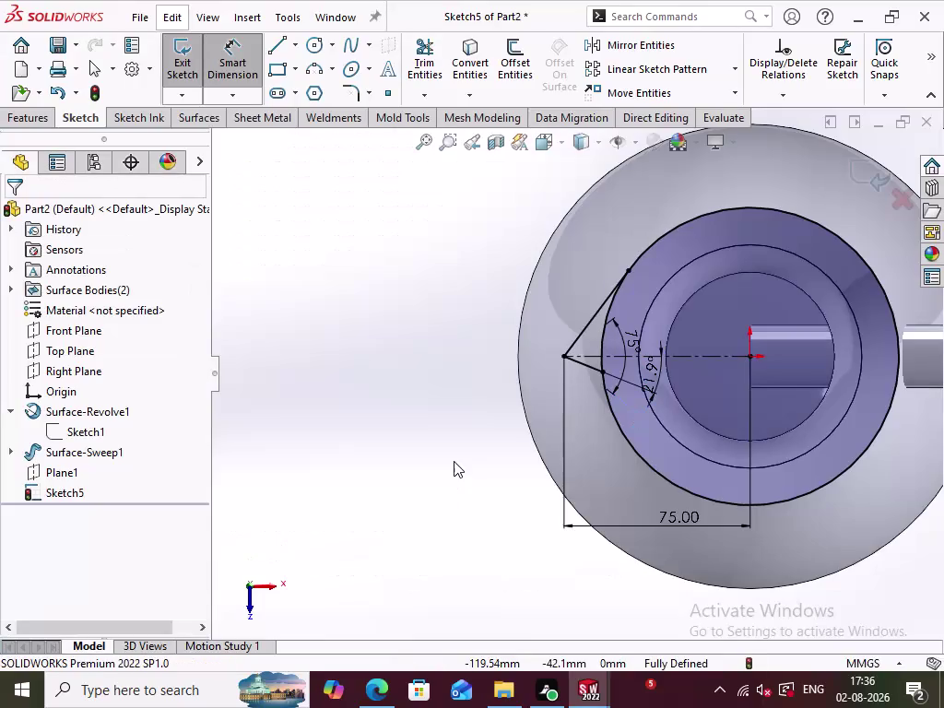
Undo back past the 21.6° and 75° angle dimensions and both angled lines.
key(ctrl+z)
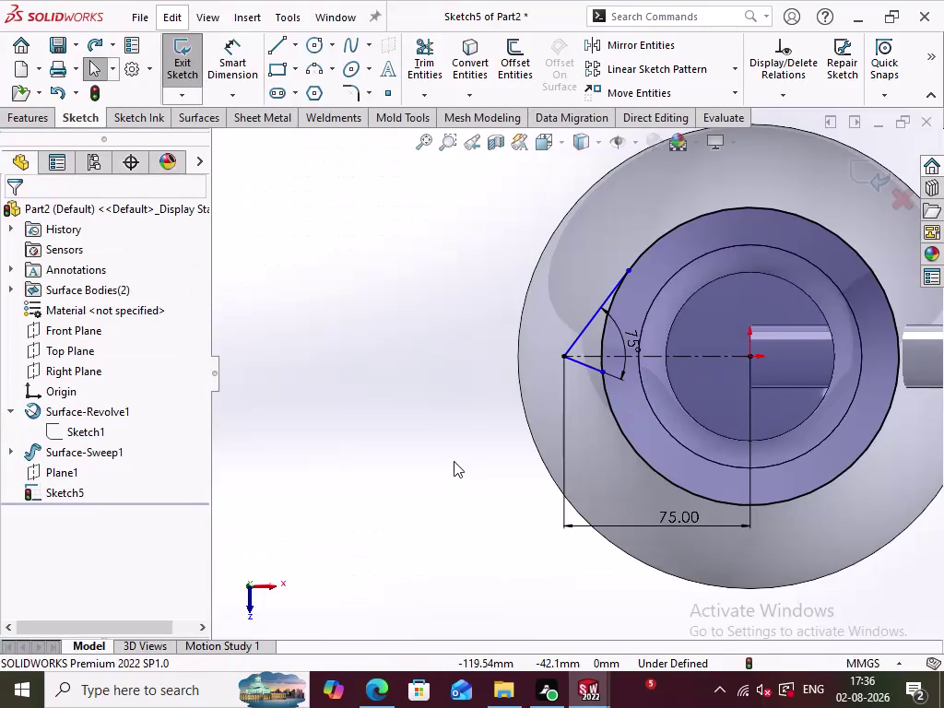
key(ctrl+z)
key(ctrl+z)
key(ctrl+z)
key(ctrl+z)
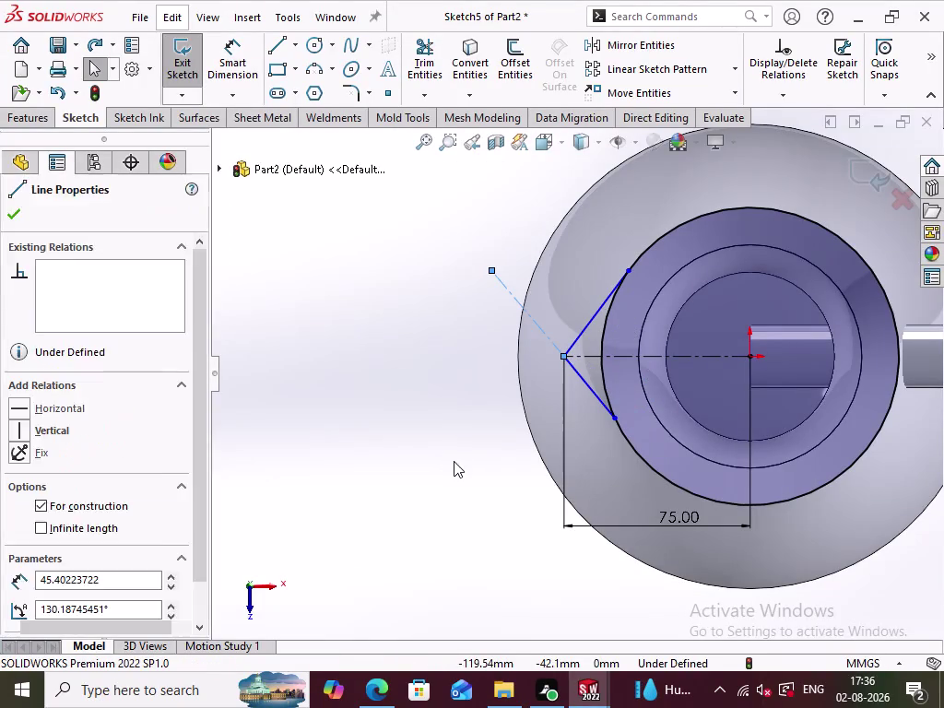
key(ctrl+z)
key(ctrl+z)
key(ctrl+z)
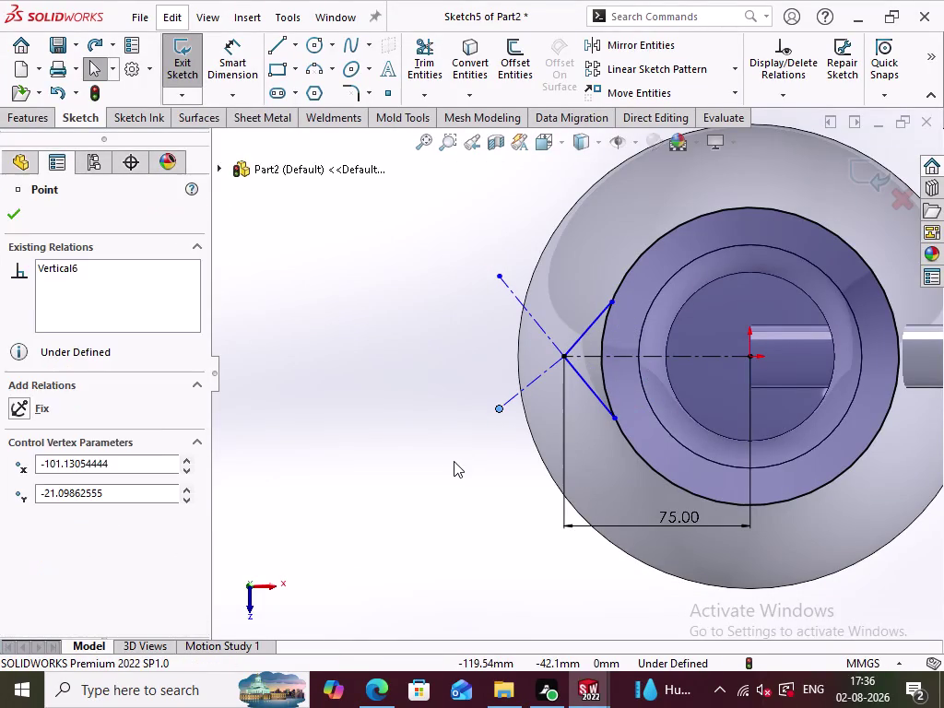
key(ctrl+z)
key(ctrl+z)
key(ctrl+z)
key(ctrl+z)
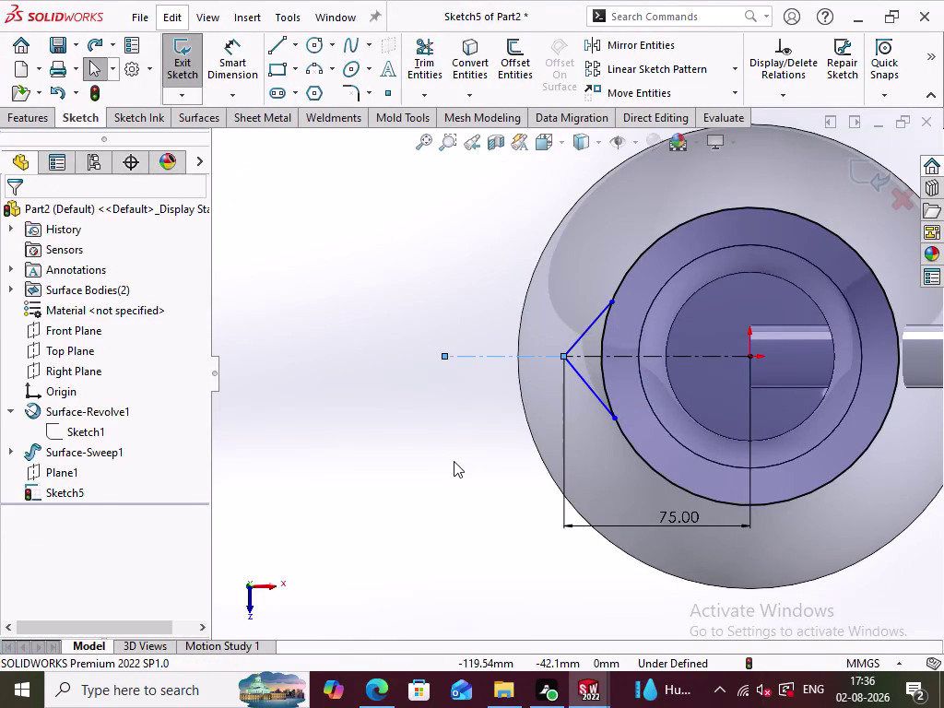
key(ctrl+z)
key(ctrl+z)
key(ctrl+z)
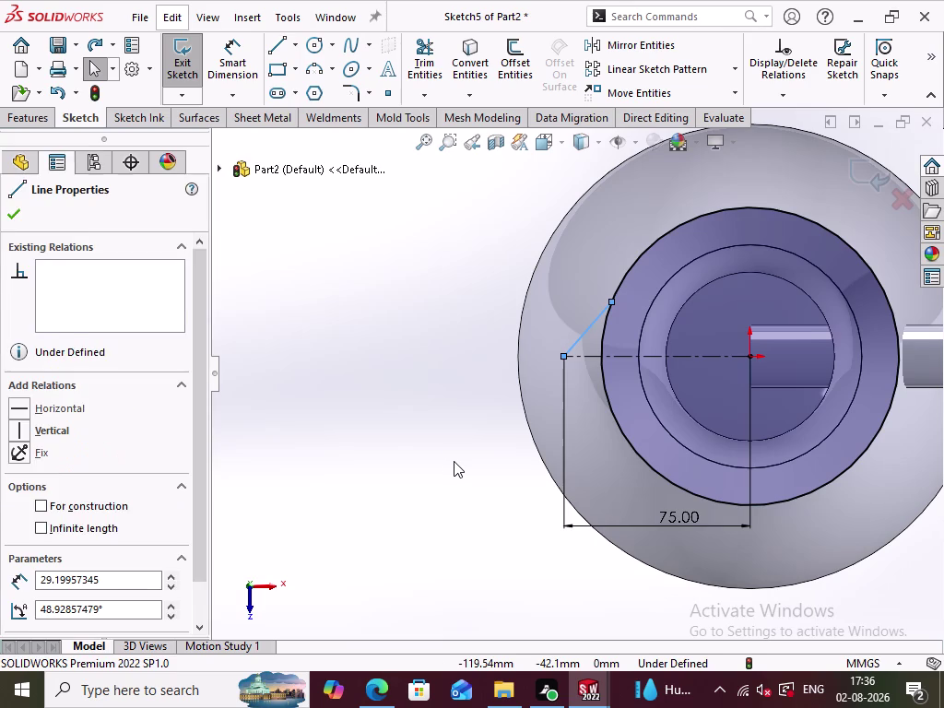
click(454, 461)
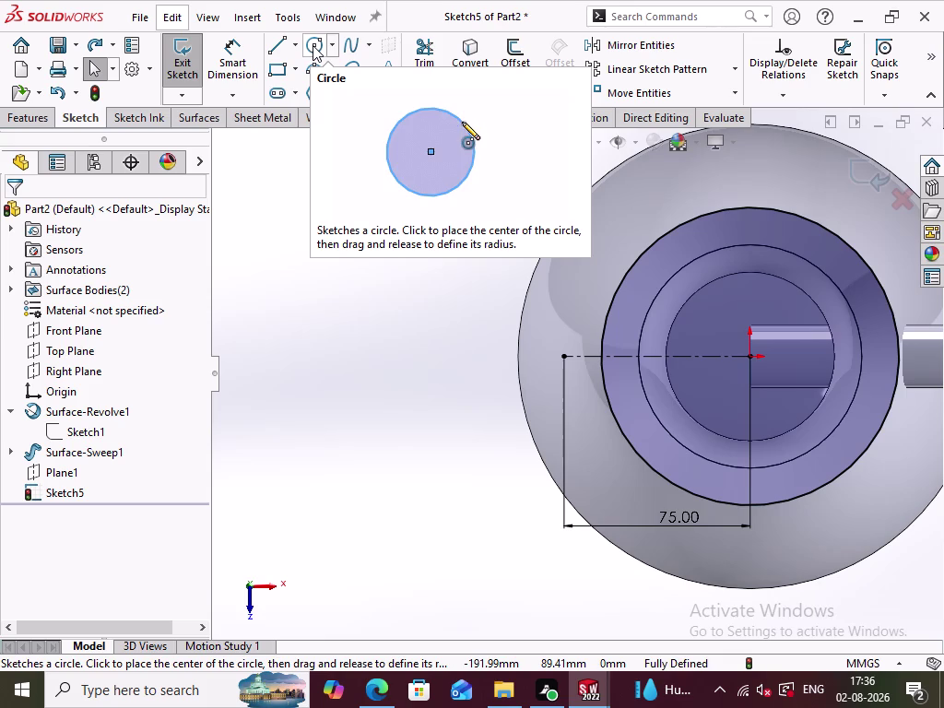
Draw a circle centred on the 75 mm centreline endpoint and dimension its diameter to 20 mm.
click(313, 44)
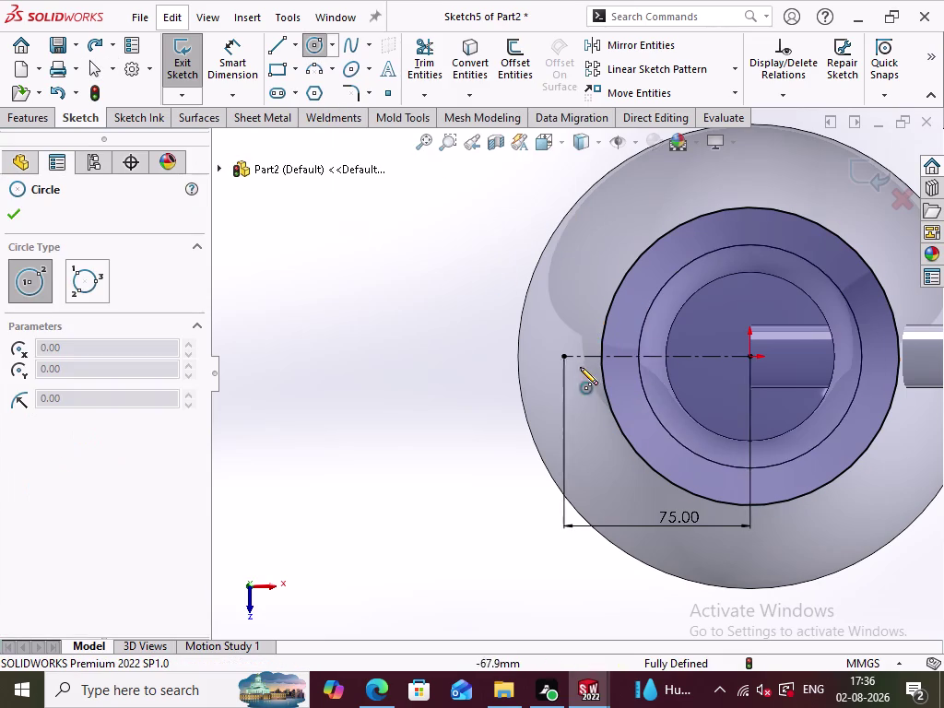
click(564, 357)
click(575, 381)
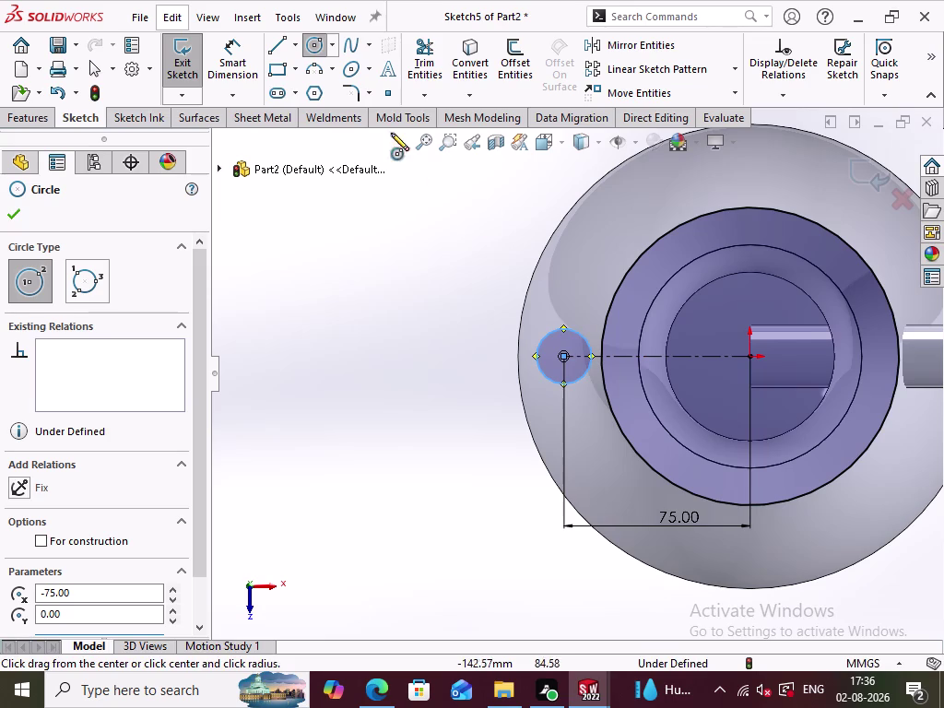
click(224, 61)
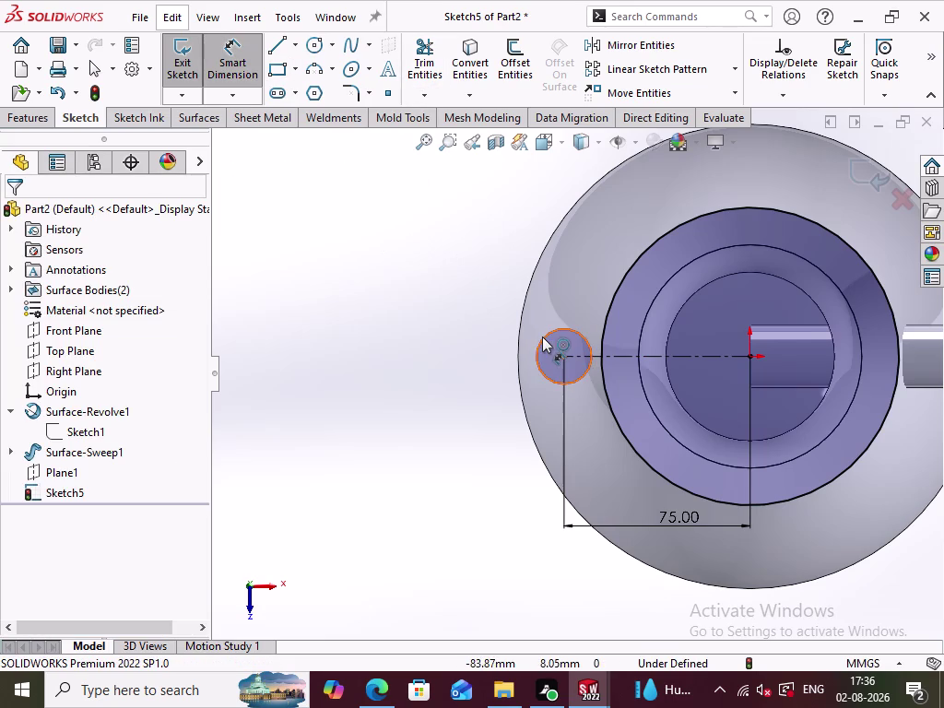
click(542, 337)
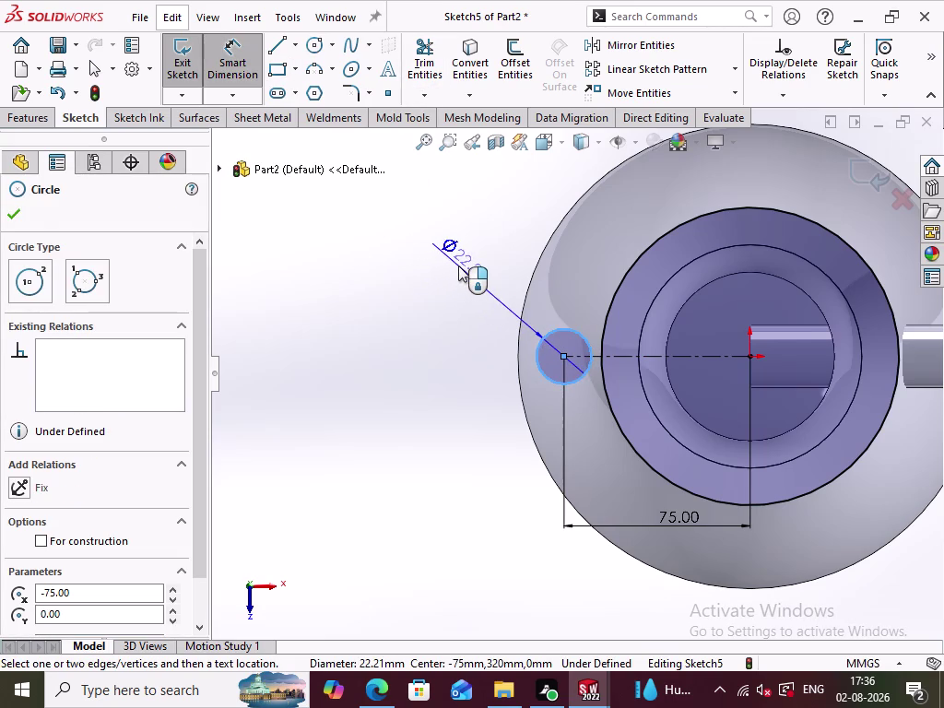
click(458, 265)
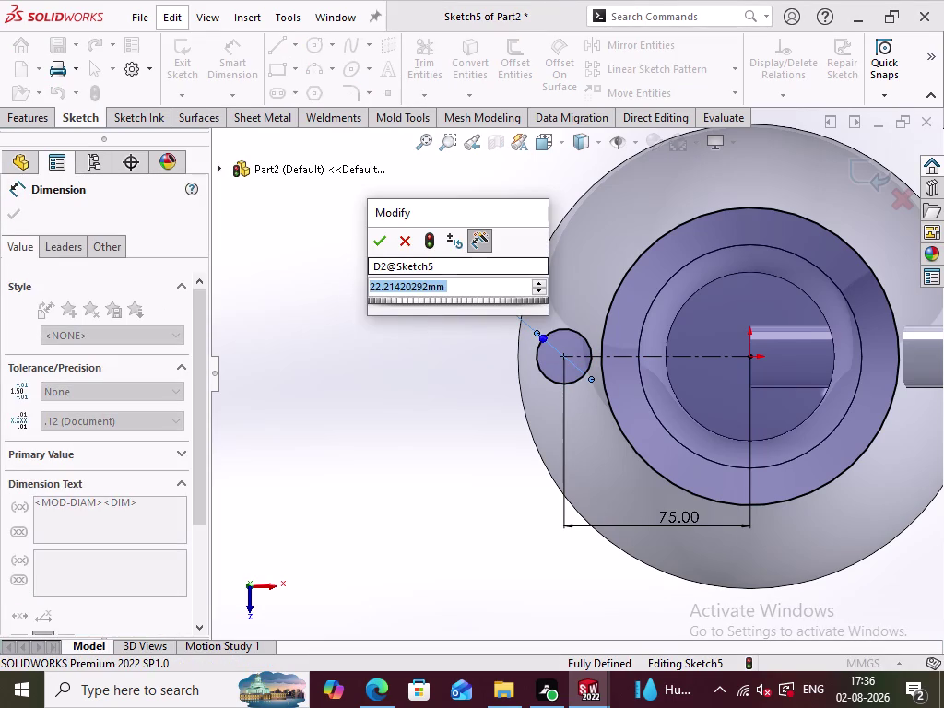
text(20)
key(Return)
click(428, 311)
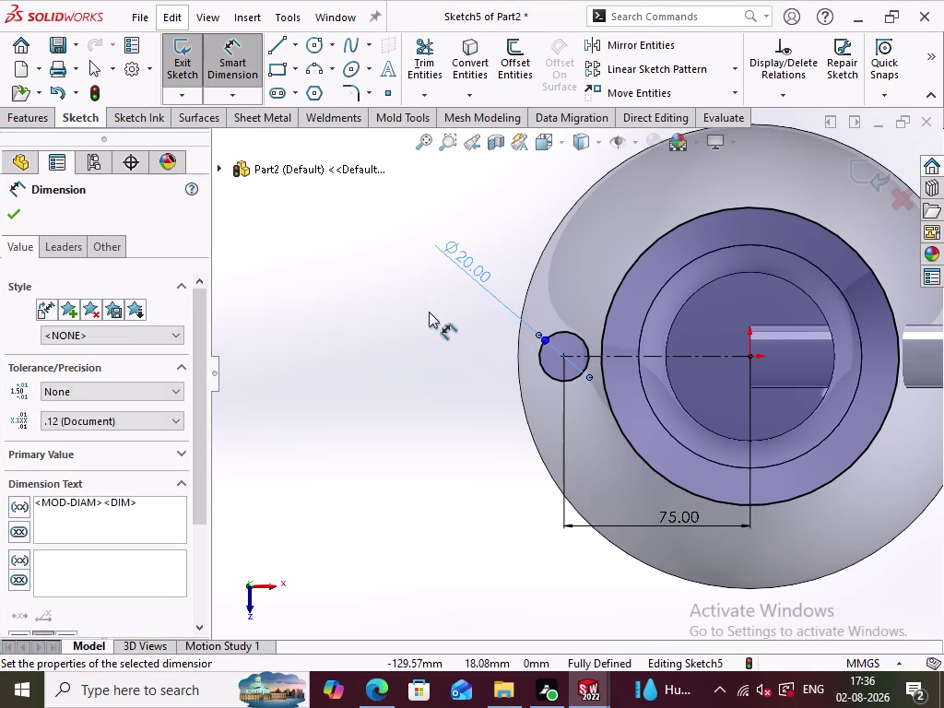
click(272, 51)
click(567, 333)
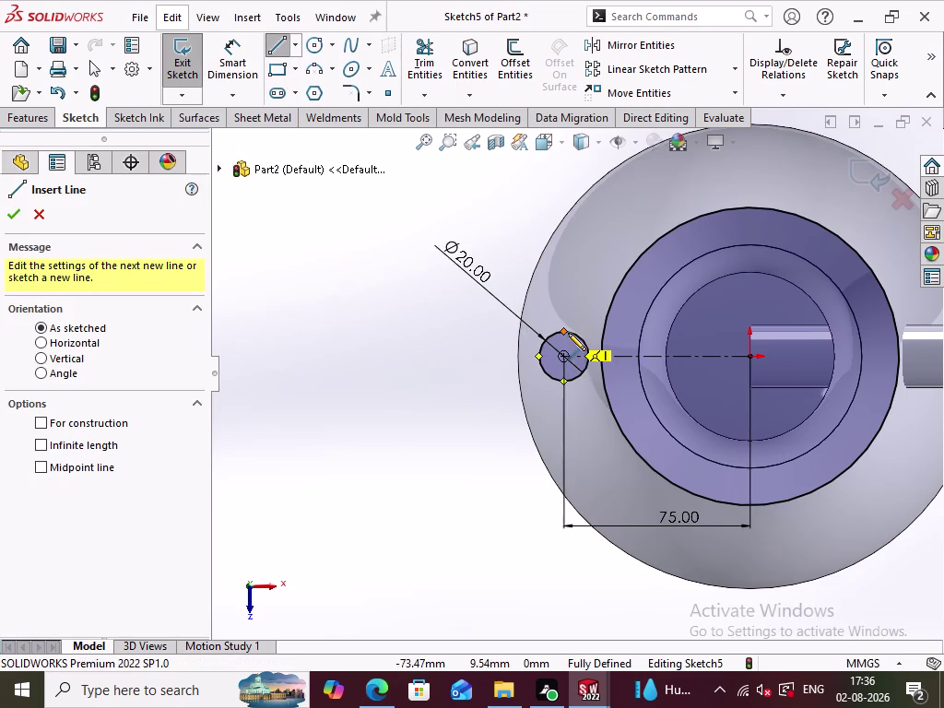
Try drawing lines from the small circle, undoing the stray attempts.
click(279, 37)
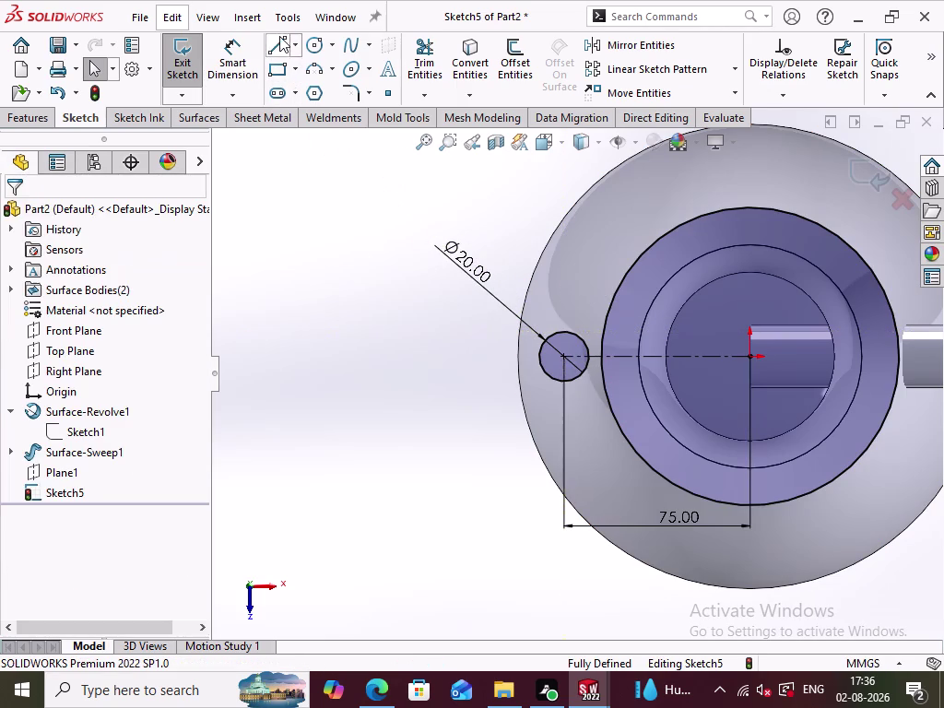
click(319, 199)
click(279, 44)
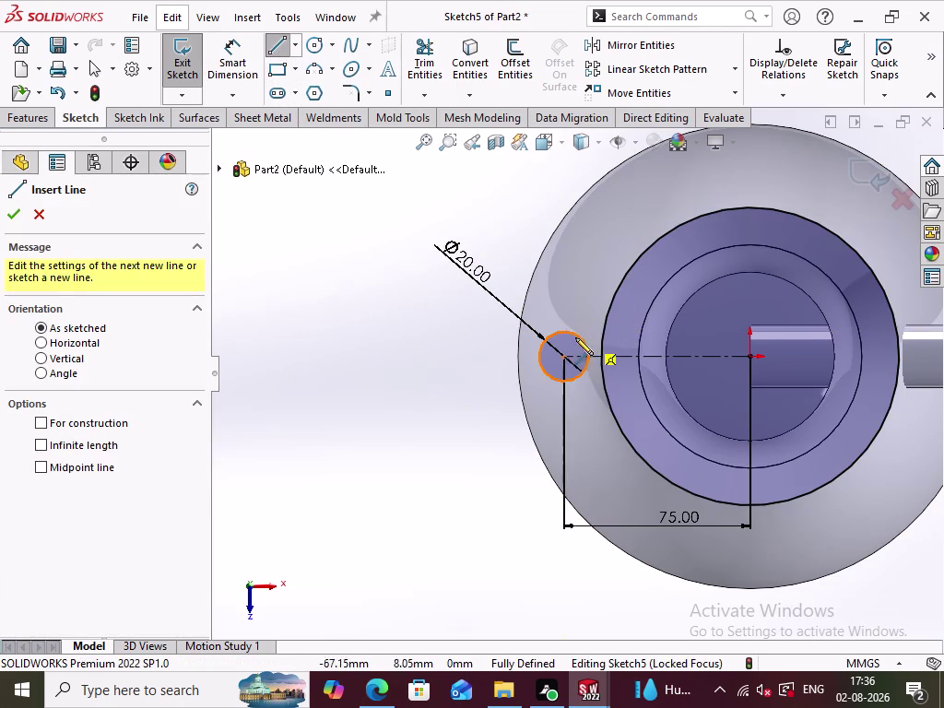
click(552, 336)
click(617, 290)
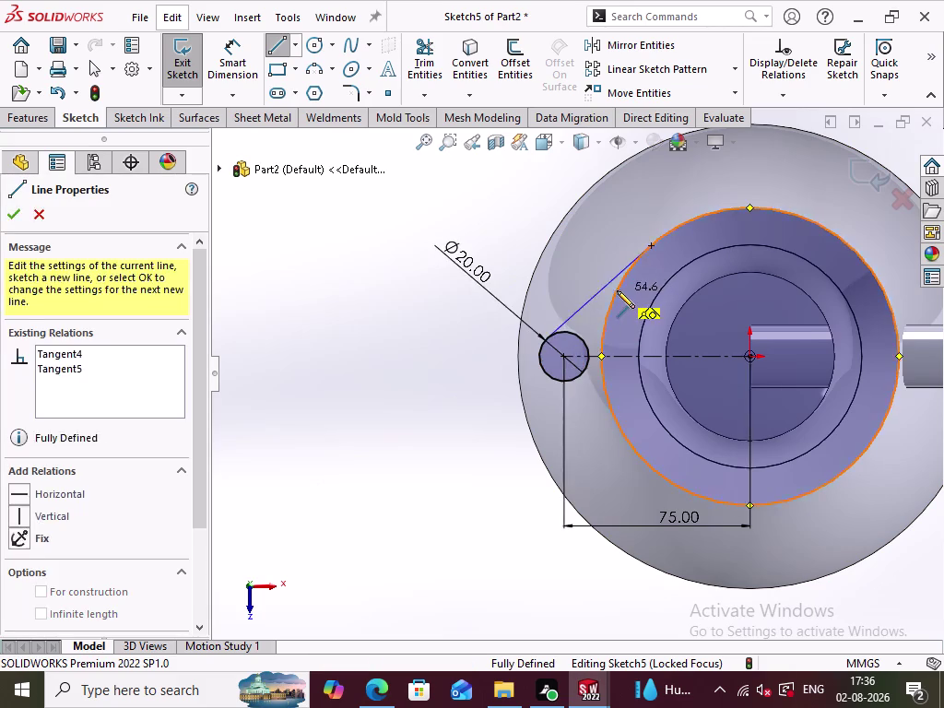
key(ctrl+z)
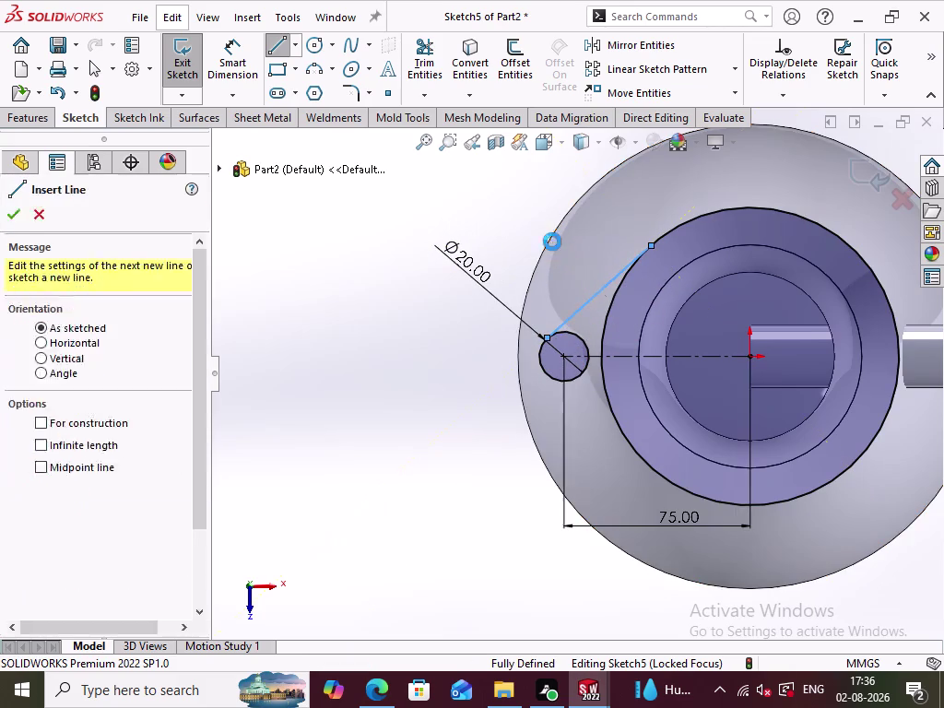
click(276, 48)
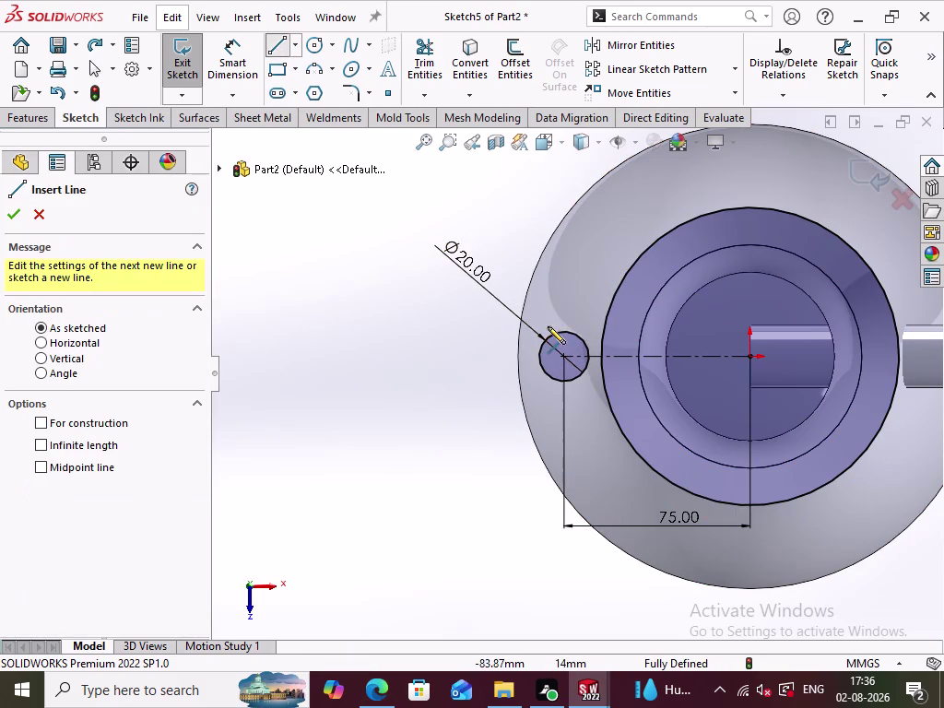
click(552, 339)
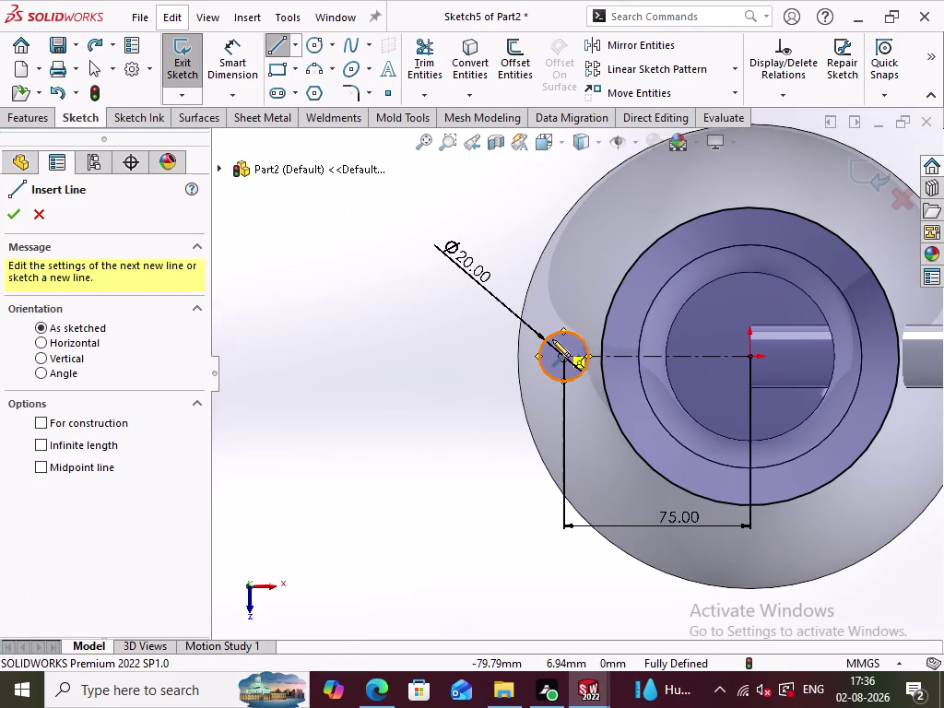
click(607, 312)
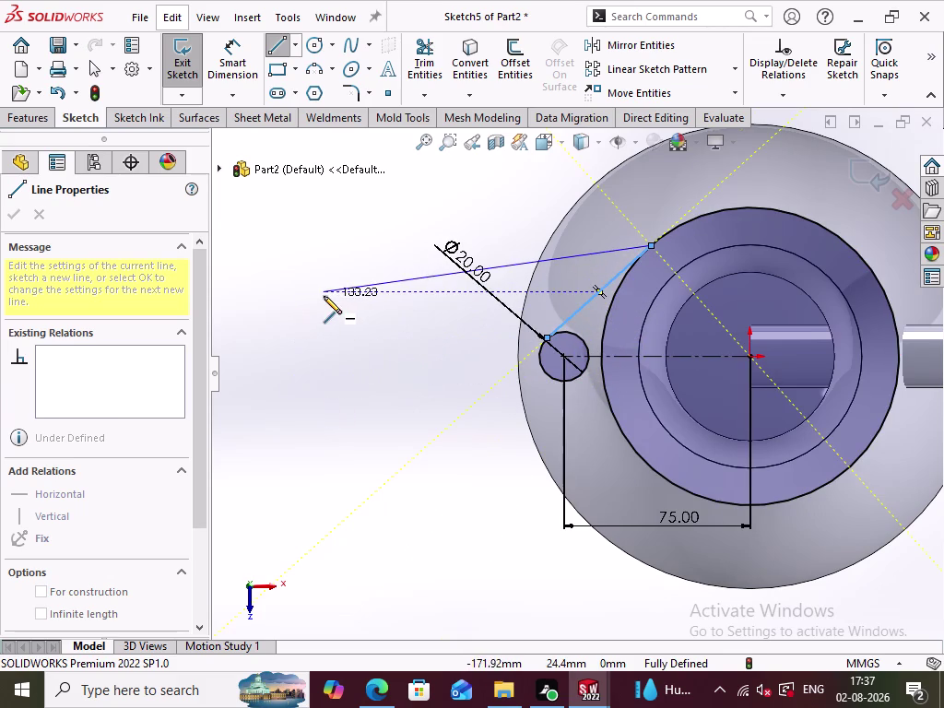
key(ctrl+z)
click(363, 339)
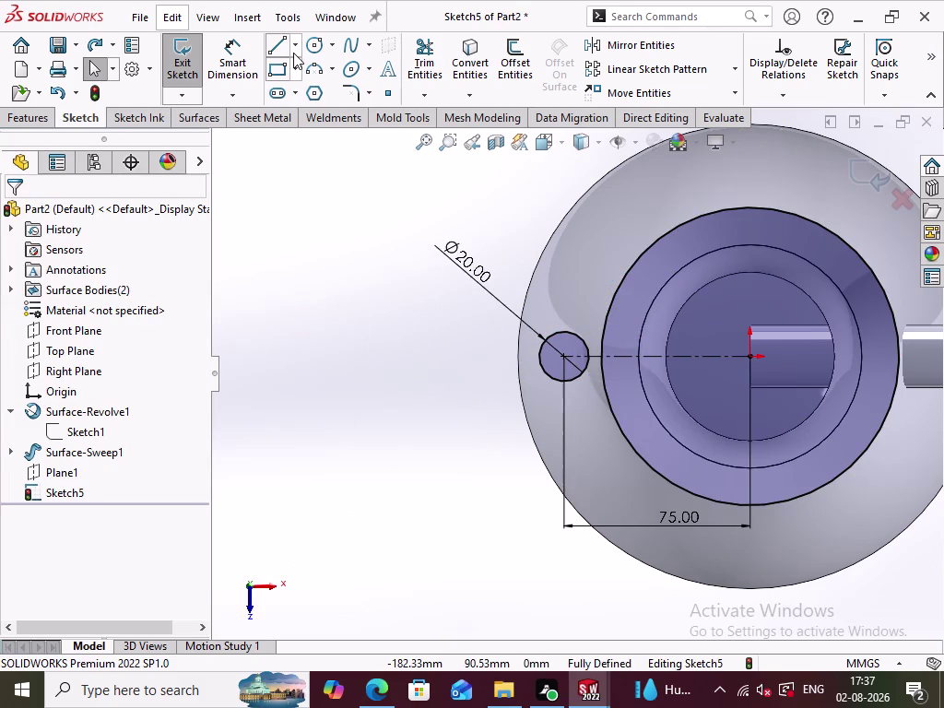
Draw an upper and a lower line from the Ø20 circle to the rim circle.
click(277, 48)
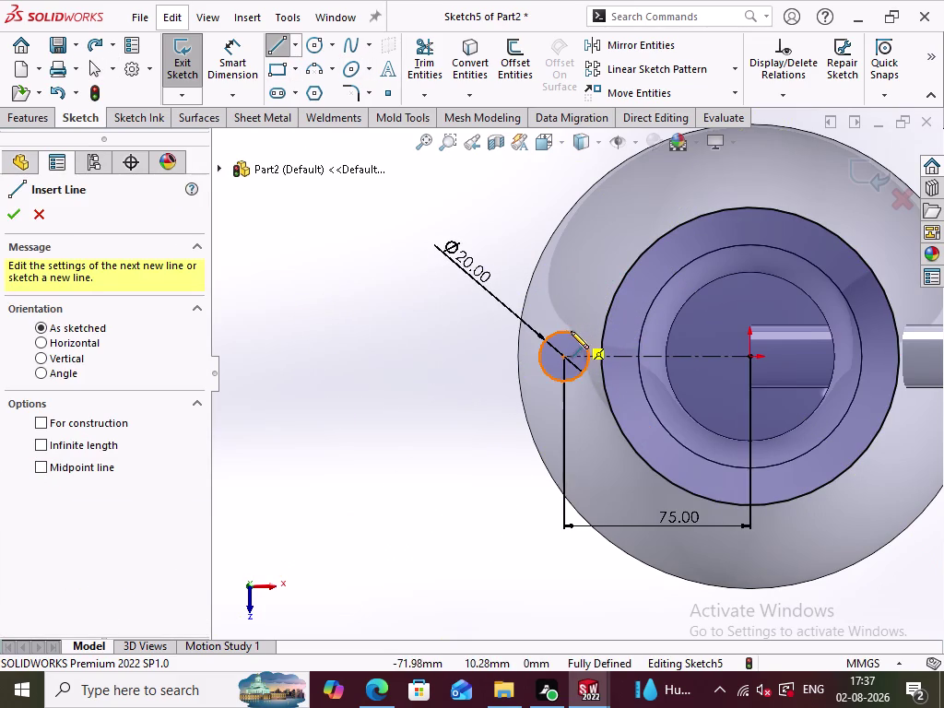
click(571, 330)
click(607, 315)
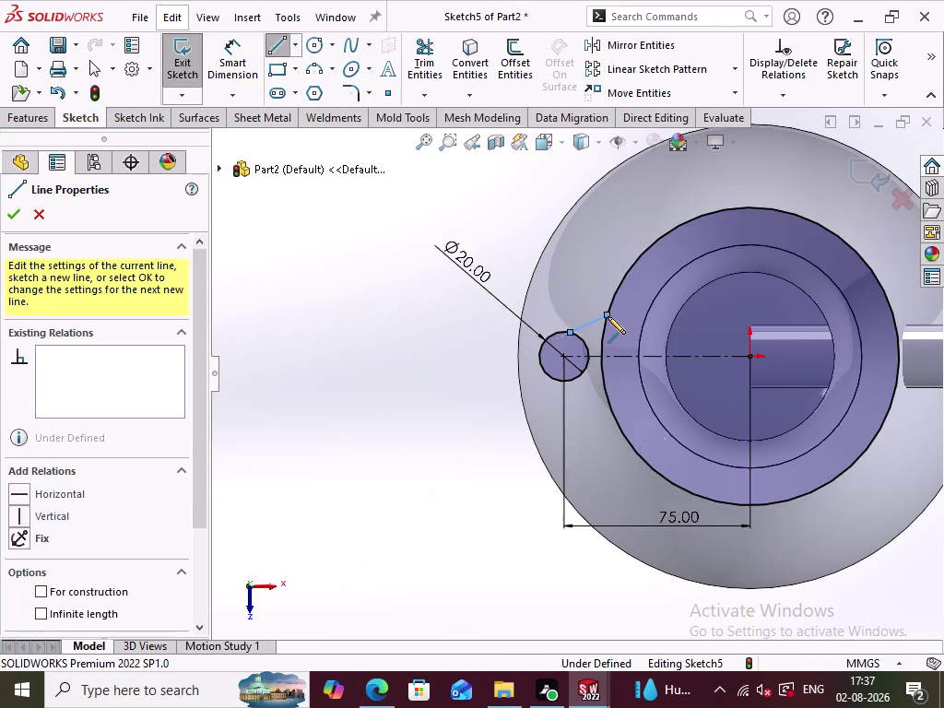
click(287, 46)
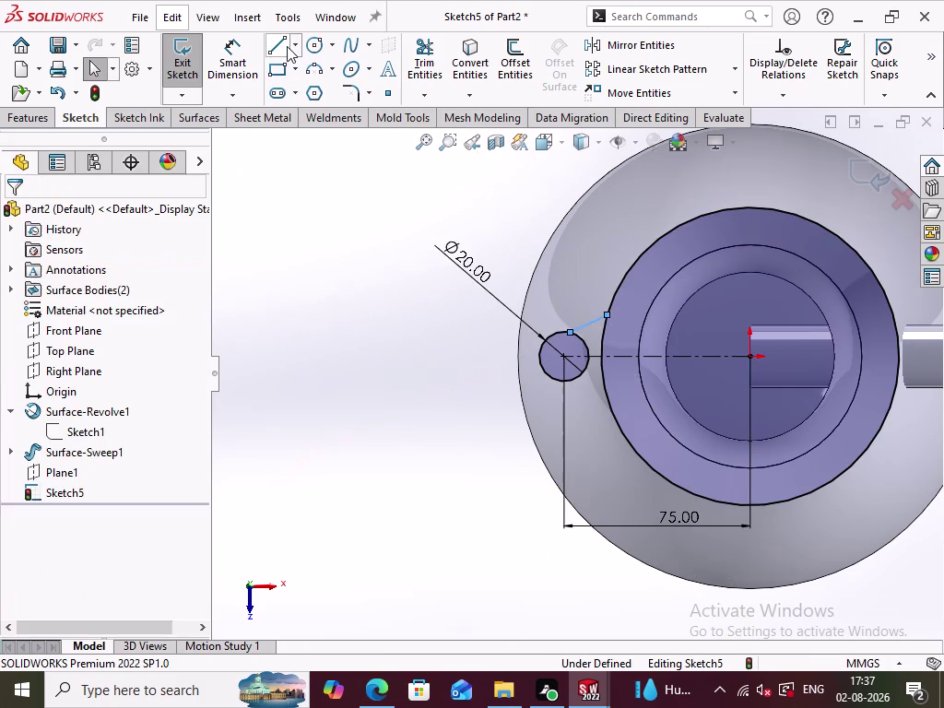
click(275, 40)
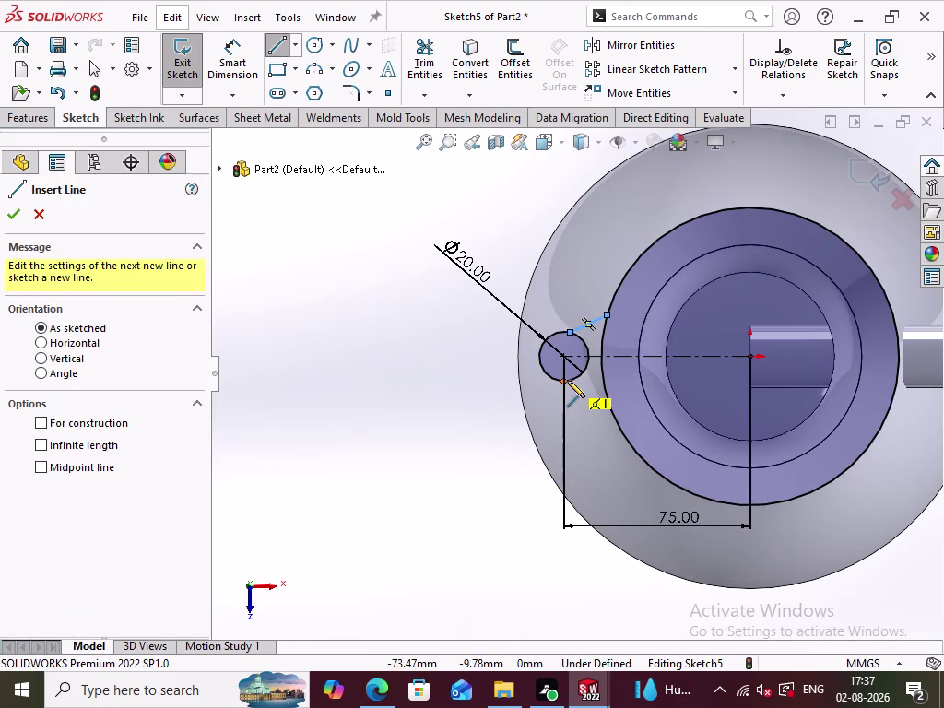
click(573, 381)
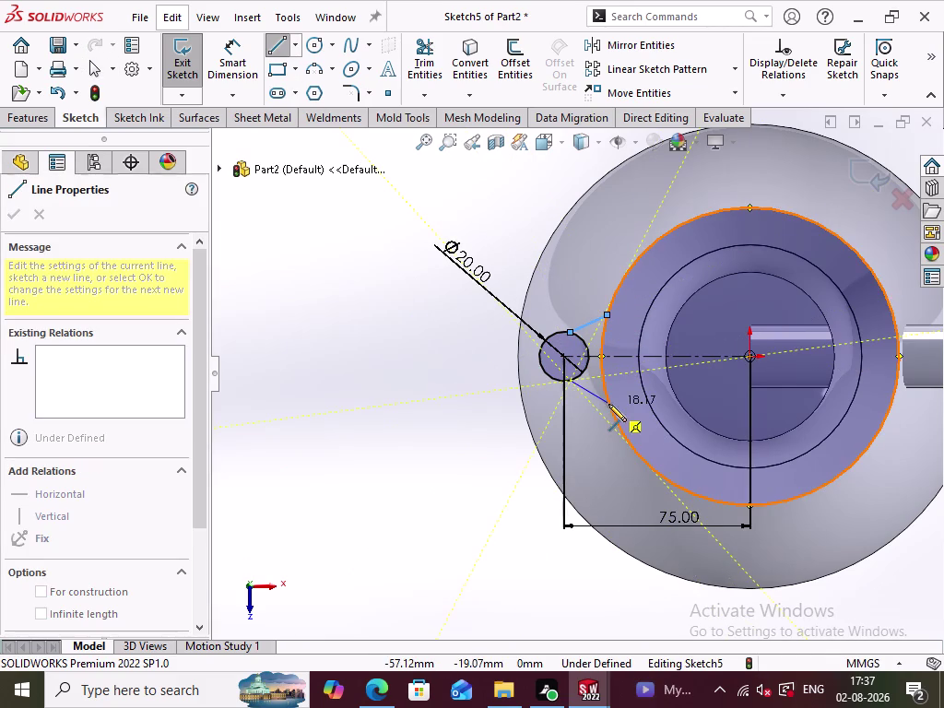
click(609, 403)
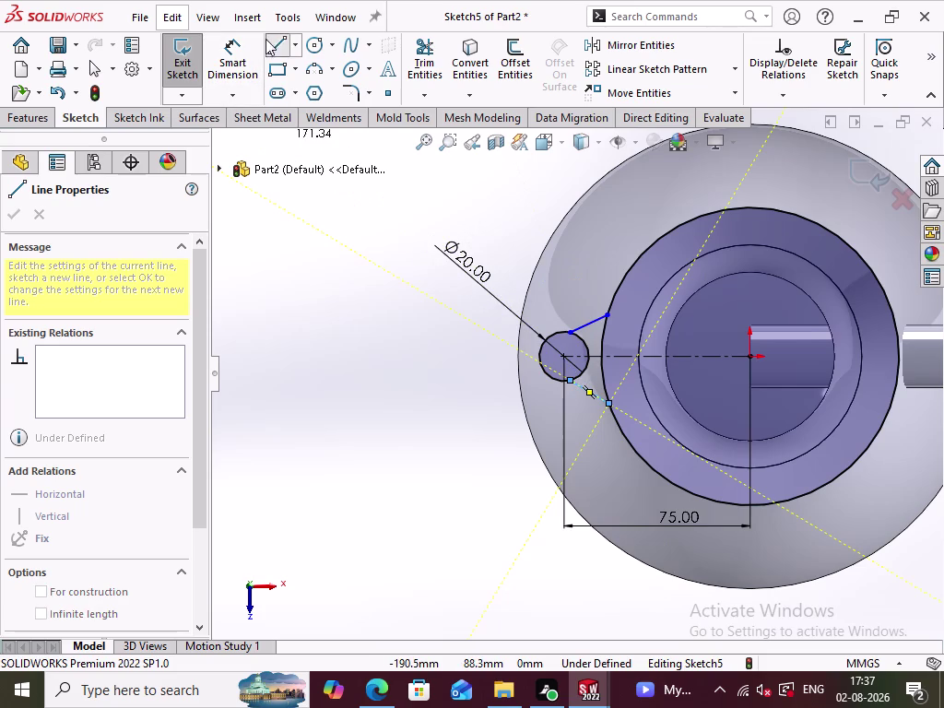
click(278, 45)
click(376, 345)
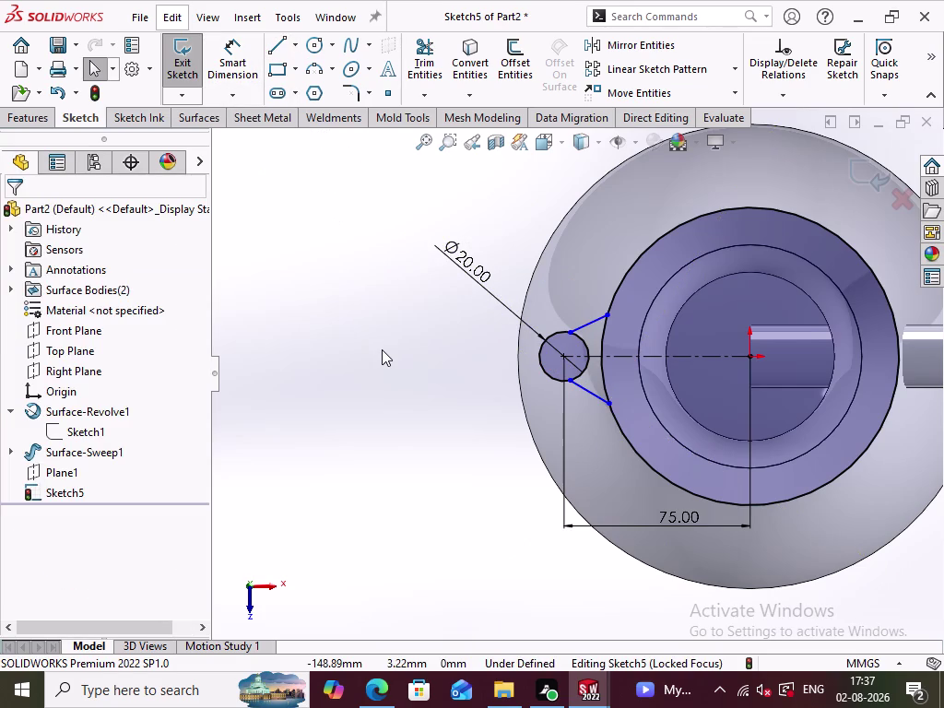
click(238, 77)
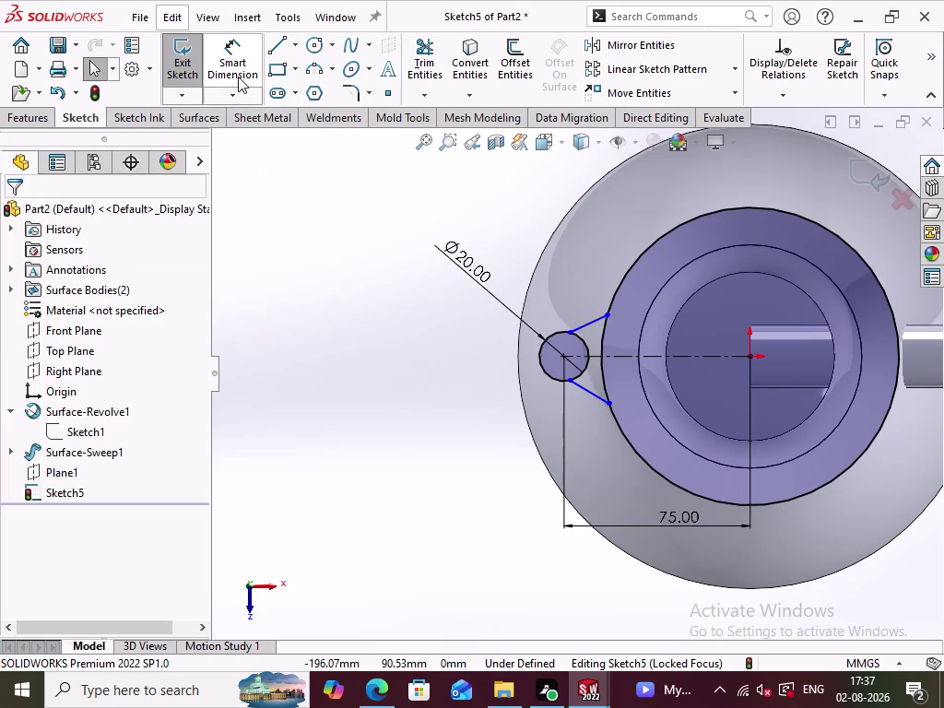
click(580, 325)
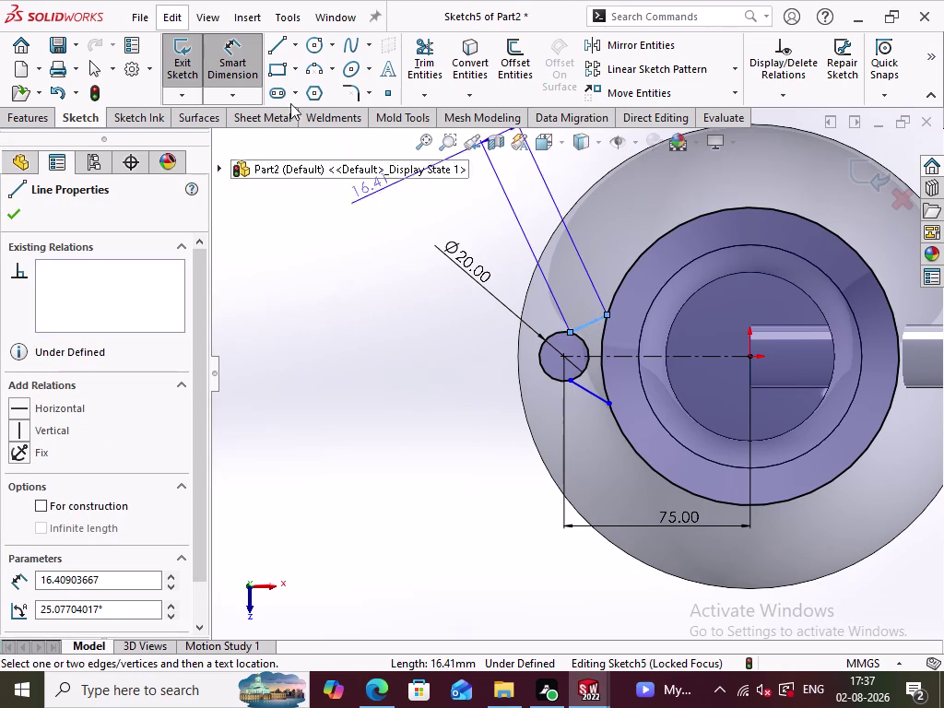
Make the upper spout line tangent to the 20 mm circle.
click(235, 69)
click(372, 371)
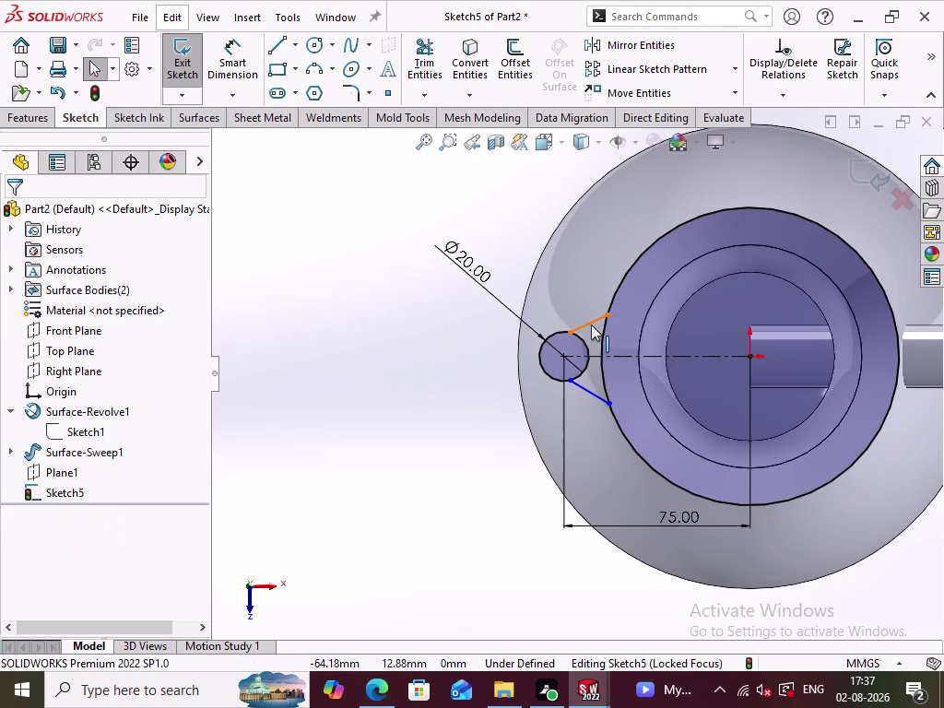
click(591, 325)
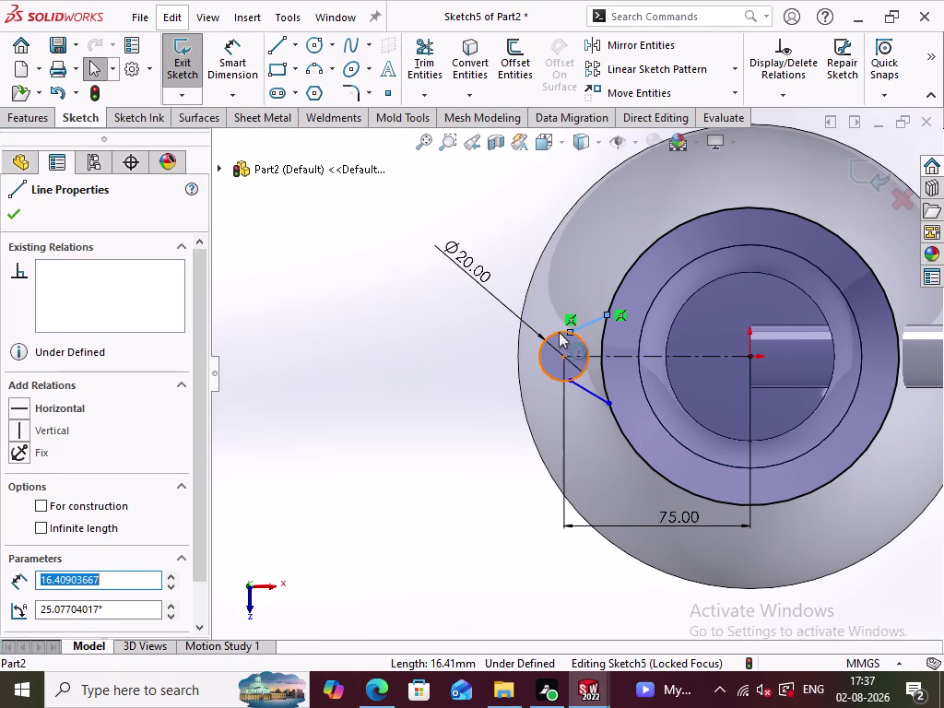
click(556, 333)
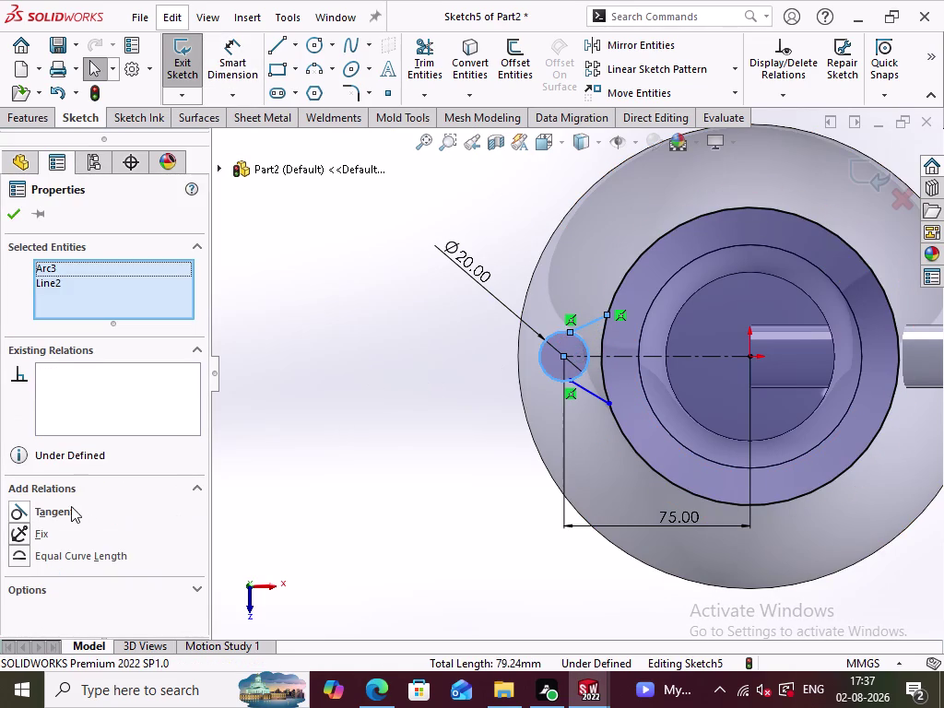
click(63, 509)
click(321, 443)
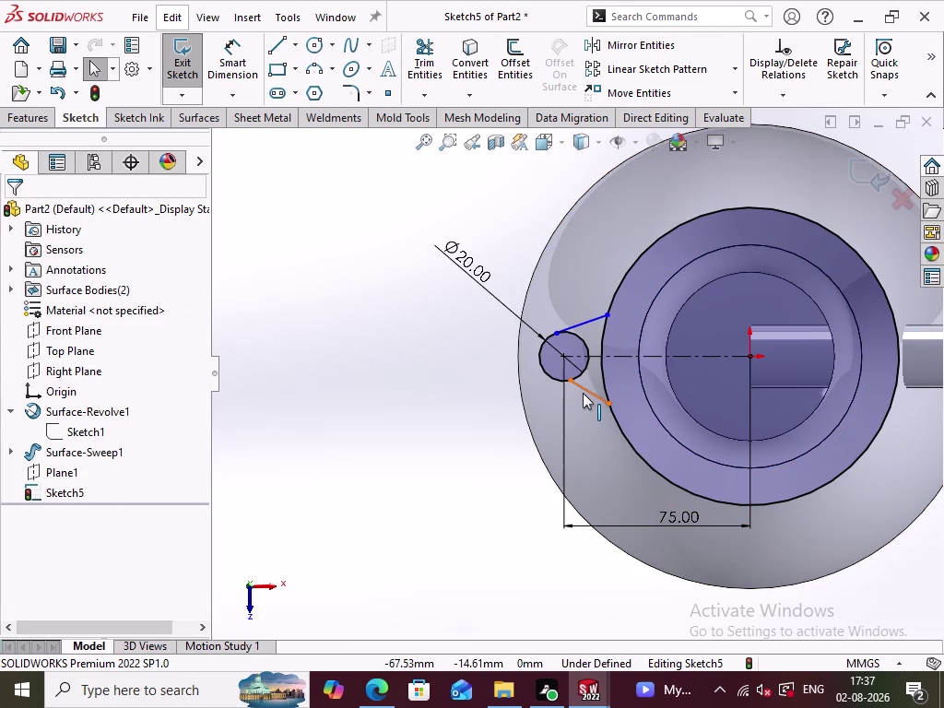
Make the lower spout line tangent to the 20 mm circle.
click(583, 390)
click(552, 379)
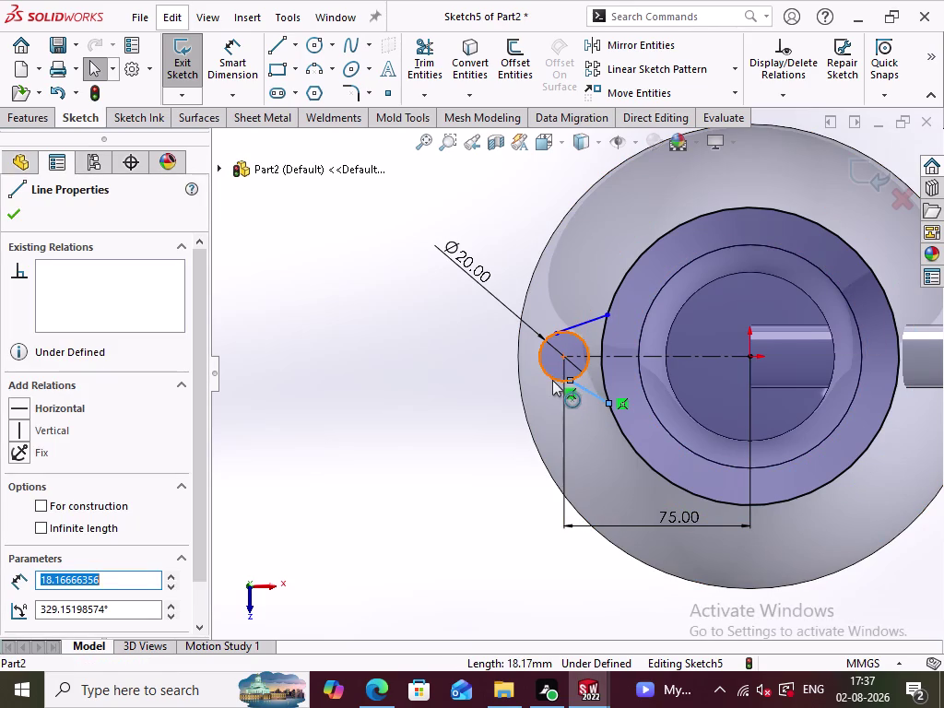
click(63, 508)
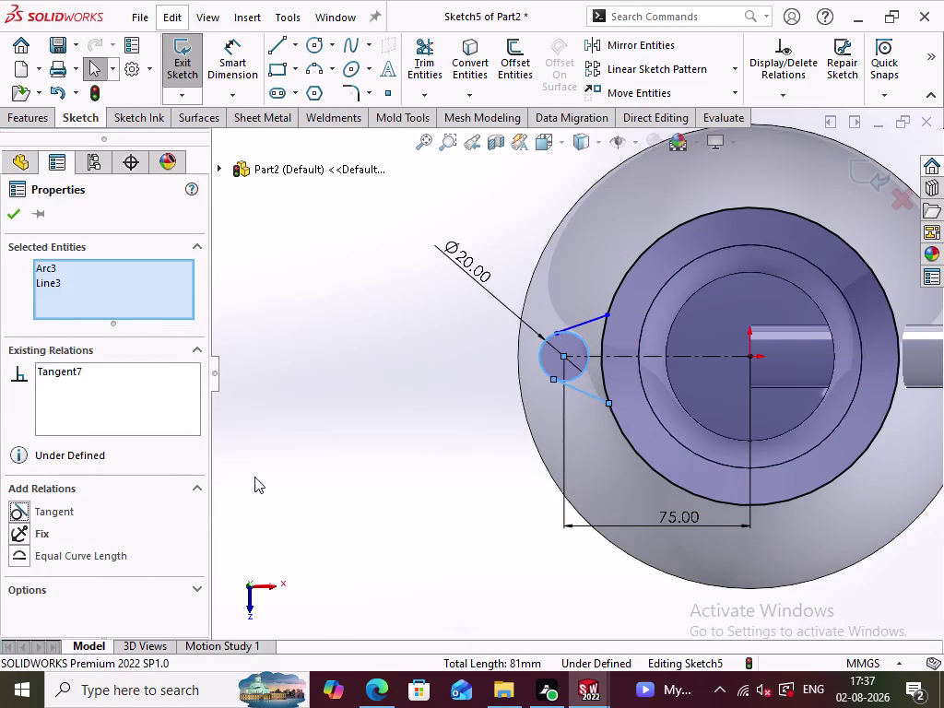
click(284, 467)
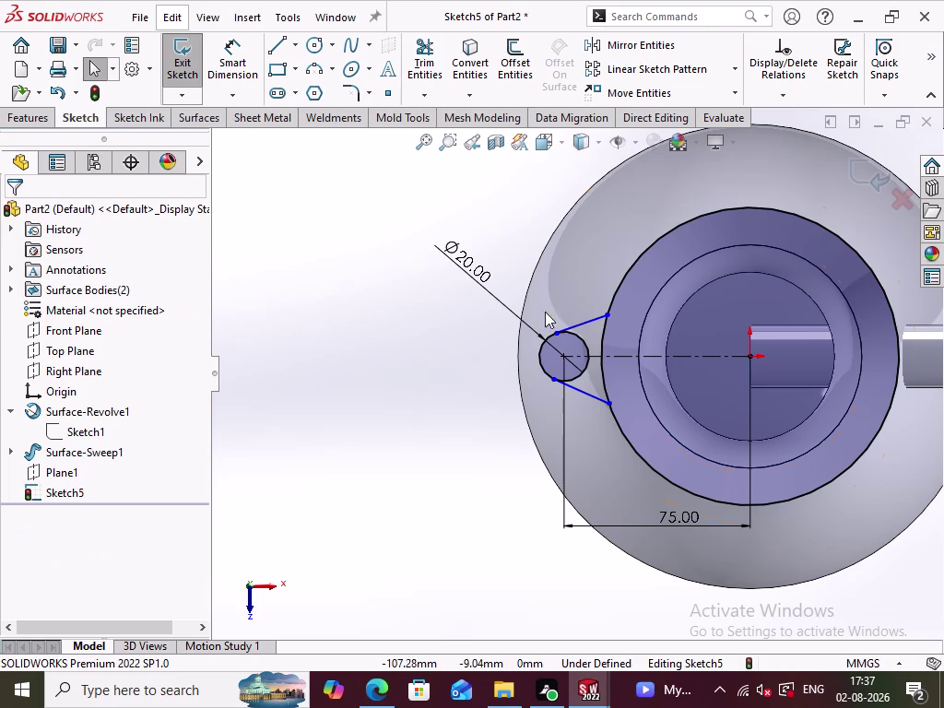
click(426, 334)
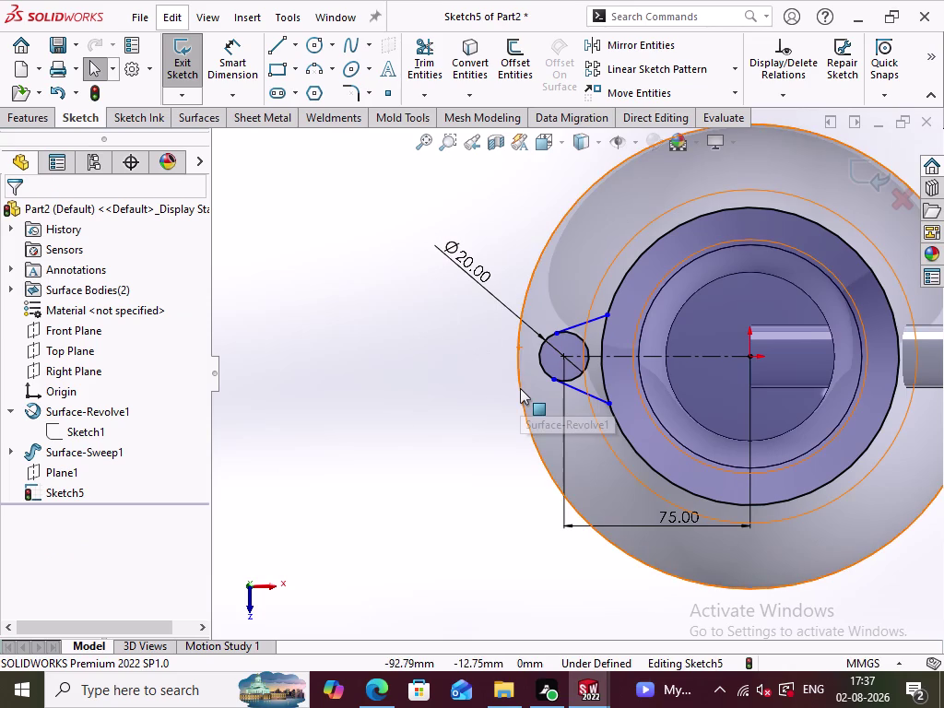
Trim the circle's inner arc between the lines, leaving a rounded spout tip.
click(431, 71)
click(588, 368)
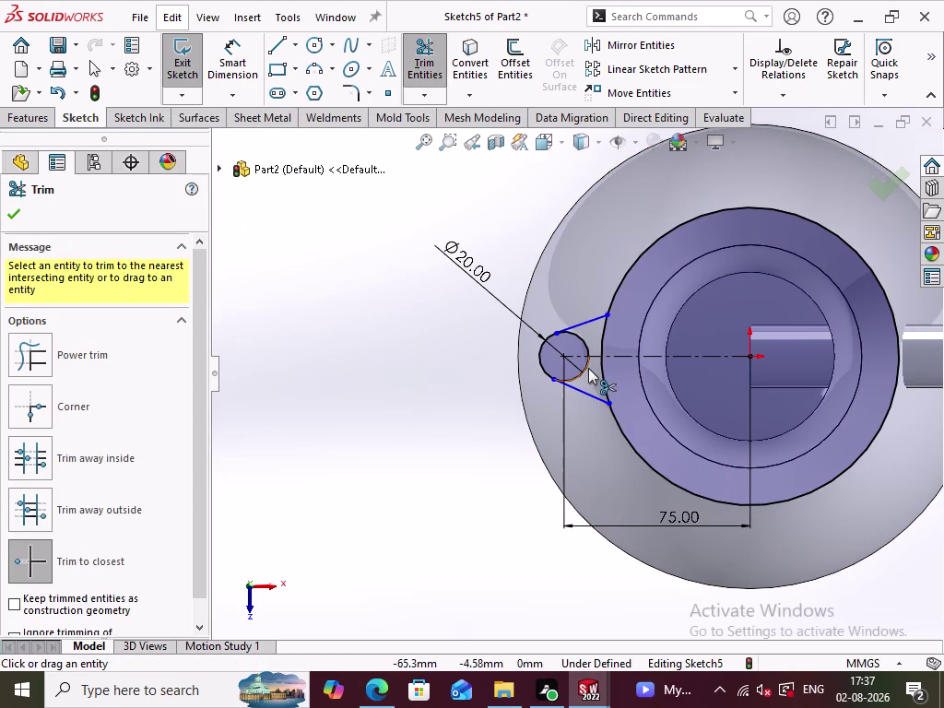
click(584, 345)
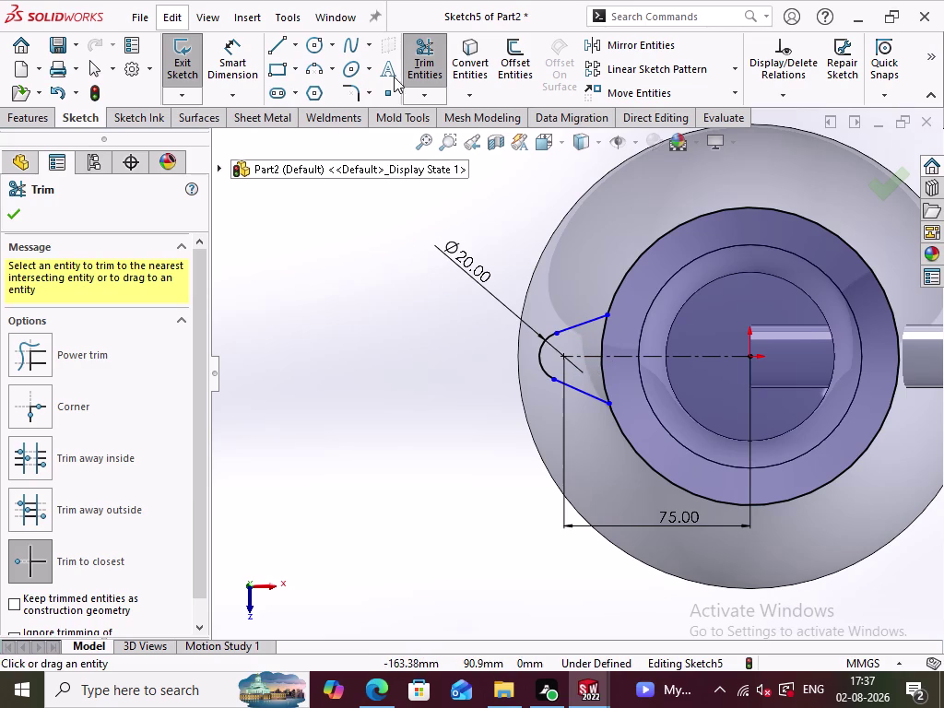
click(431, 64)
click(401, 372)
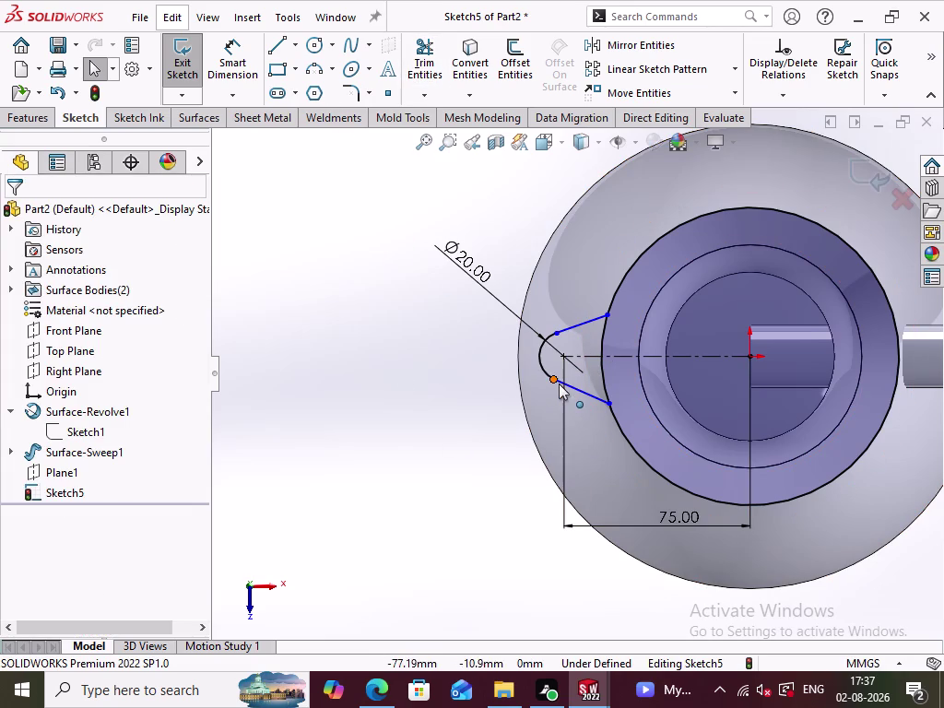
Start an angle dimension by selecting the two spout lines.
click(554, 379)
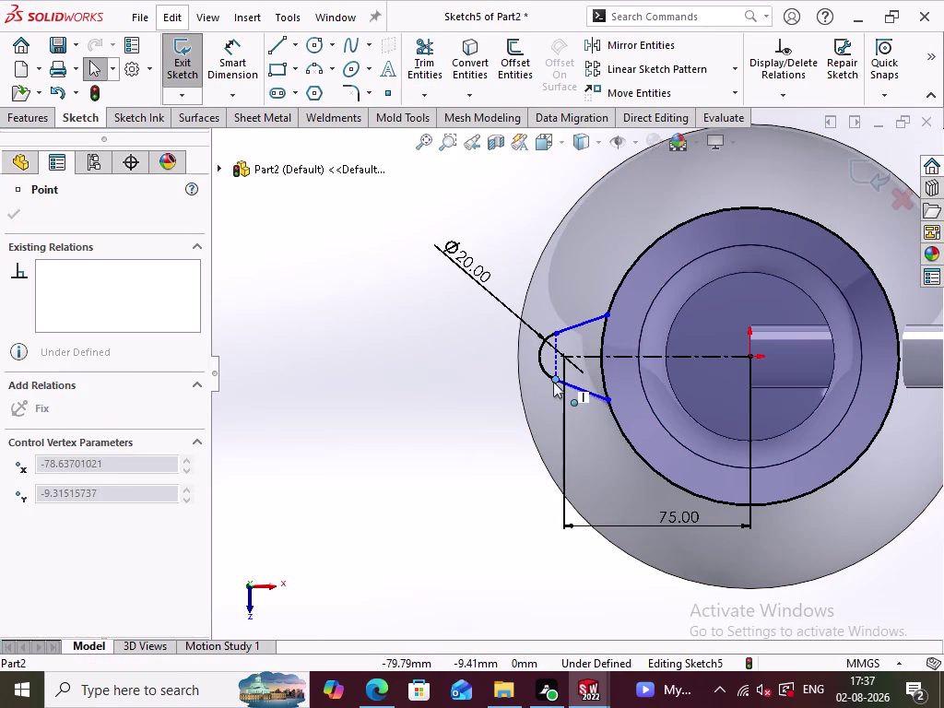
click(460, 450)
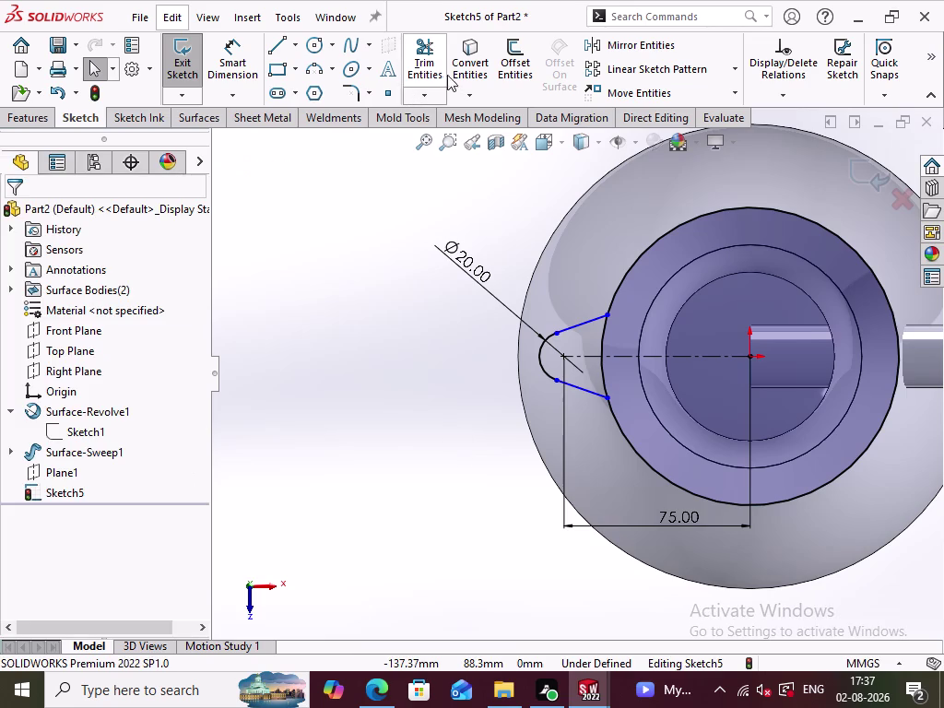
click(242, 67)
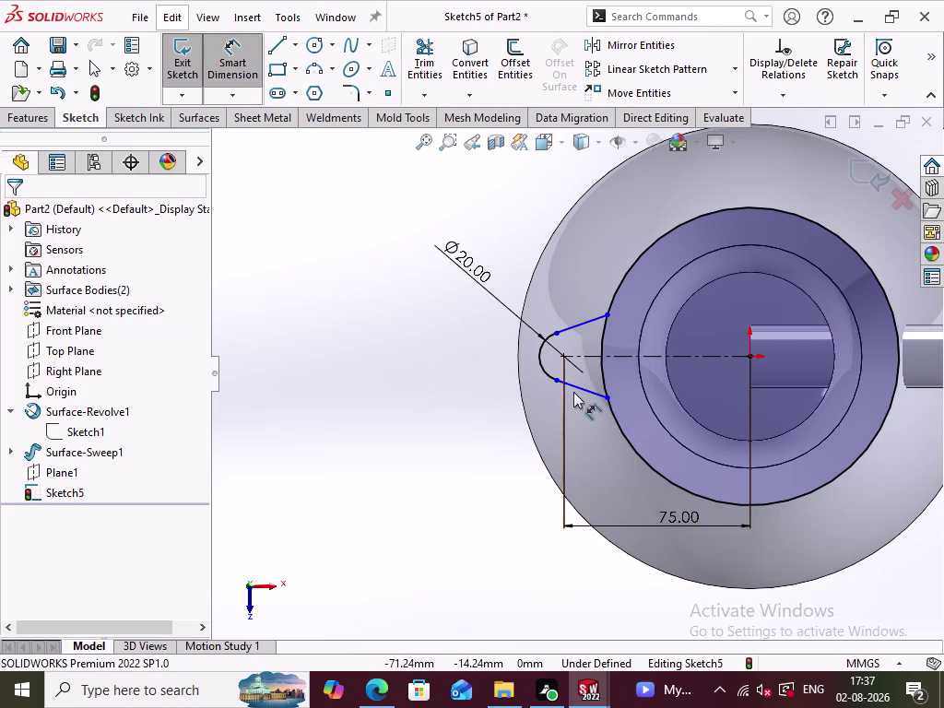
click(580, 389)
click(581, 324)
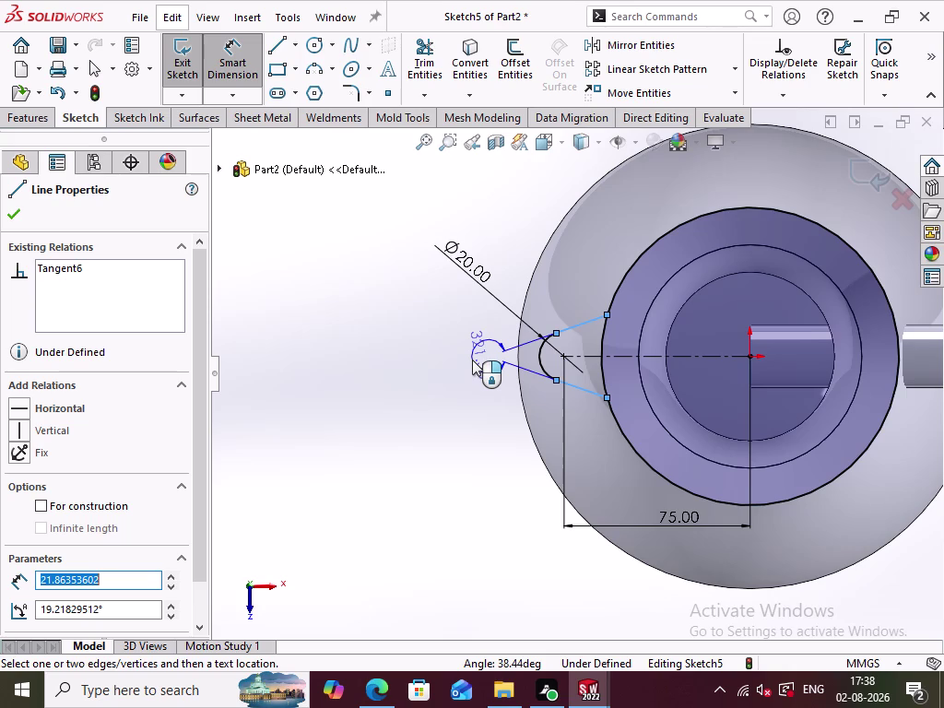
Set the angle between the two spout lines to 75°.
click(615, 353)
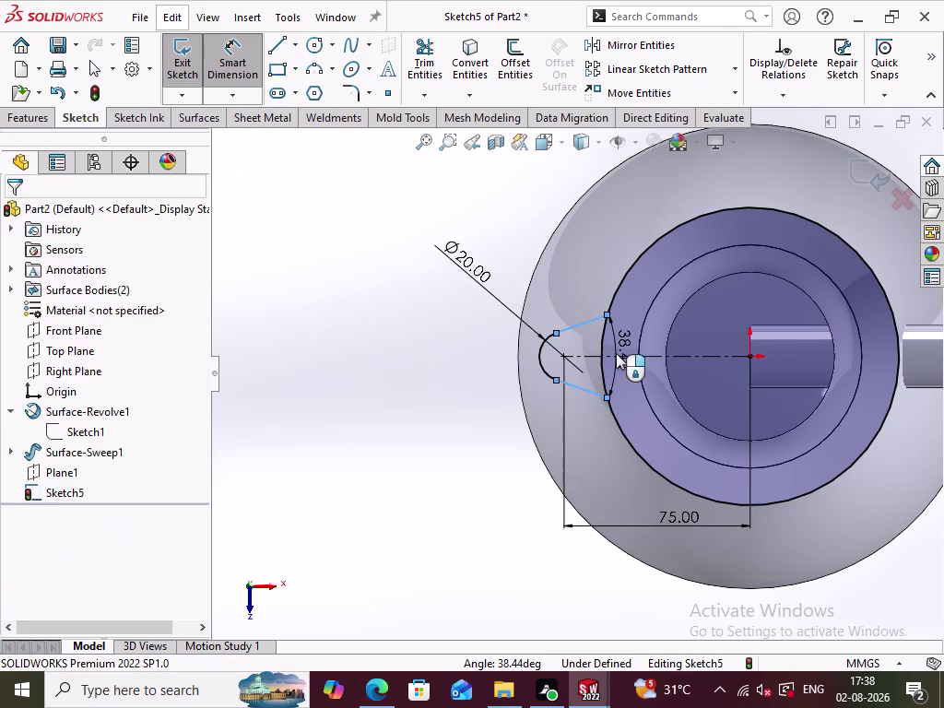
text(7)
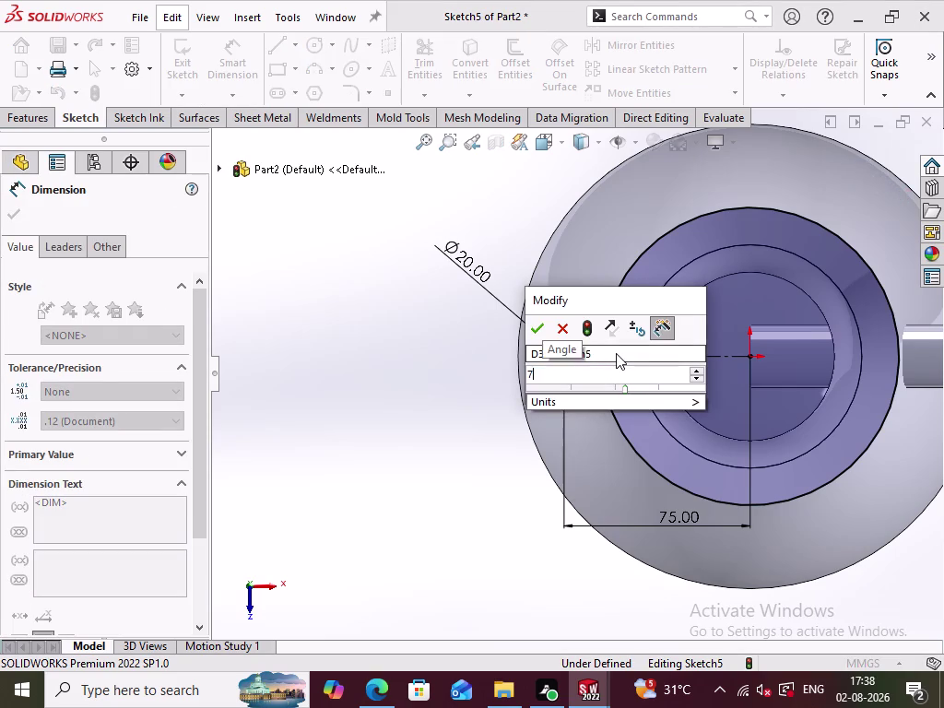
text(5)
key(Return)
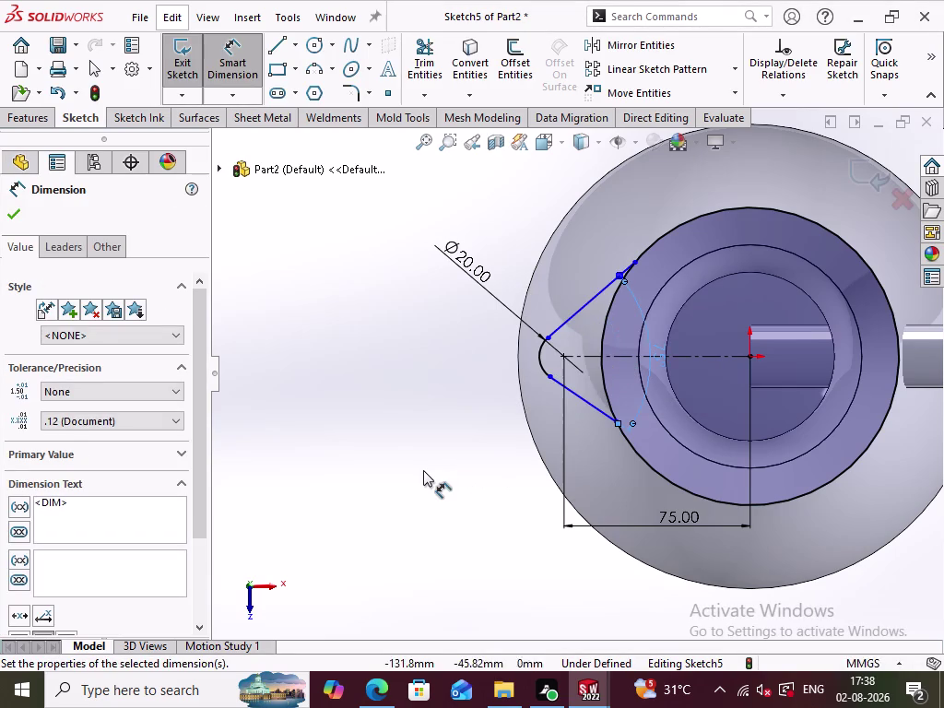
click(423, 470)
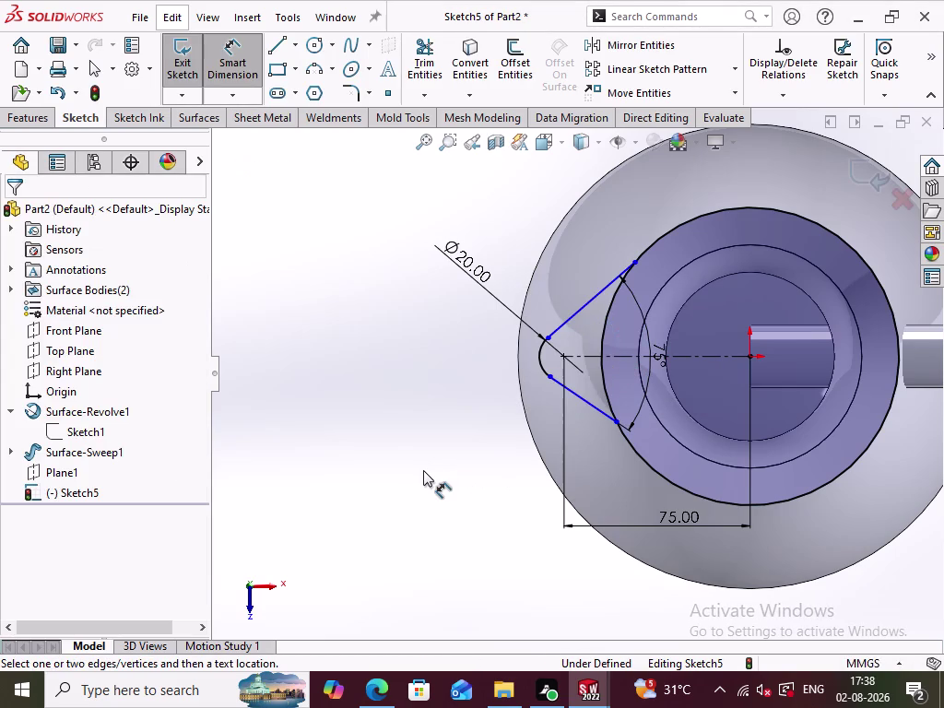
click(426, 460)
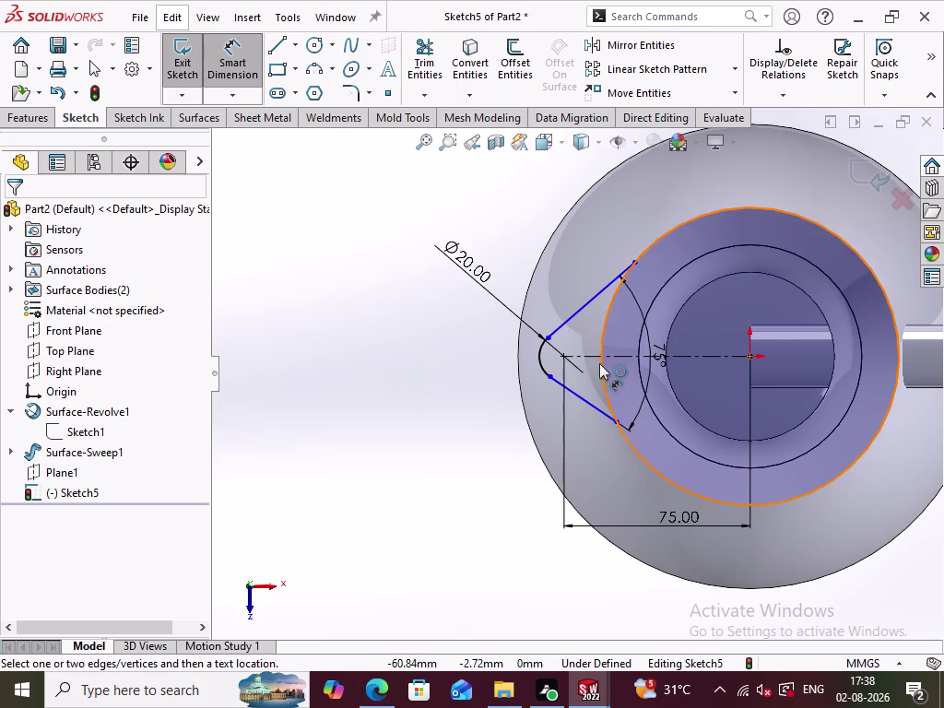
Dimension the upper line to the centreline at 37.5° and leave the sketch.
click(591, 359)
click(573, 315)
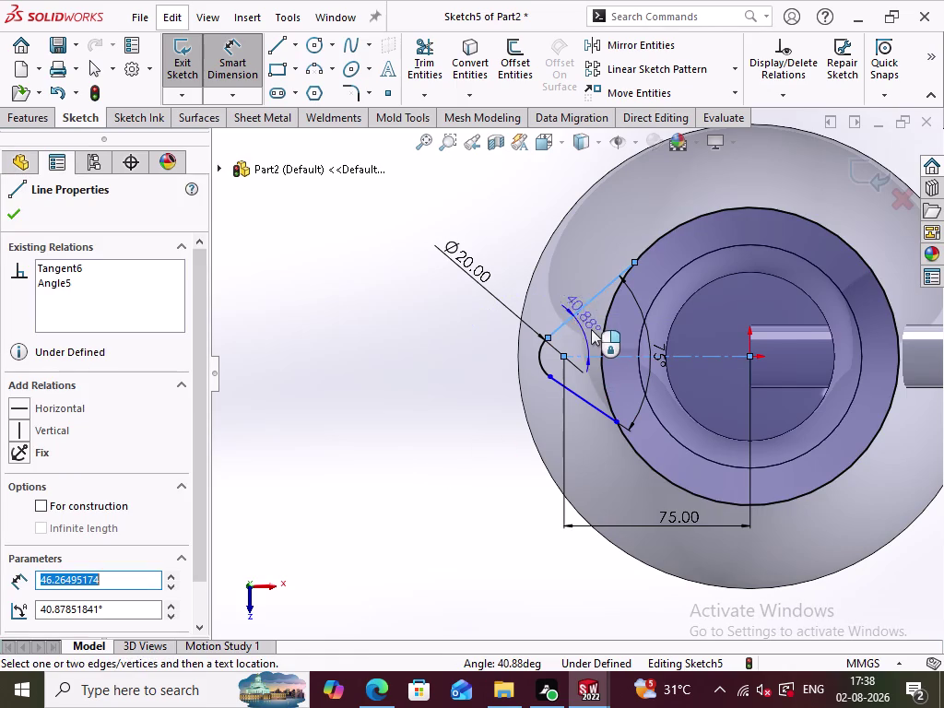
click(591, 333)
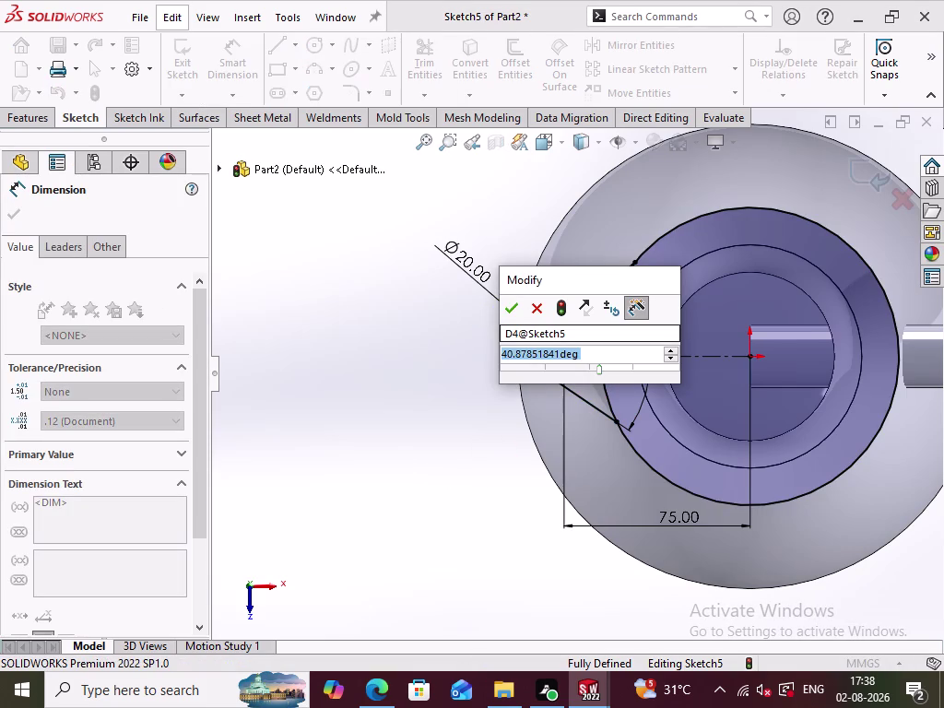
text(37)
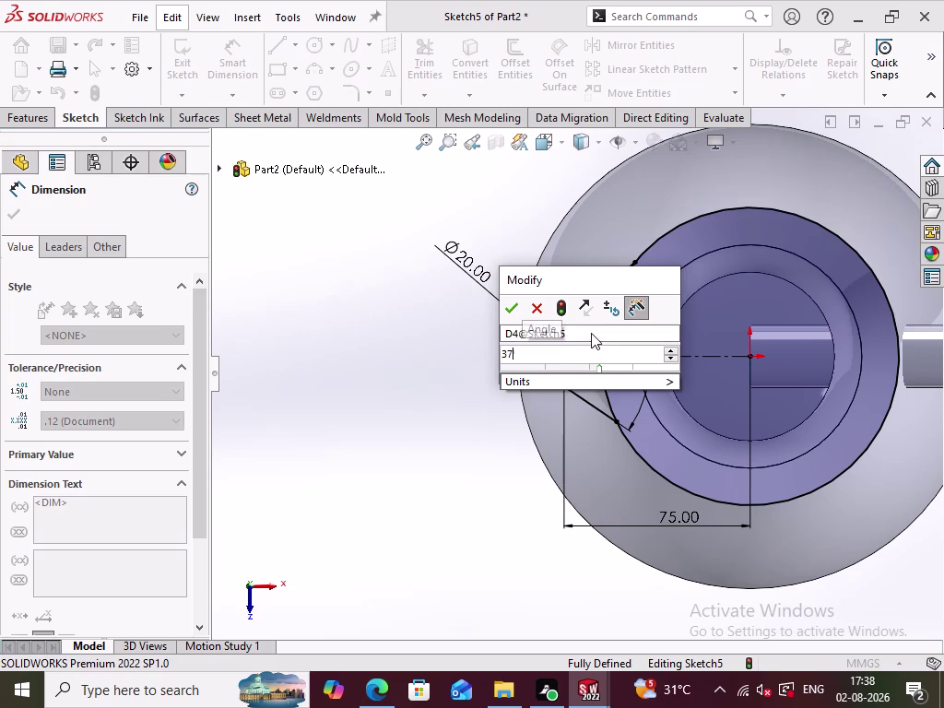
text(.)
key(5)
key(Return)
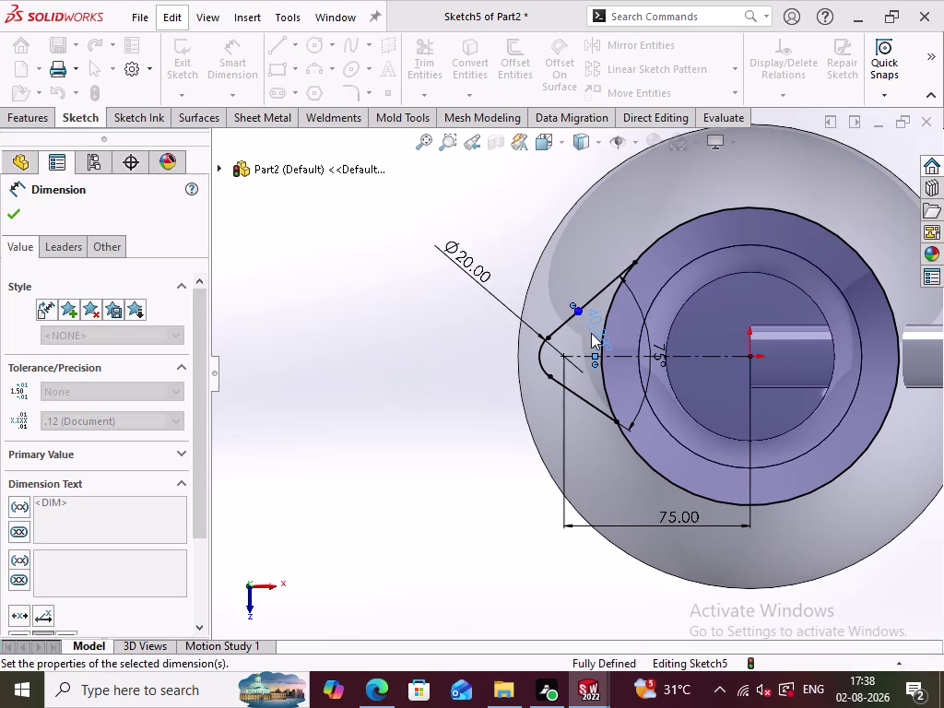
click(453, 398)
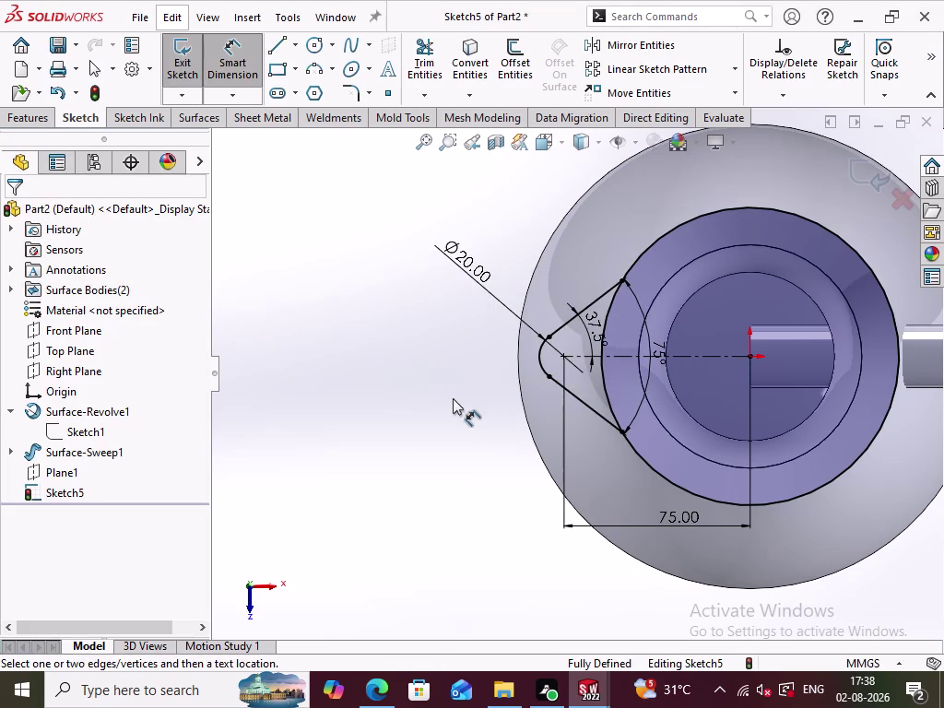
click(855, 180)
click(362, 491)
Switch the jug to Front view and start a new sketch on the Front Plane.
middle_drag(508, 513, 489, 471)
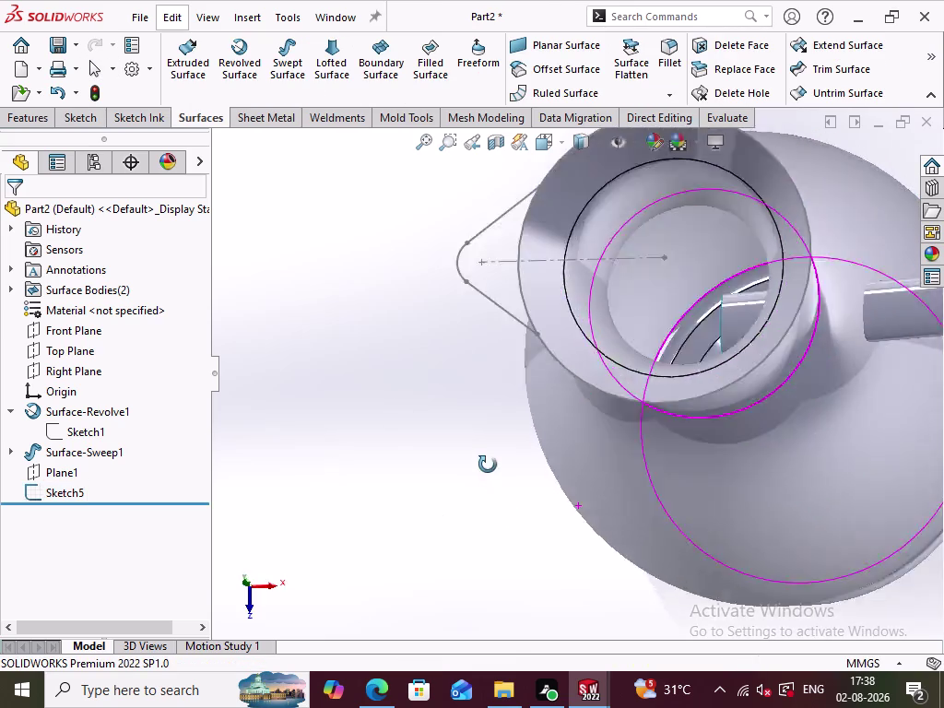
middle_drag(489, 471, 491, 473)
key(ctrl+q)
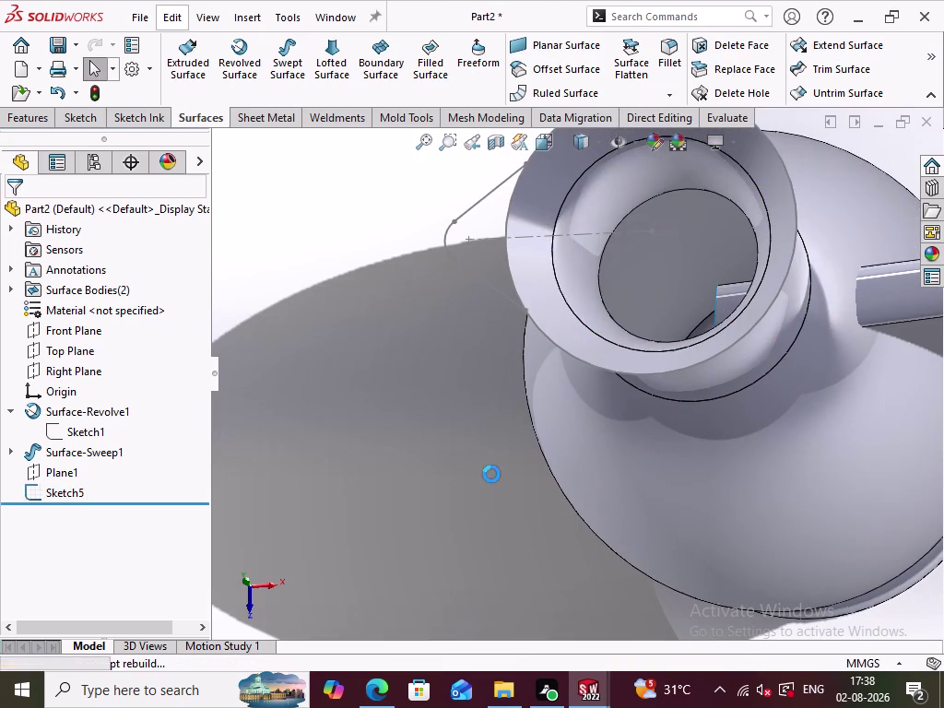
key(ctrl+1)
scroll(up, 3)
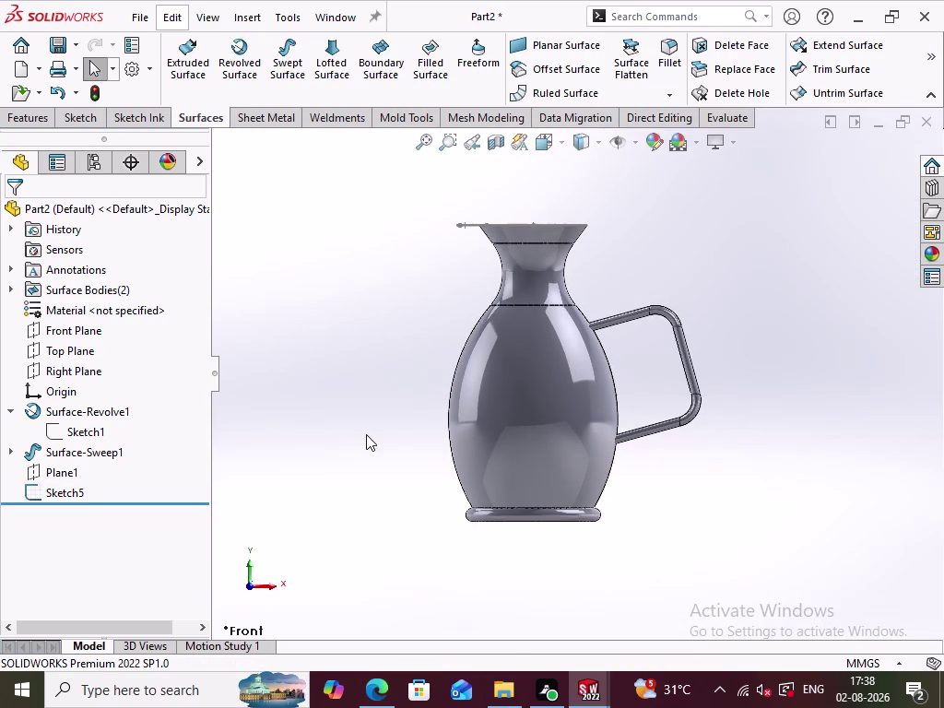
click(366, 430)
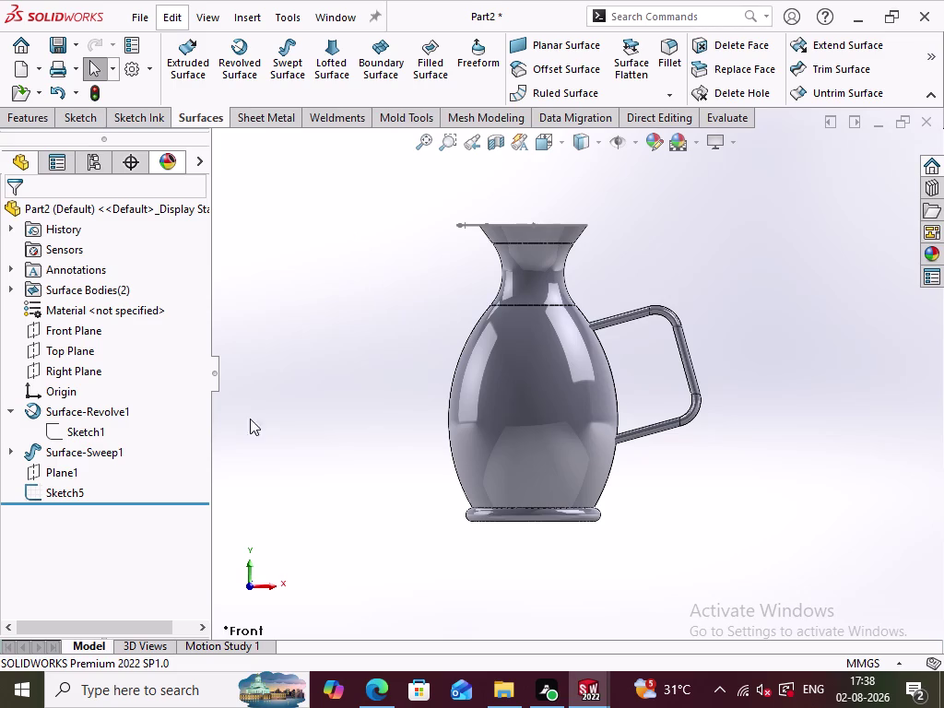
click(75, 330)
click(88, 307)
scroll(up, 3)
click(347, 385)
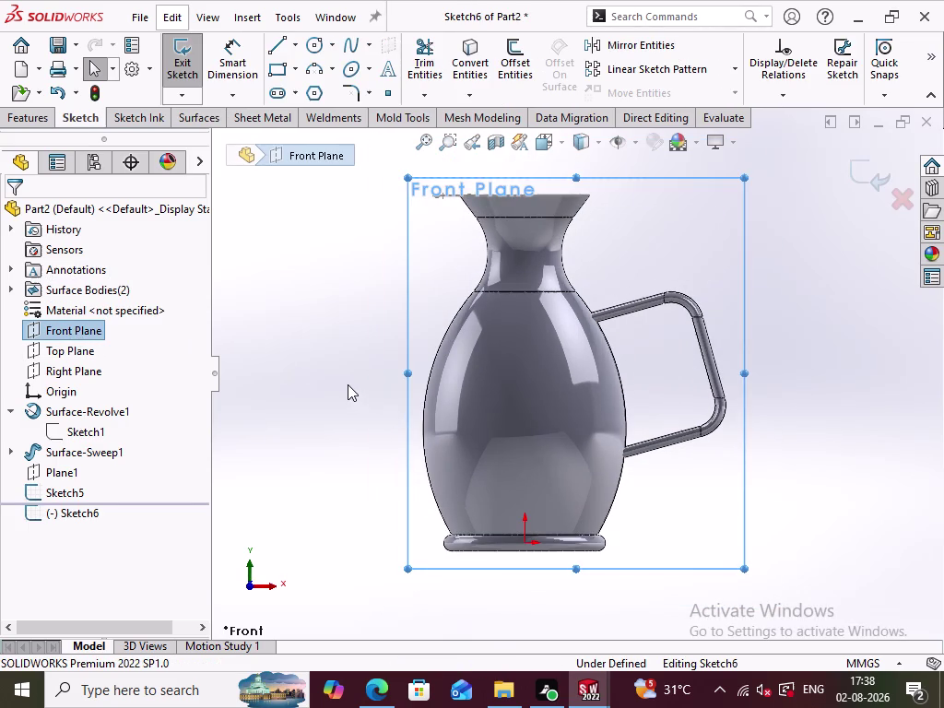
Draw a straight line from near the spout tip to the jug neck.
click(274, 45)
scroll(up, 3)
scroll(down, 3)
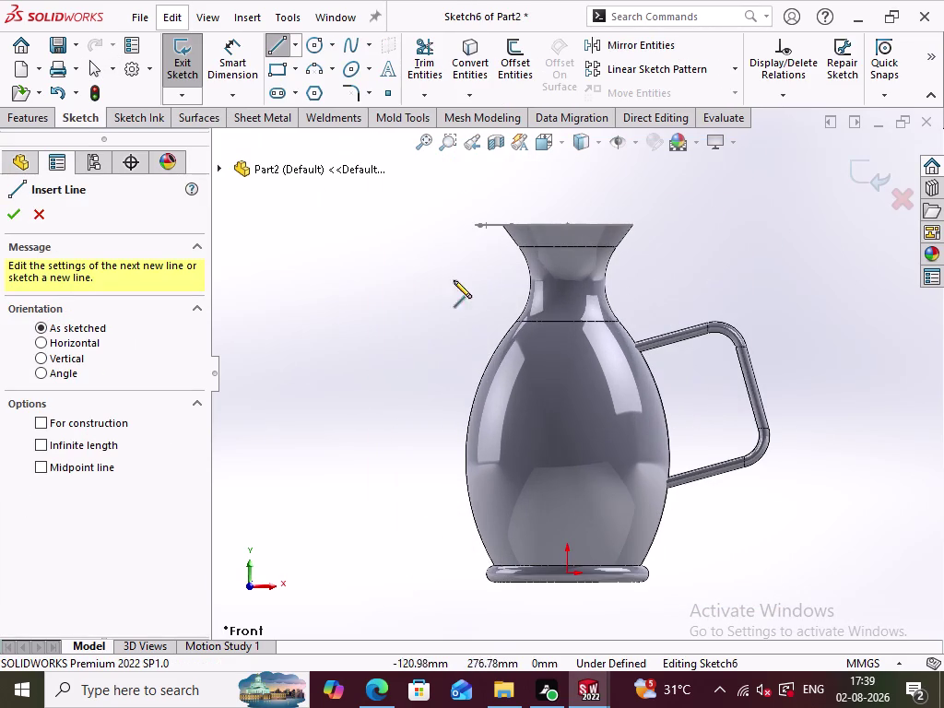
click(462, 232)
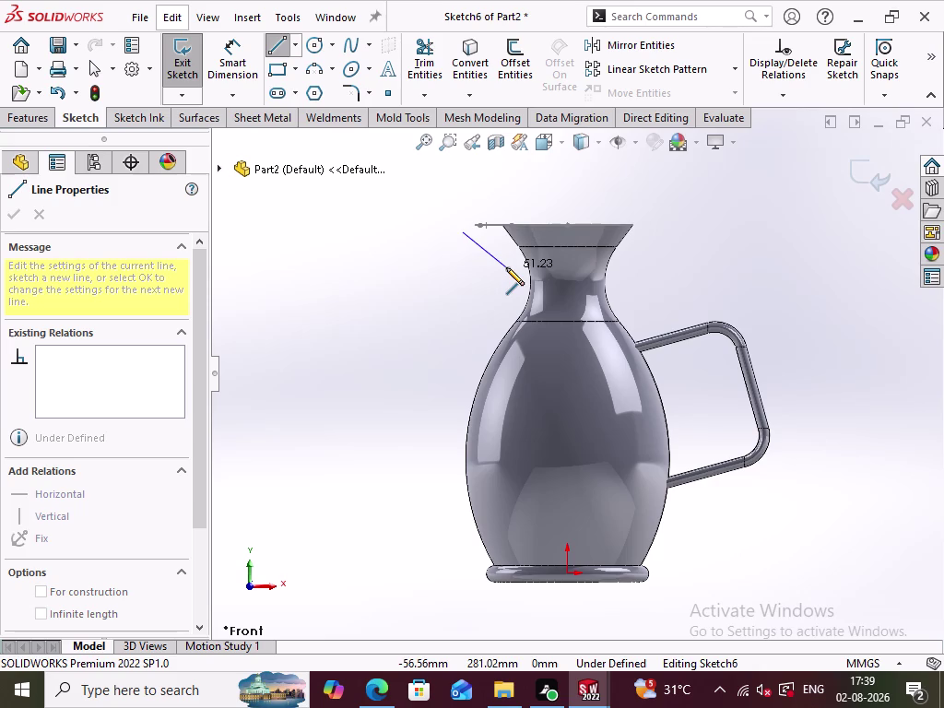
click(506, 267)
click(275, 53)
click(390, 290)
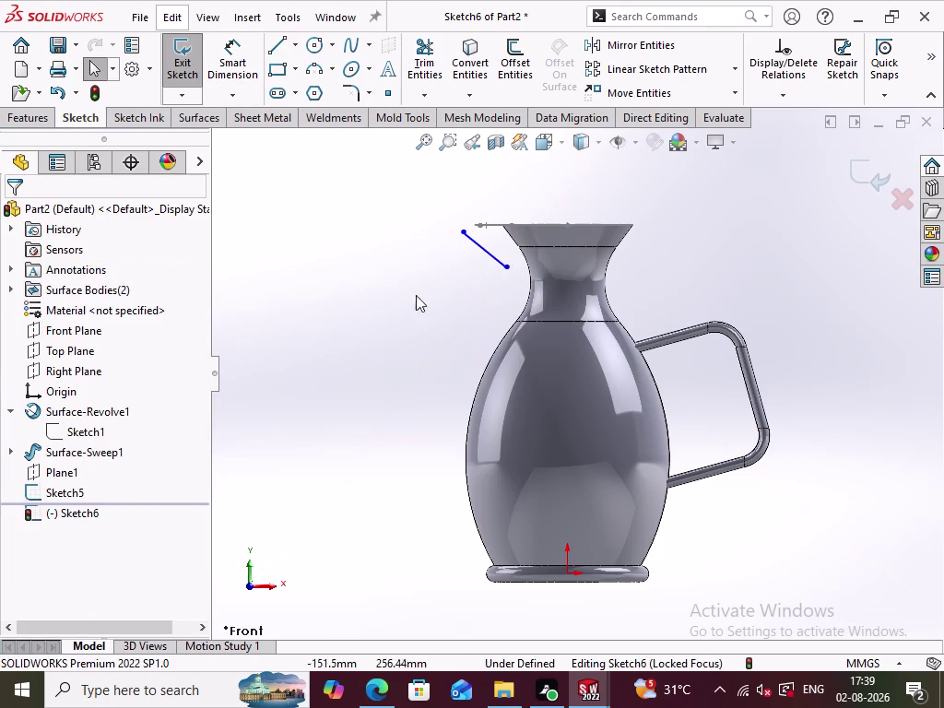
Make the line's top endpoint coincident with the spout's rounded tip arc.
scroll(down, 3)
scroll(down, 3)
scroll(up, 3)
scroll(down, 3)
scroll(up, 3)
scroll(down, 3)
middle_drag(500, 348, 505, 386)
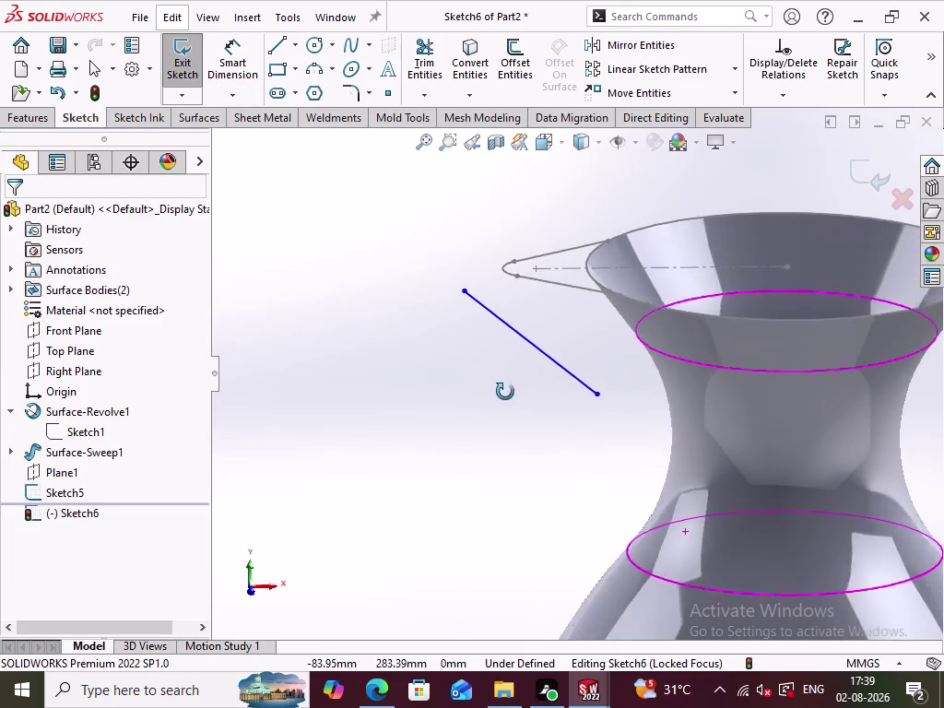
middle_drag(505, 386, 506, 431)
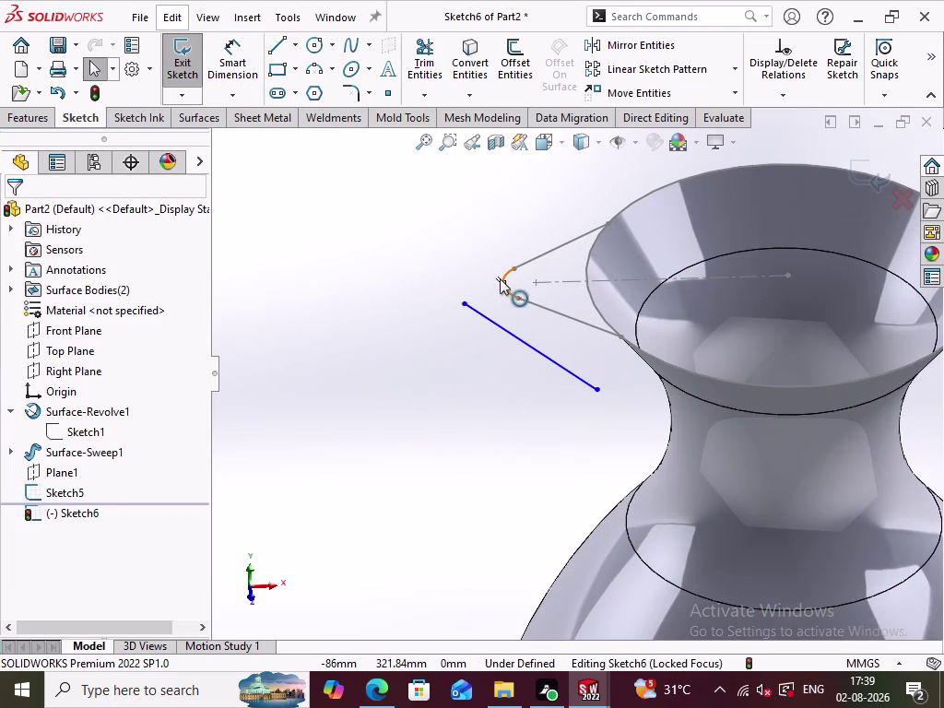
click(500, 278)
click(466, 307)
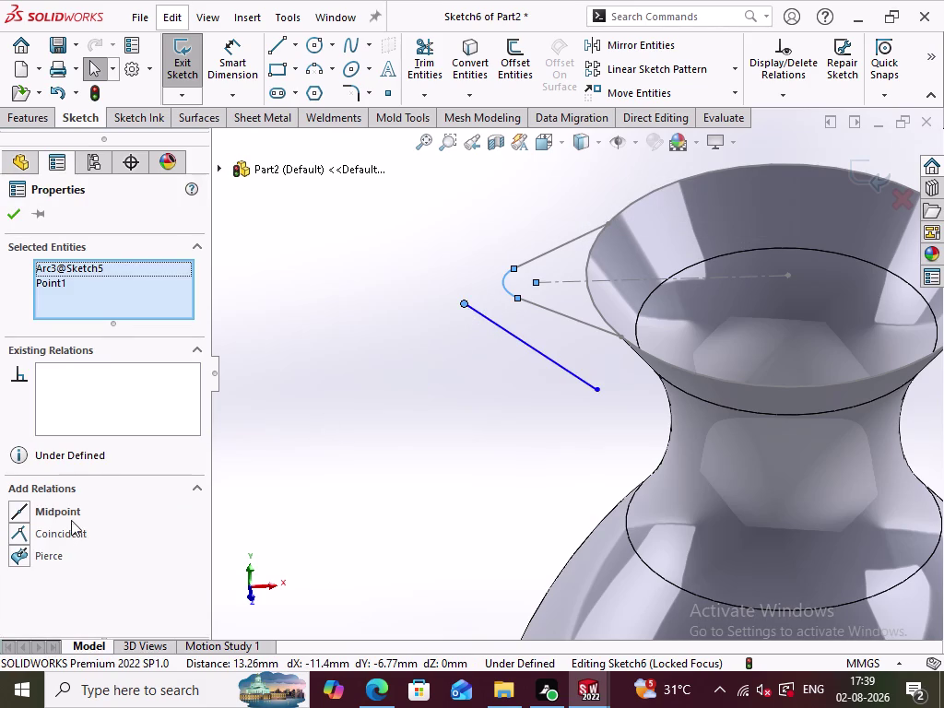
click(70, 511)
click(352, 432)
middle_drag(473, 409, 428, 471)
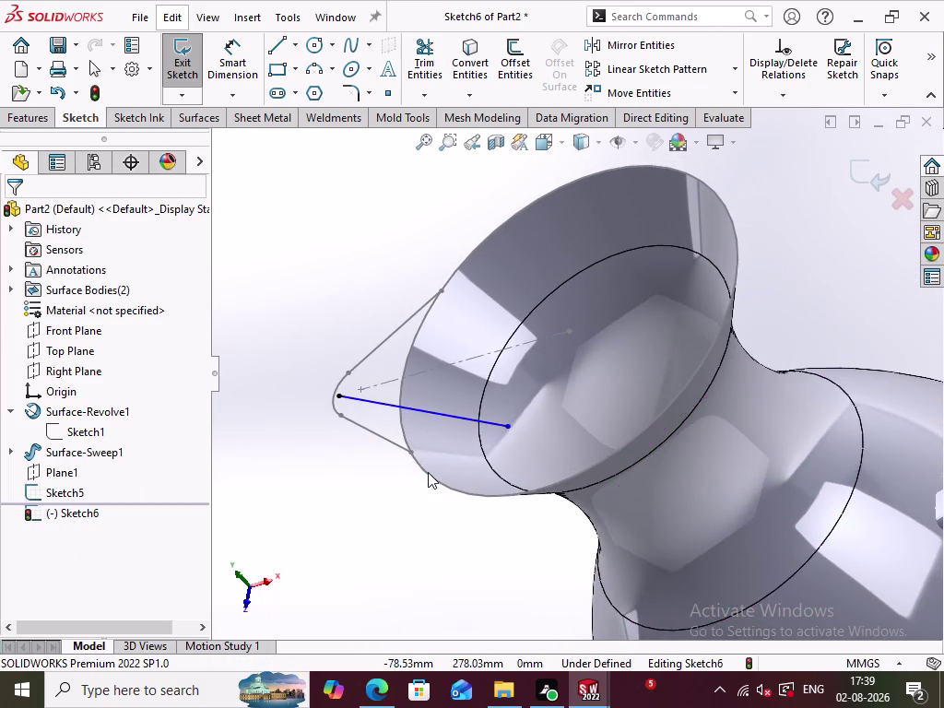
Orbit to show the whole jug and select the line's lower endpoint with the neck face.
scroll(up, 3)
scroll(up, 3)
middle_click(427, 452)
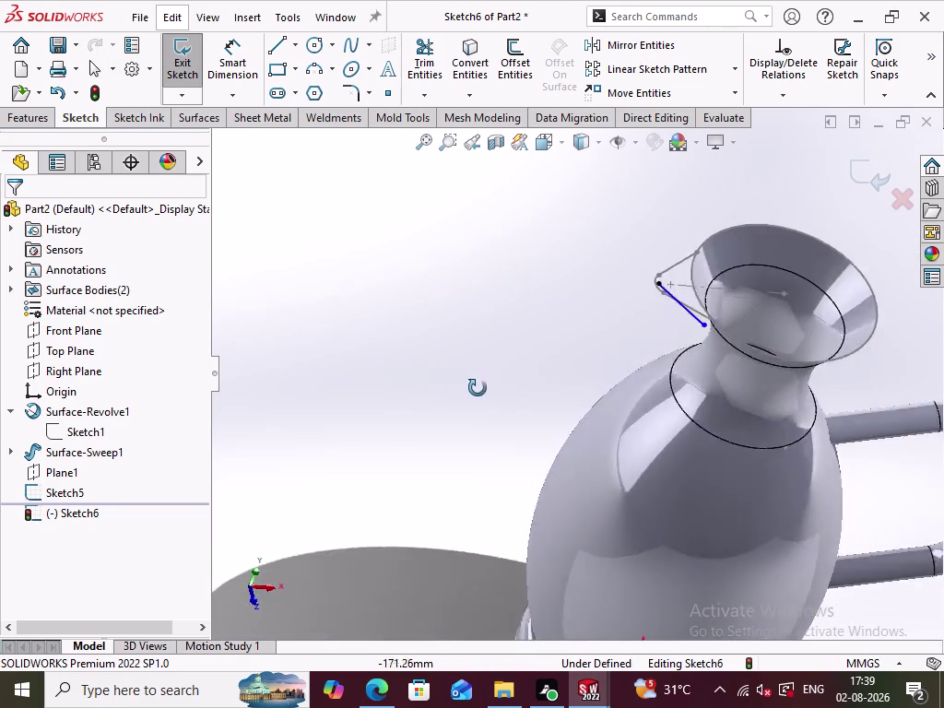
scroll(down, 3)
scroll(down, 3)
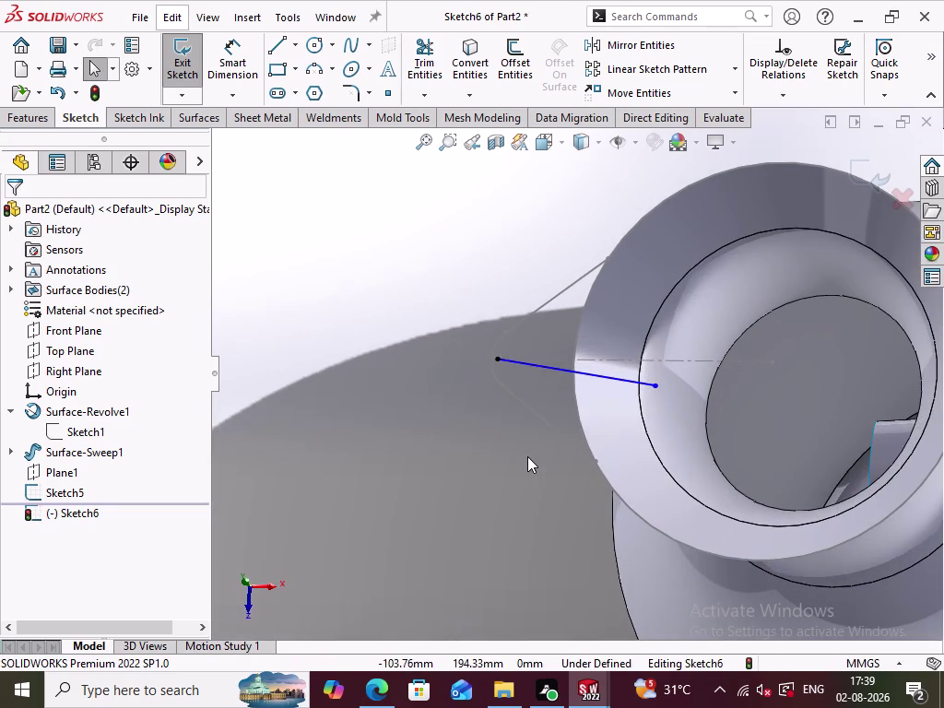
scroll(up, 3)
scroll(up, 3)
middle_drag(577, 472, 592, 266)
scroll(up, 3)
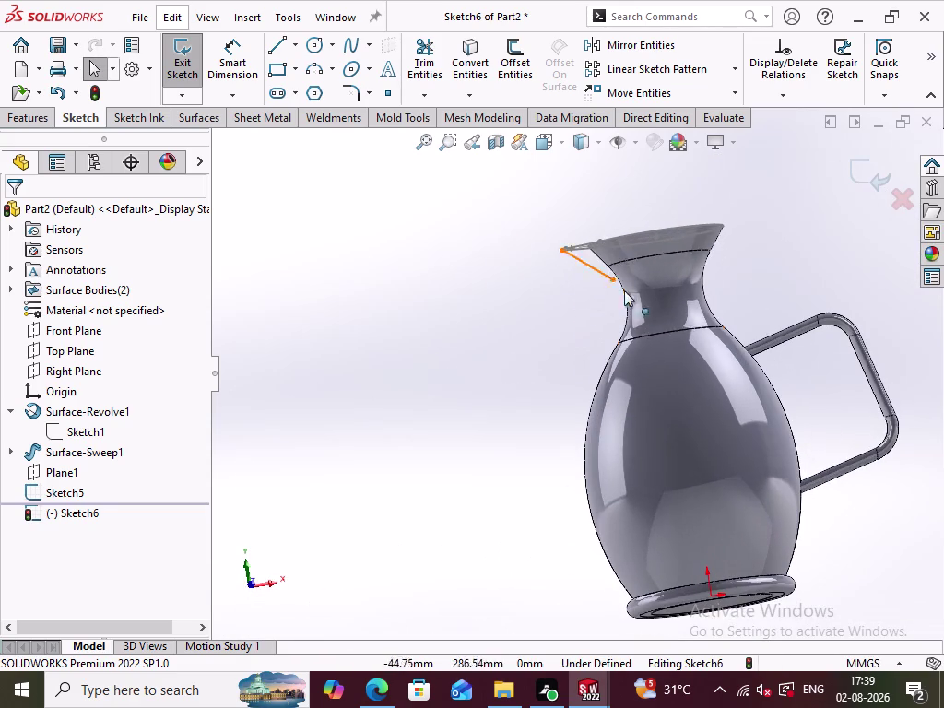
click(611, 282)
click(629, 270)
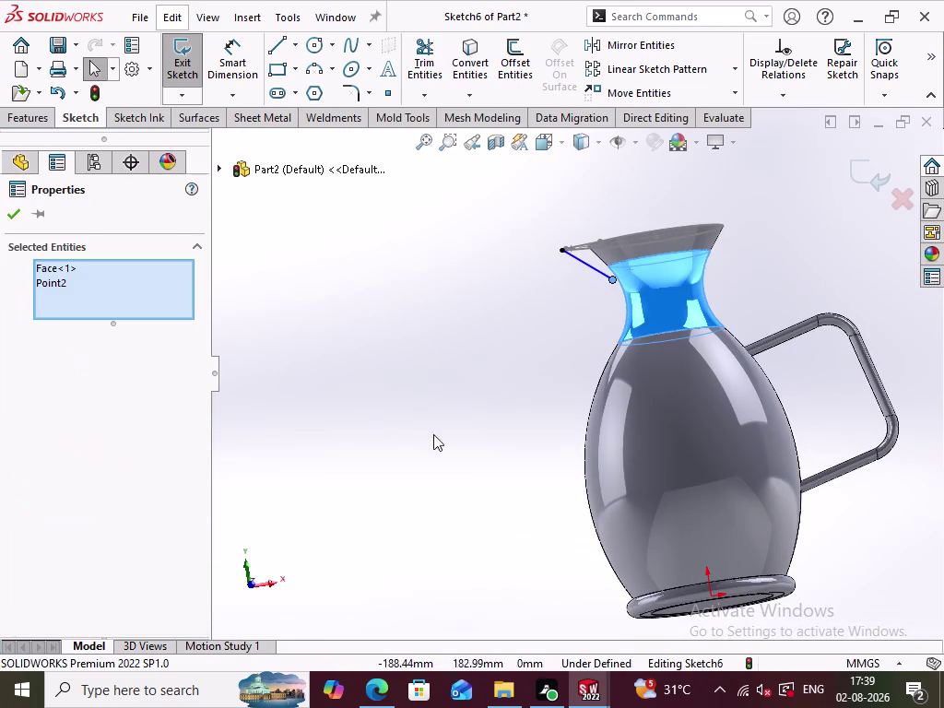
click(320, 381)
click(613, 275)
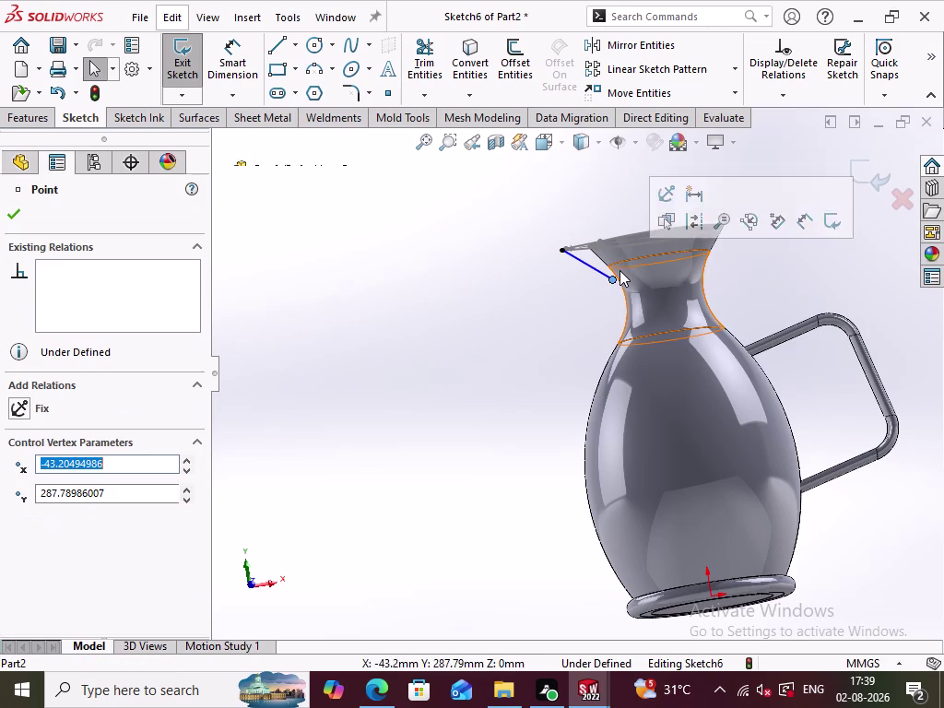
Make the line's lower endpoint coincident with the jug neck's outline edge.
click(619, 267)
click(368, 352)
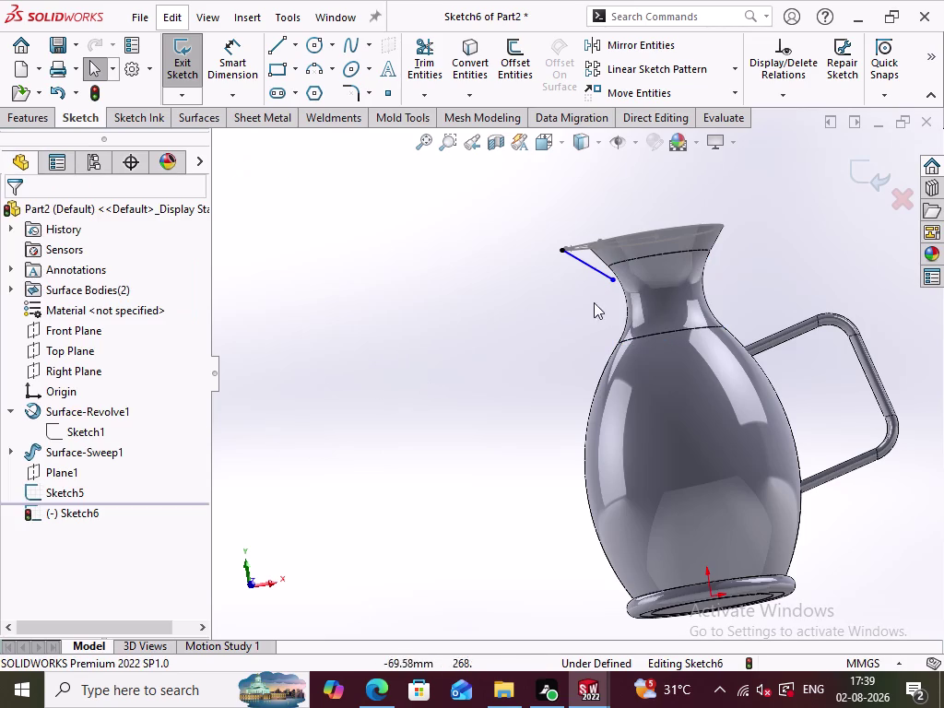
click(621, 284)
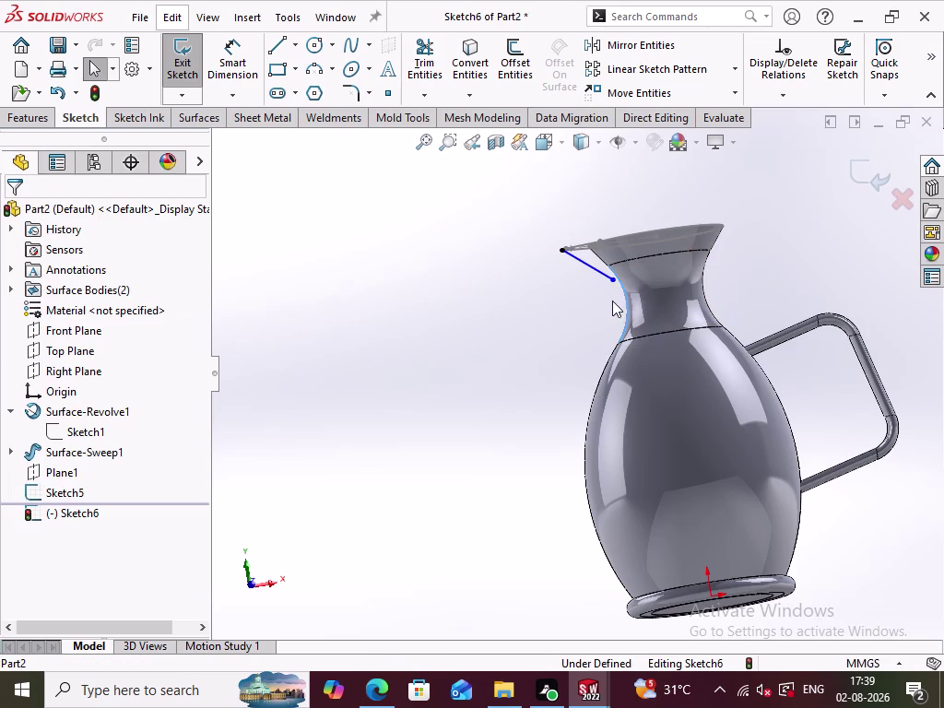
click(612, 284)
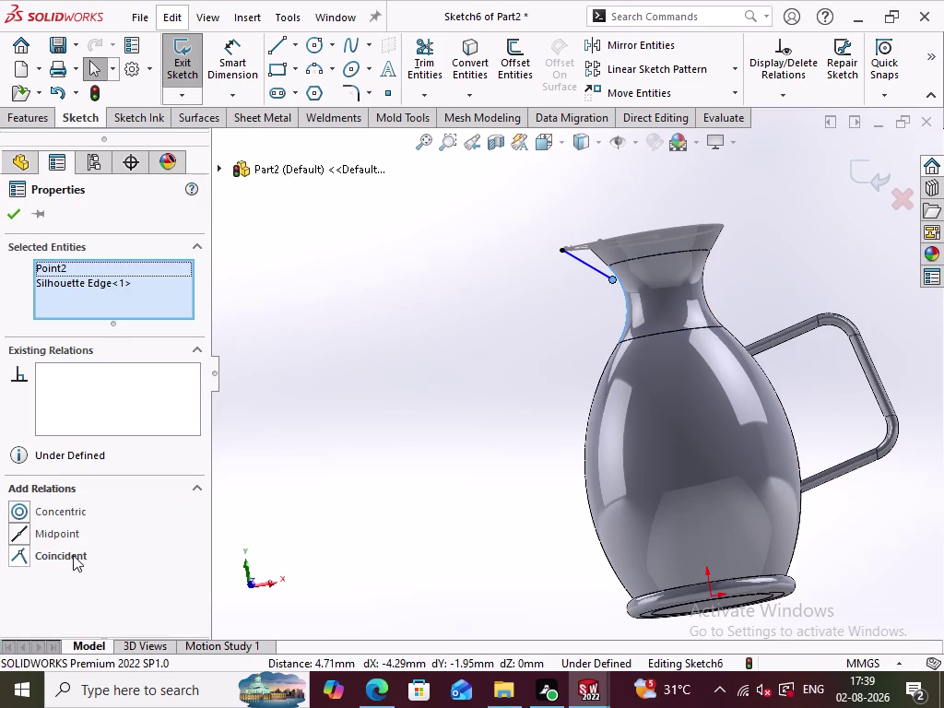
click(73, 555)
click(473, 428)
In Front view, make the endpoint coincident with the neck corner vertex and exit the sketch.
scroll(down, 3)
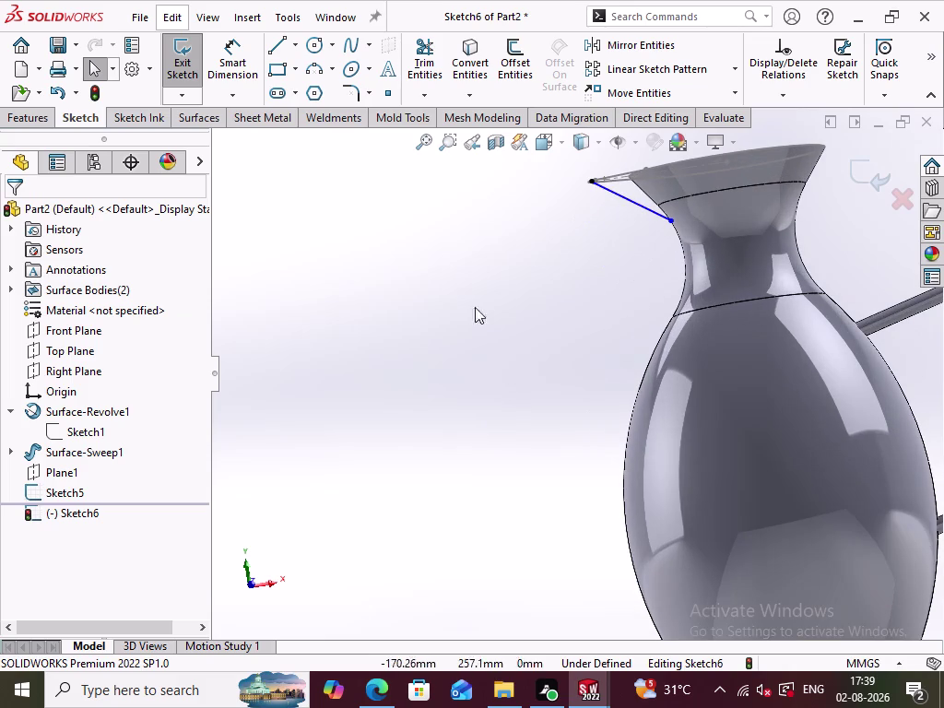
key(ctrl+1)
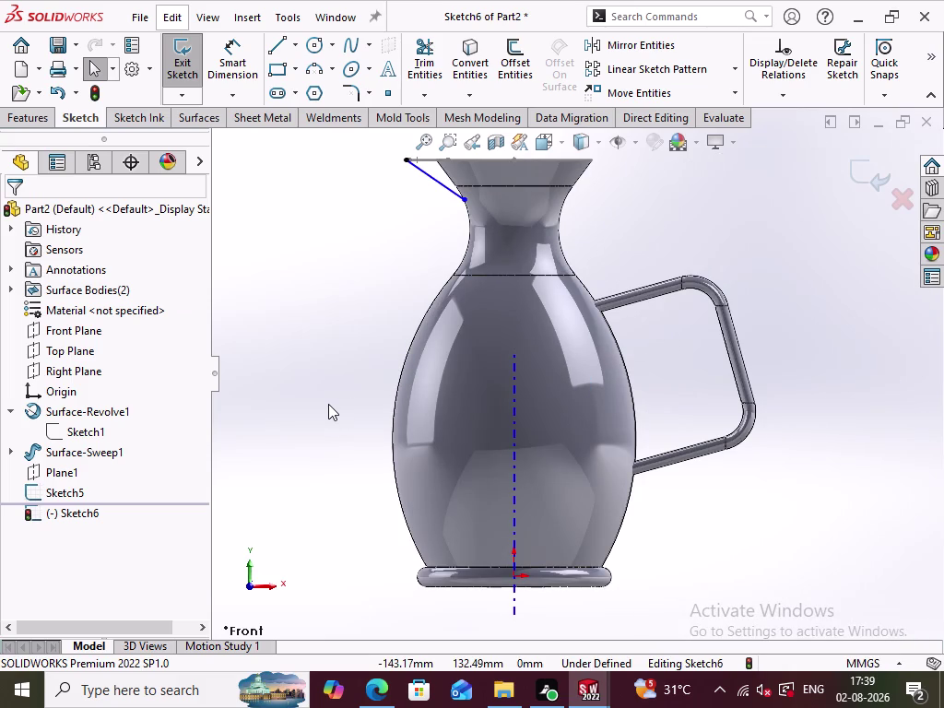
scroll(up, 3)
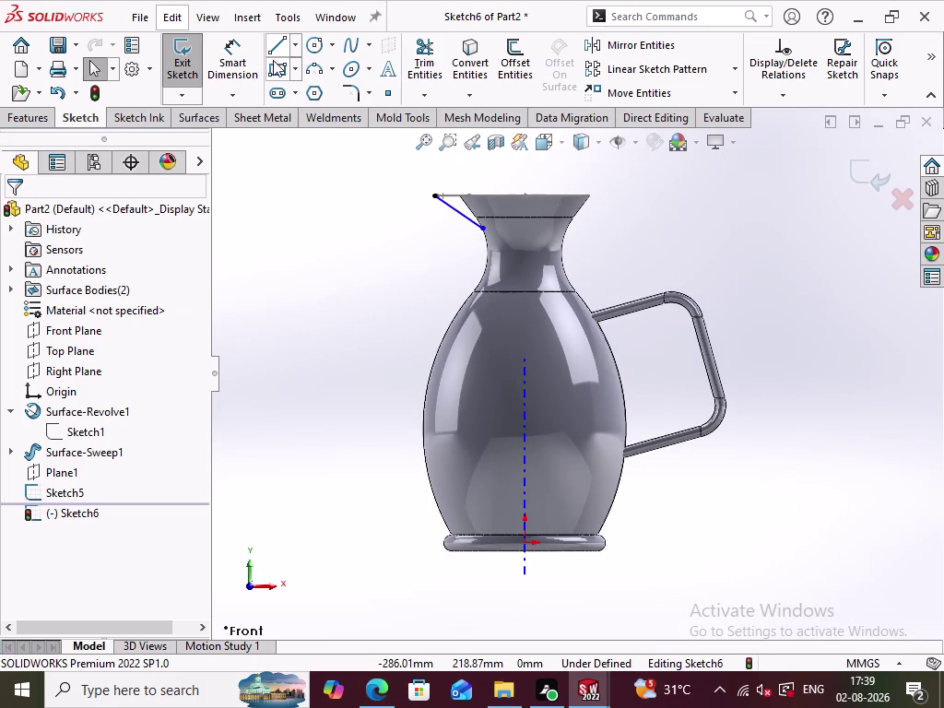
click(235, 71)
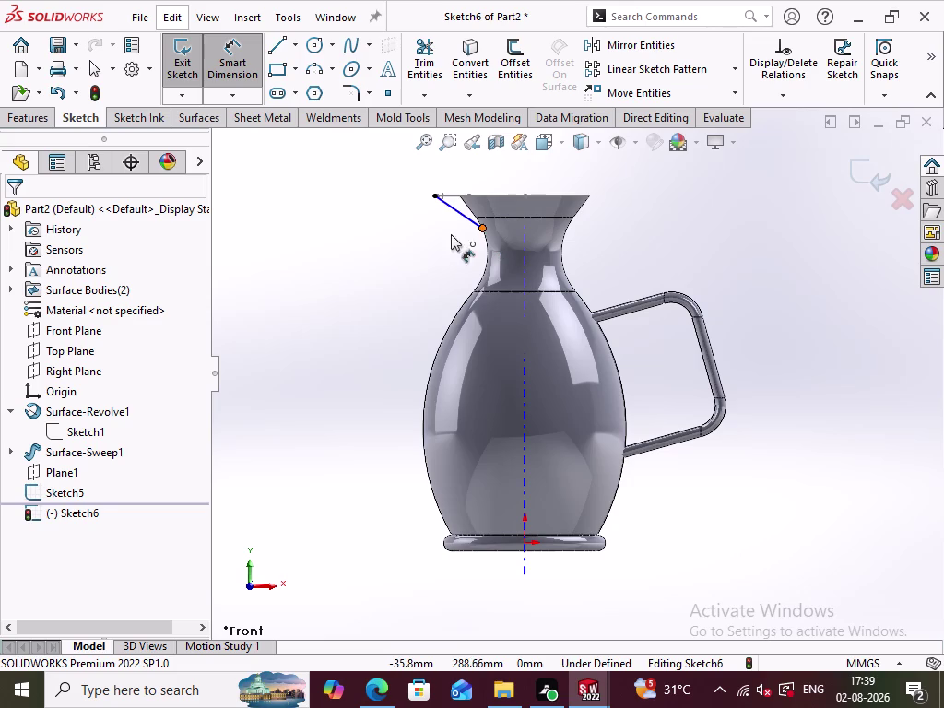
click(231, 73)
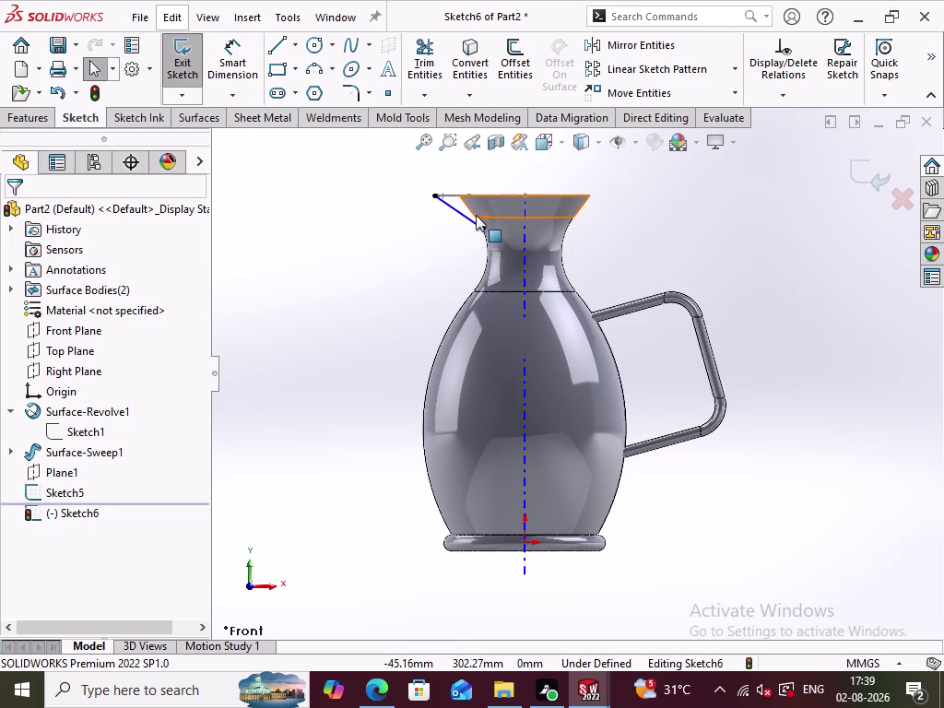
click(477, 219)
click(483, 227)
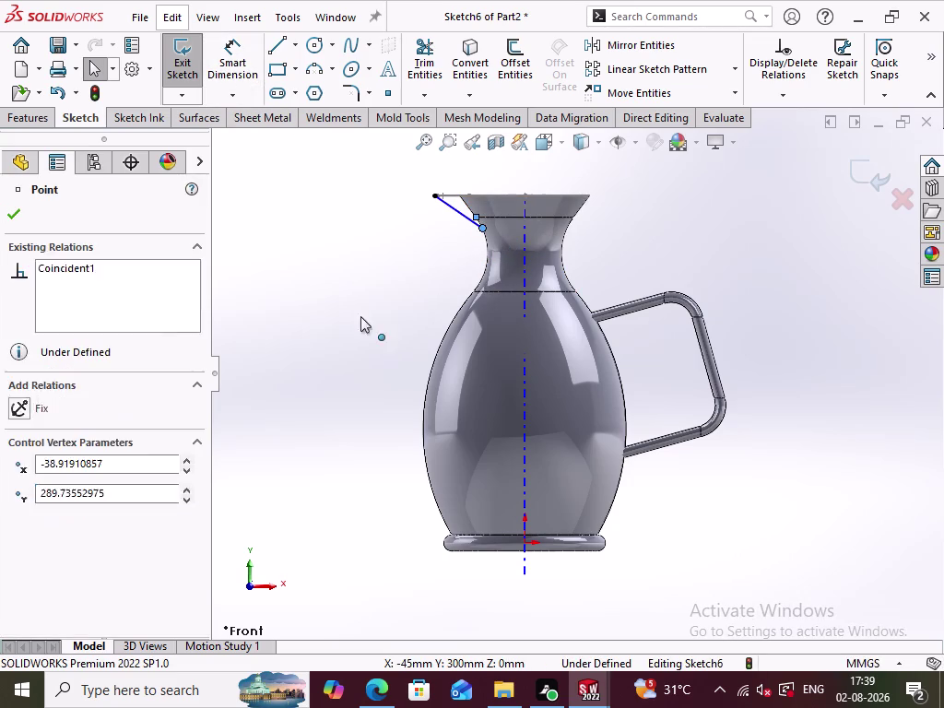
click(83, 555)
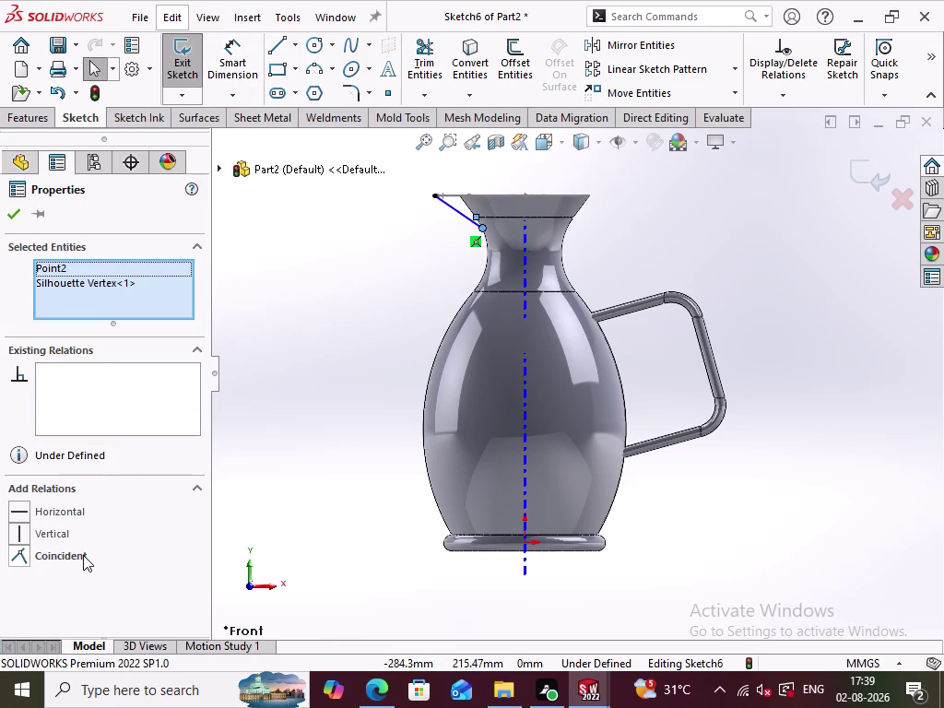
click(353, 416)
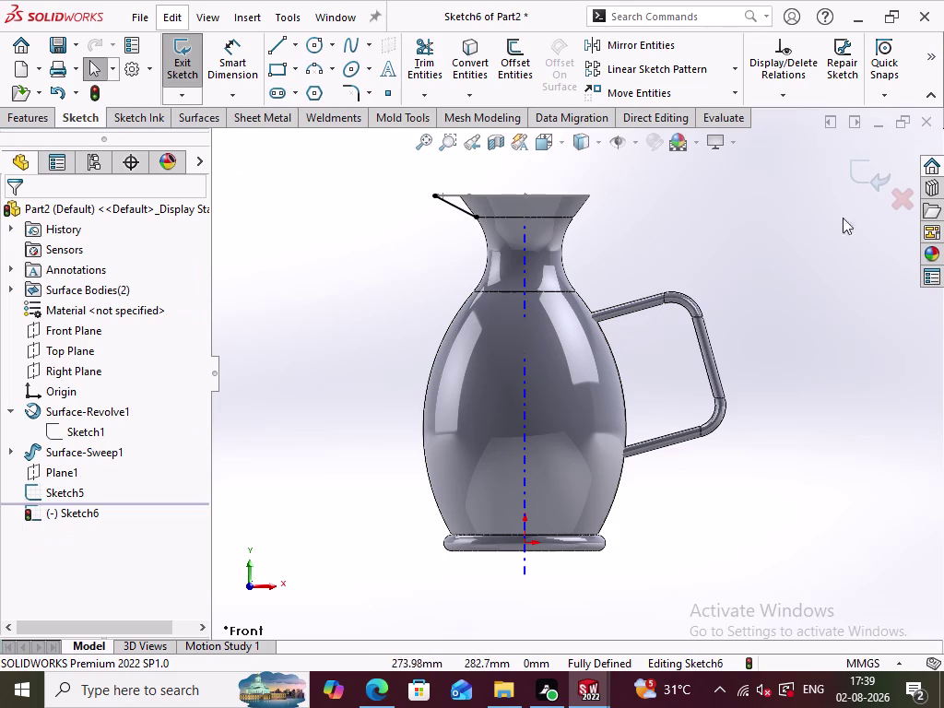
click(863, 183)
click(786, 316)
middle_drag(785, 305, 771, 390)
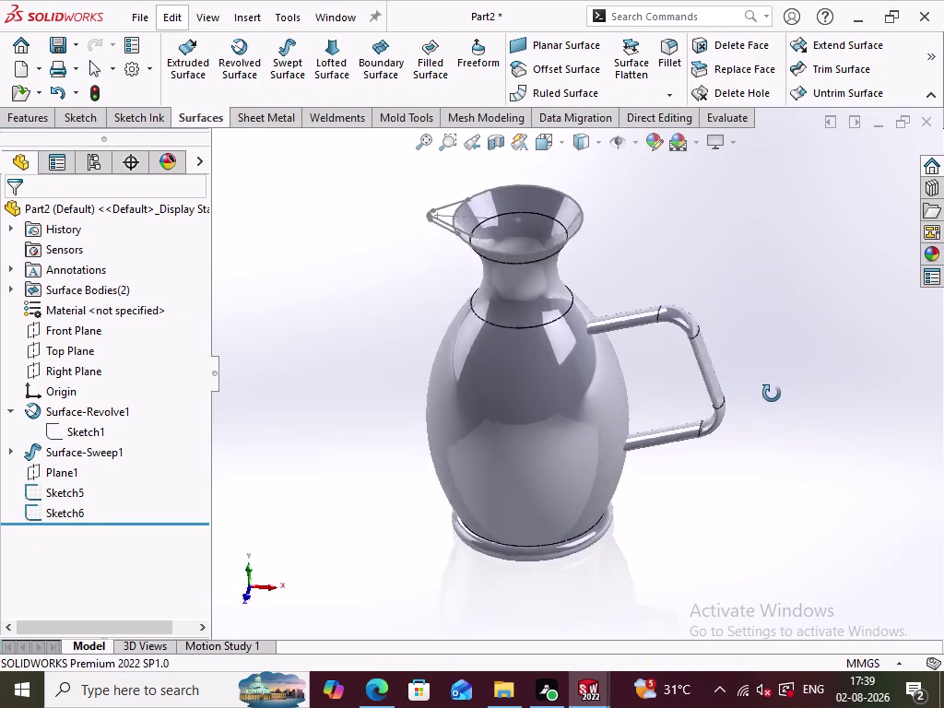
middle_drag(771, 390, 772, 448)
scroll(up, 3)
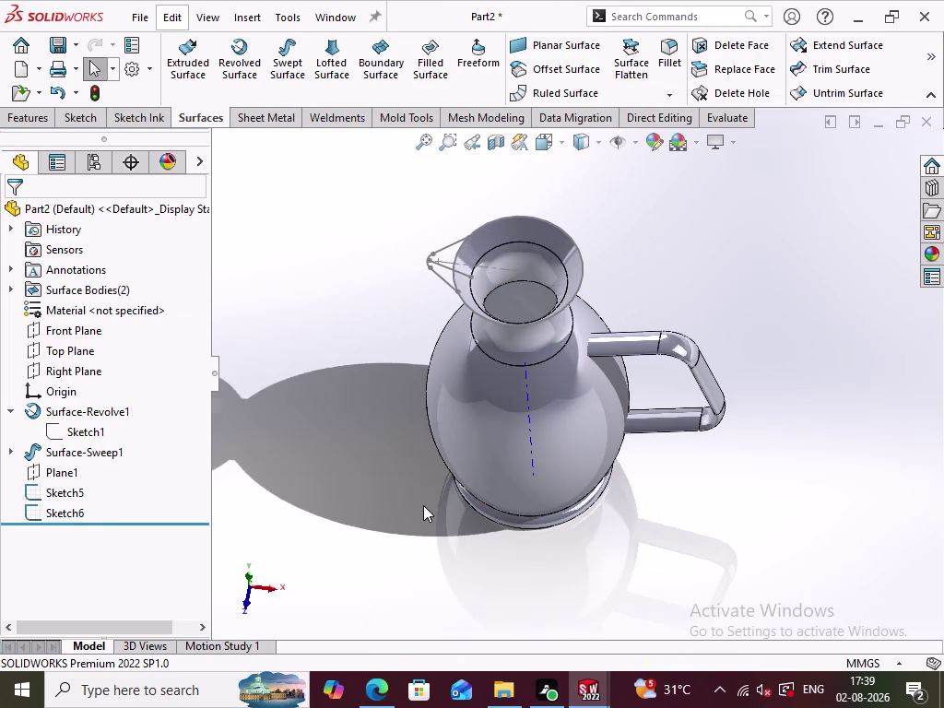
scroll(down, 3)
scroll(down, 3)
middle_drag(347, 428, 353, 449)
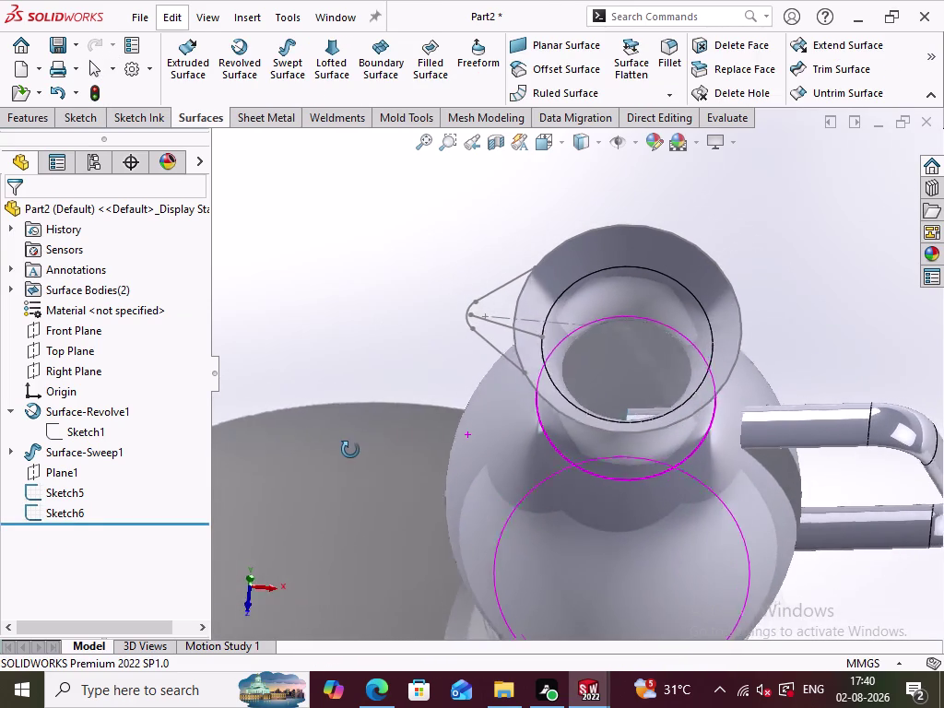
middle_drag(354, 449, 348, 449)
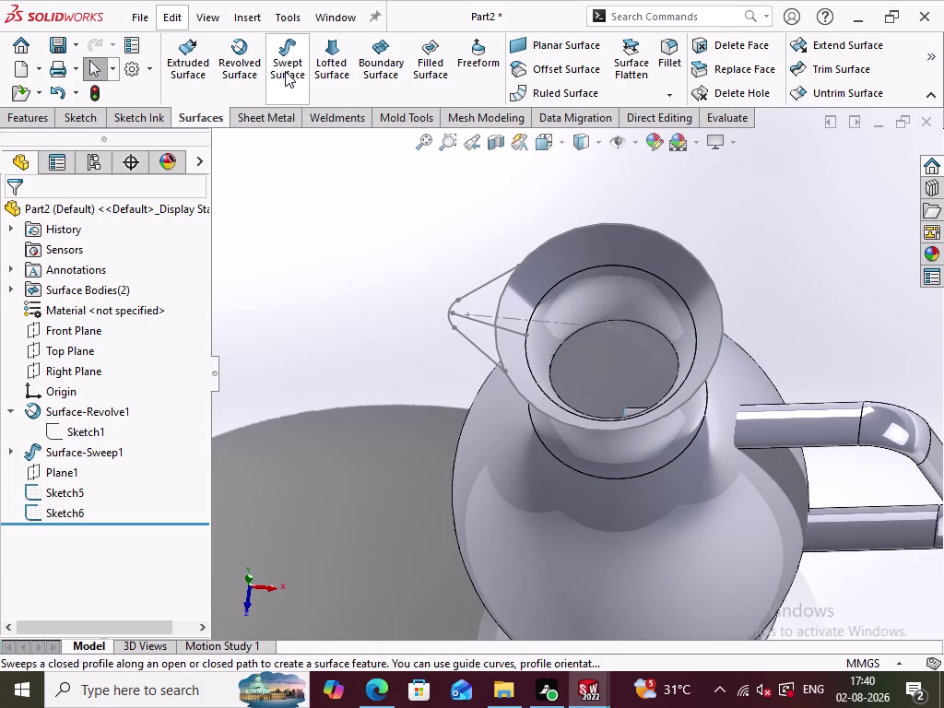
click(333, 65)
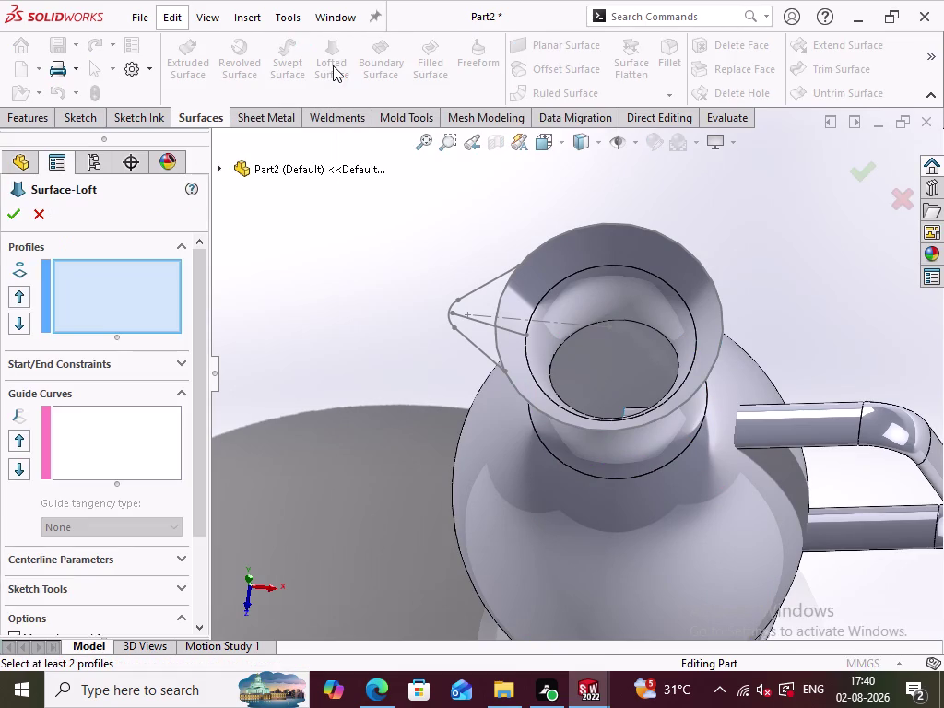
click(468, 341)
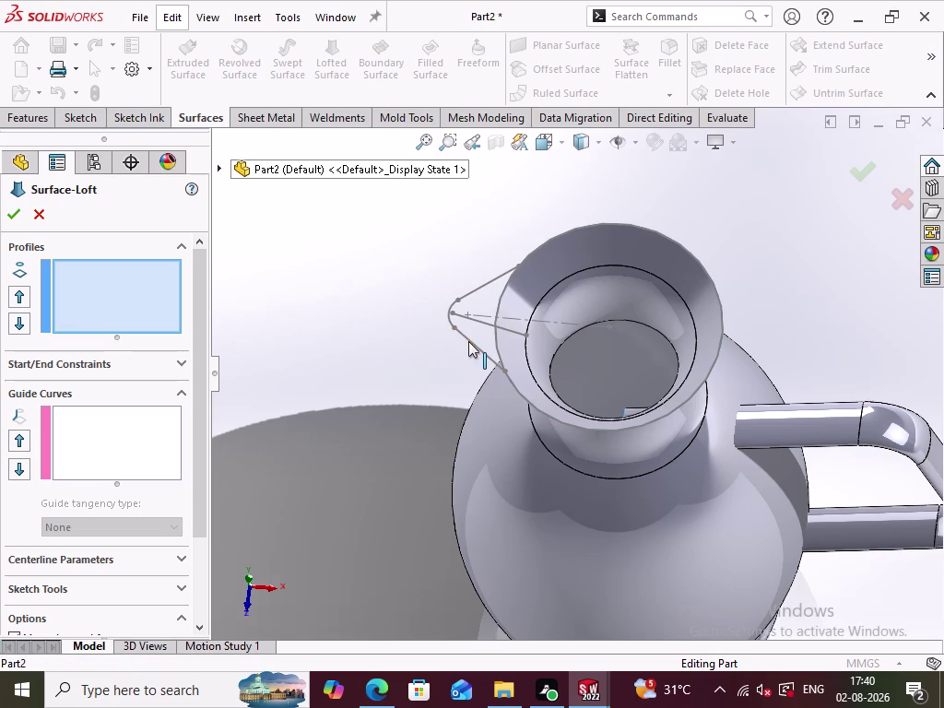
click(519, 273)
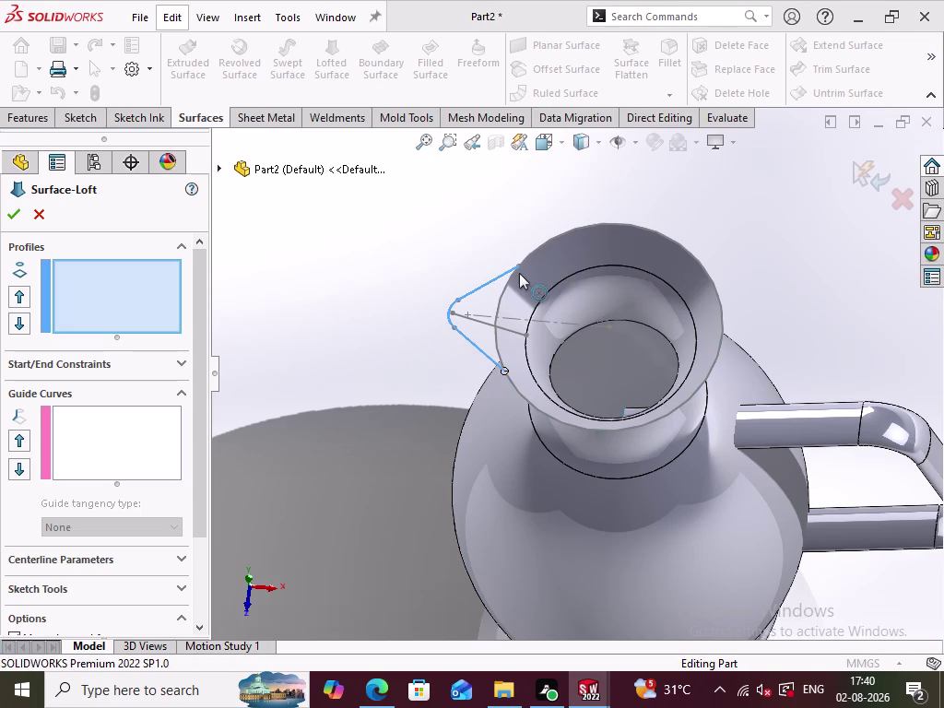
click(482, 322)
middle_drag(413, 397, 461, 297)
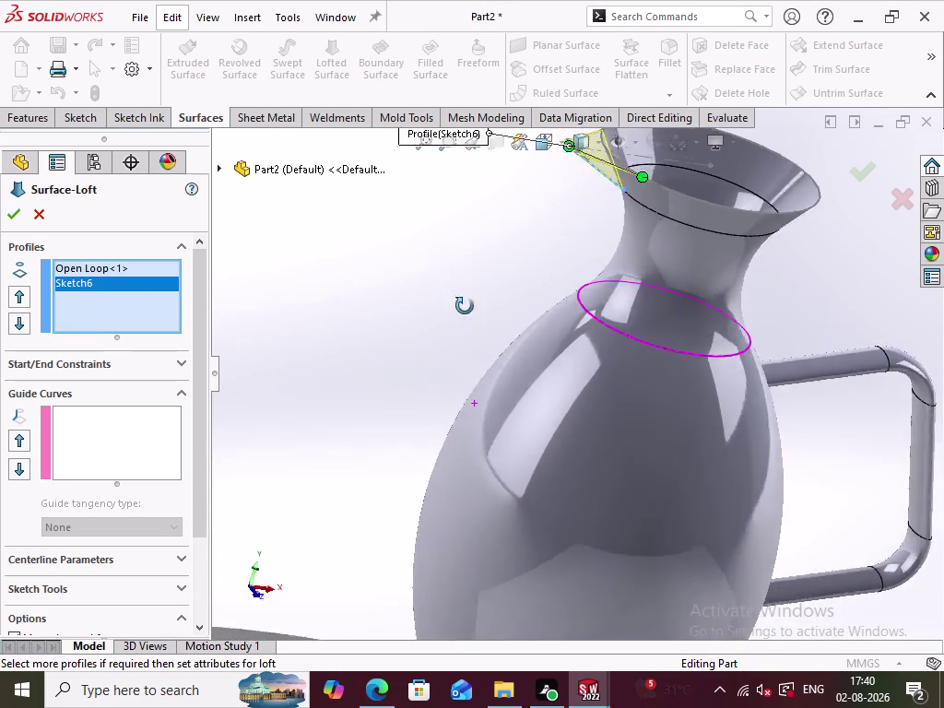
middle_drag(462, 297, 403, 431)
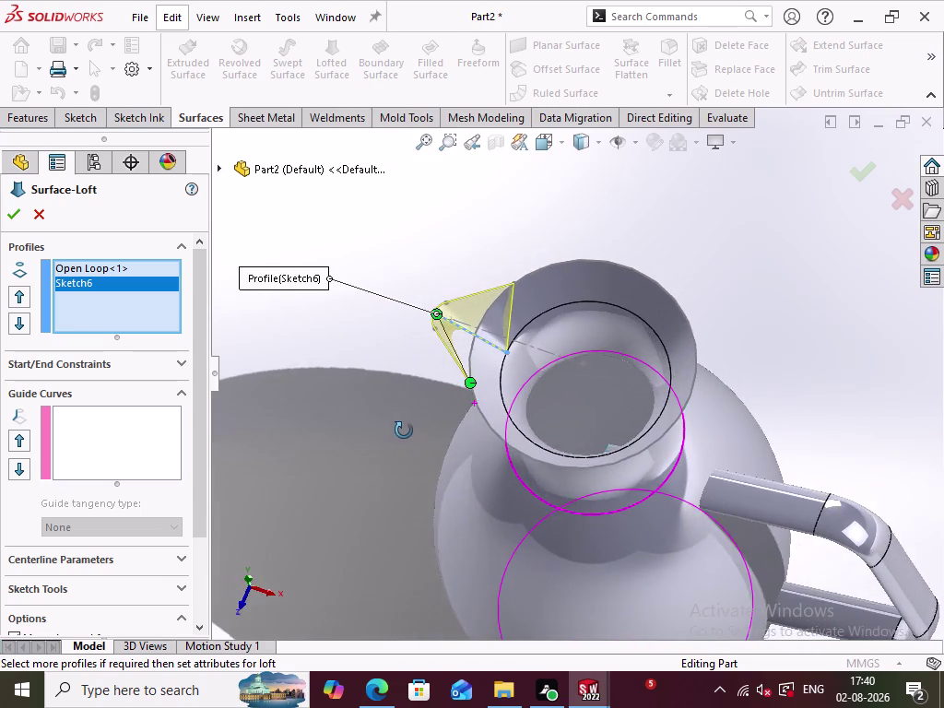
middle_drag(402, 430, 400, 490)
middle_drag(407, 488, 402, 507)
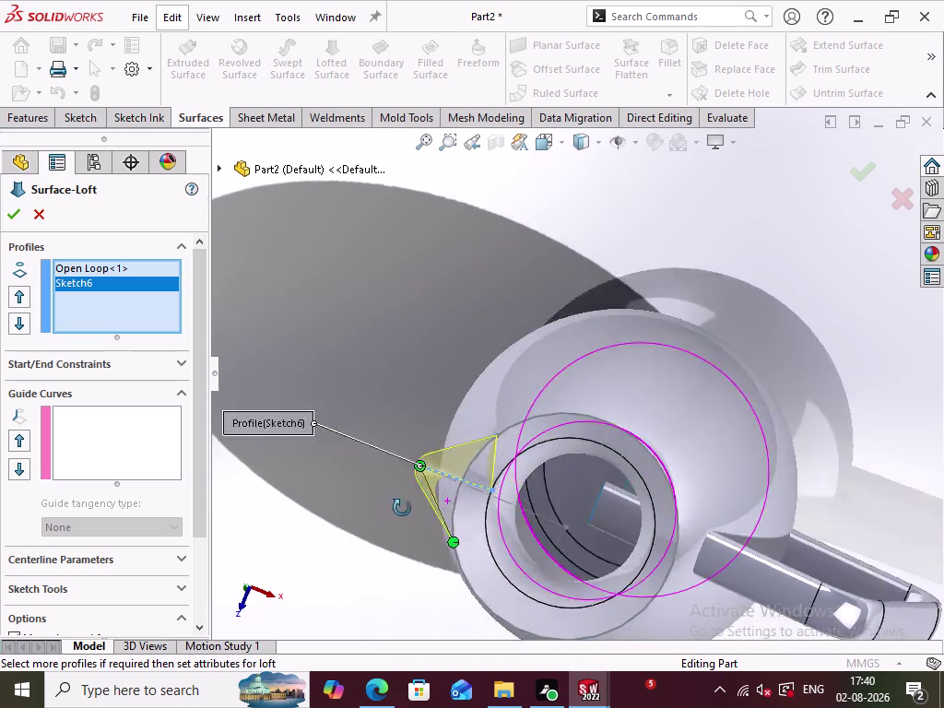
middle_drag(402, 508, 416, 428)
middle_drag(419, 410, 443, 351)
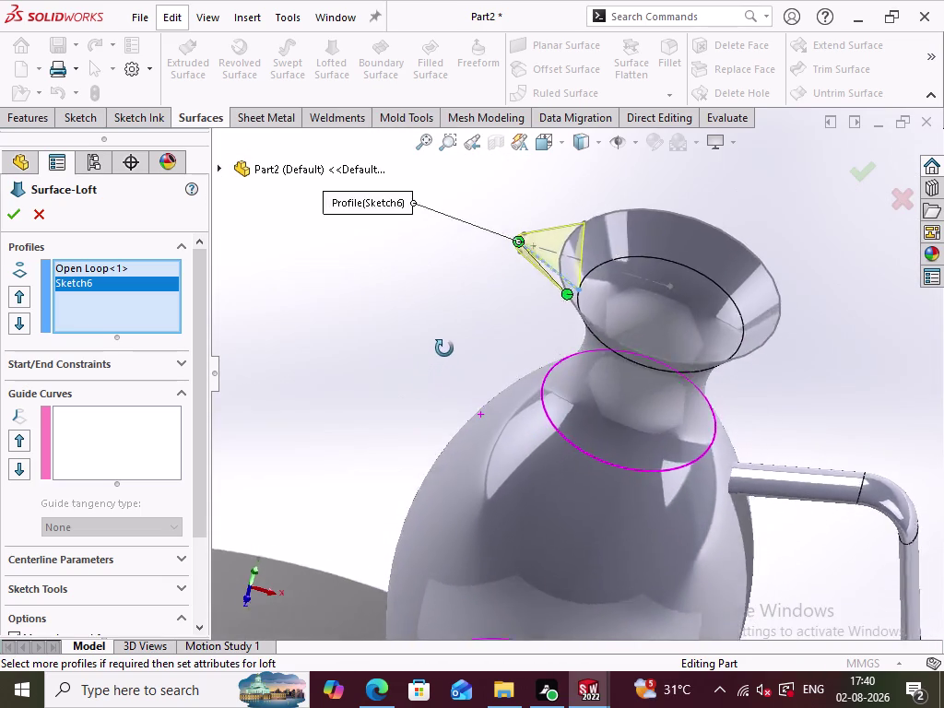
middle_drag(443, 350, 598, 368)
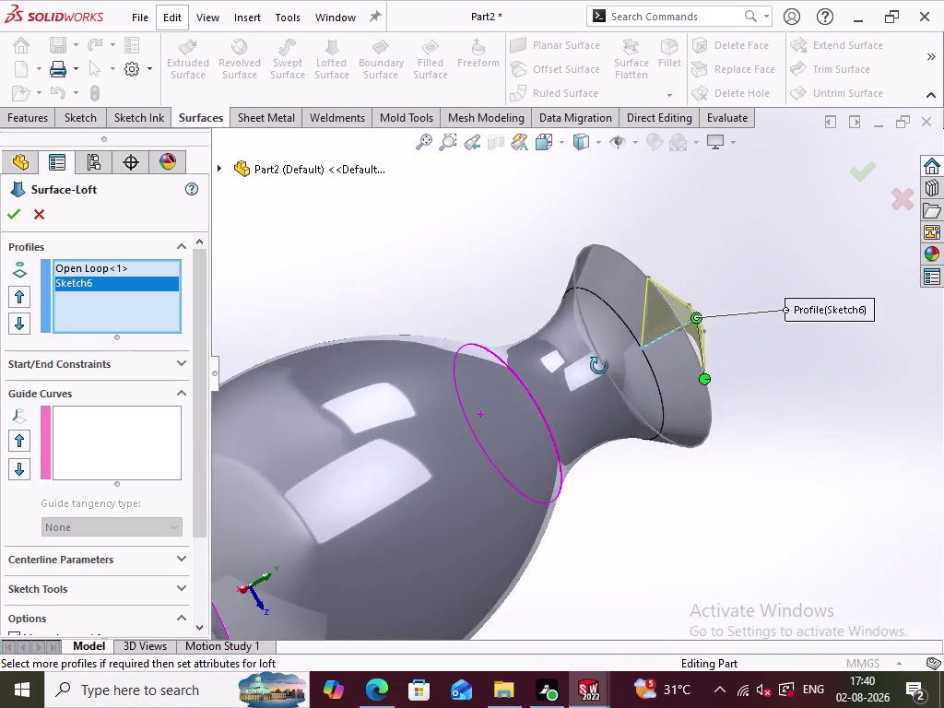
middle_drag(598, 368, 441, 327)
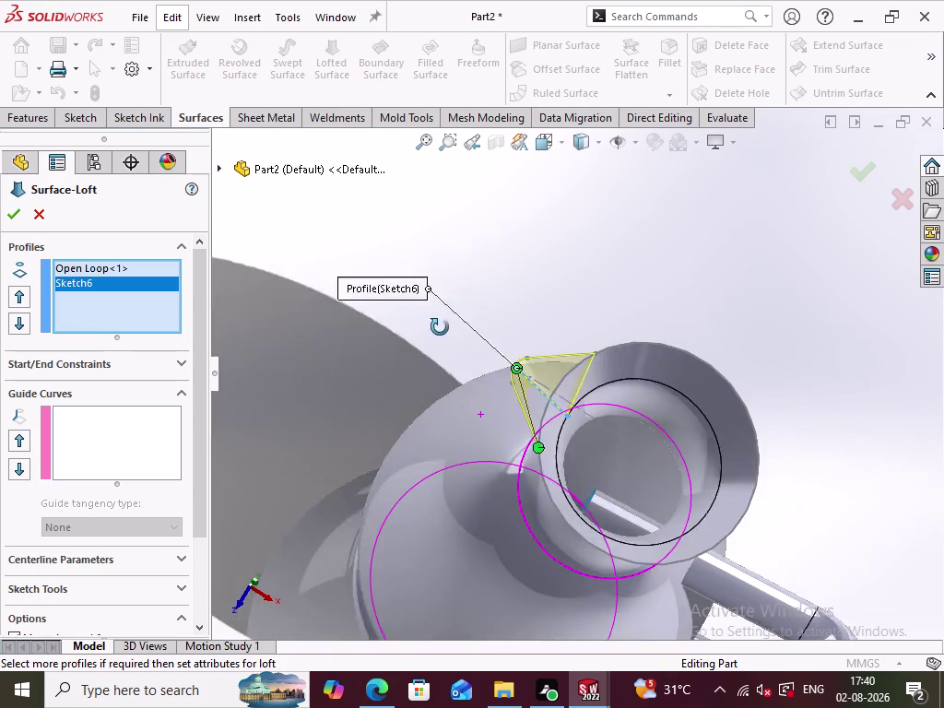
middle_drag(442, 327, 427, 296)
middle_click(418, 302)
middle_drag(415, 306, 407, 308)
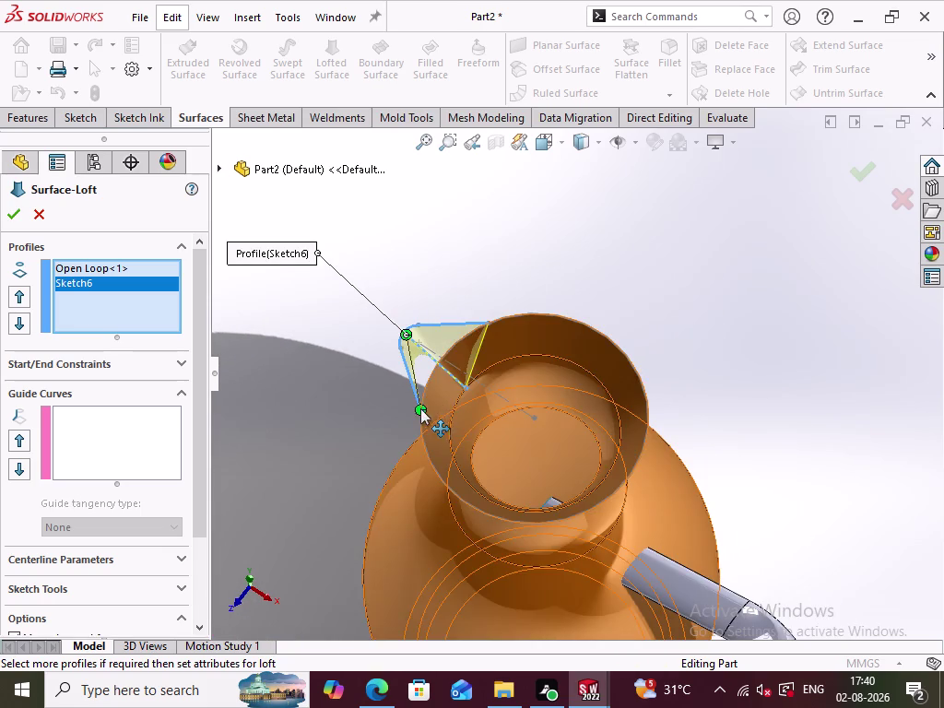
drag(420, 409, 427, 403)
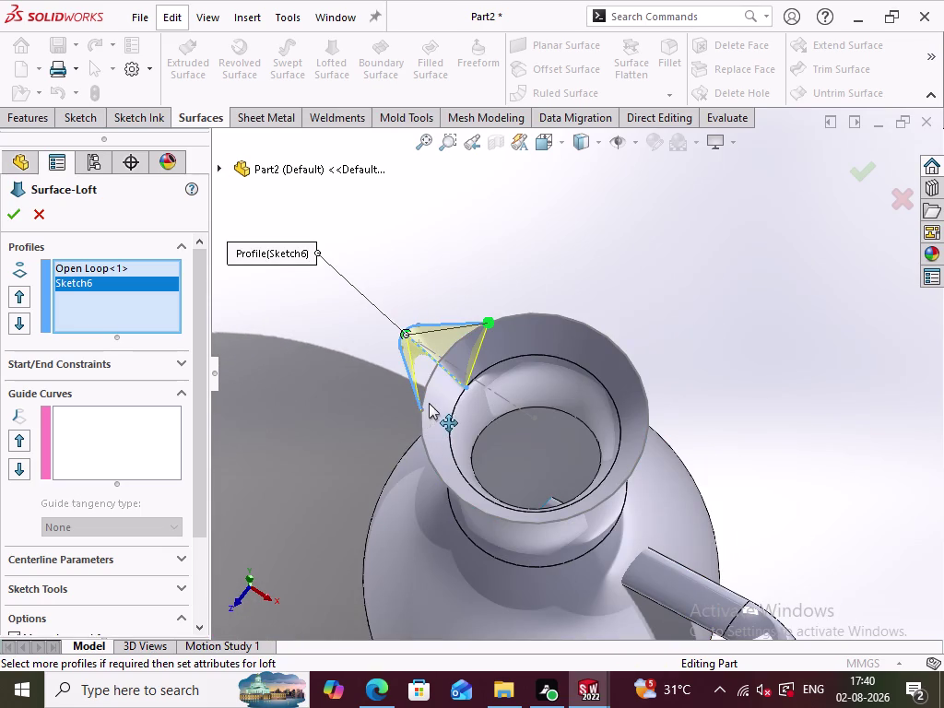
drag(427, 404, 469, 375)
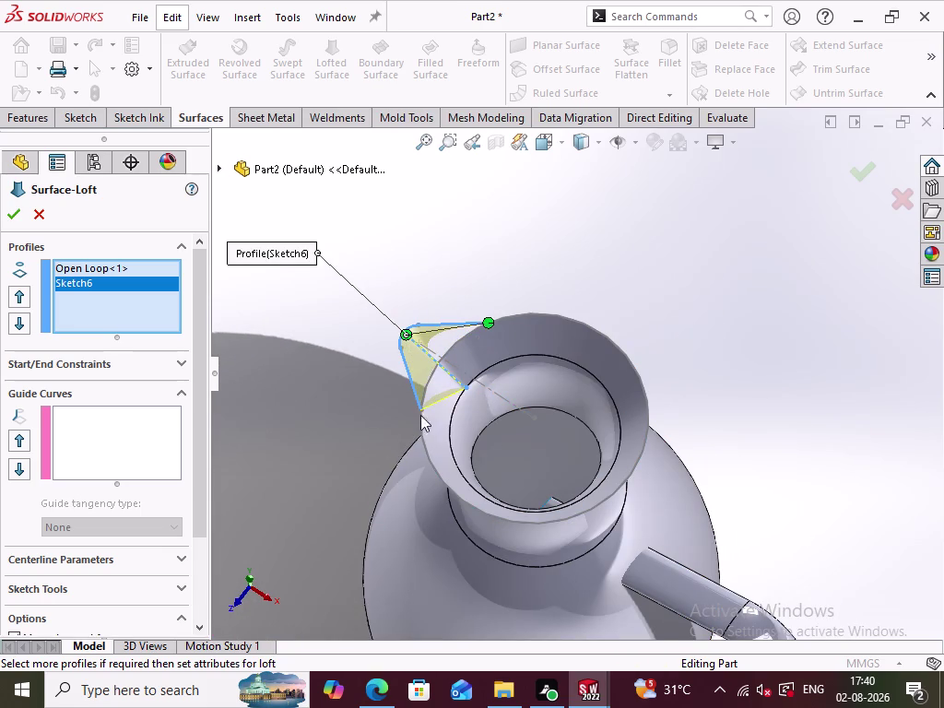
drag(488, 317, 474, 344)
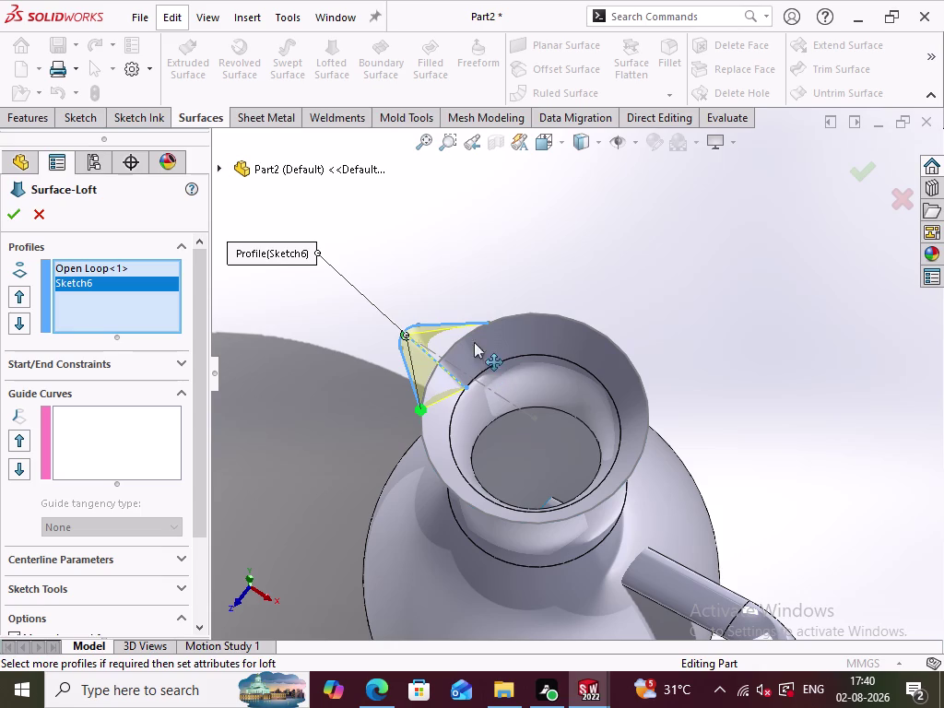
drag(474, 343, 466, 389)
drag(466, 389, 465, 388)
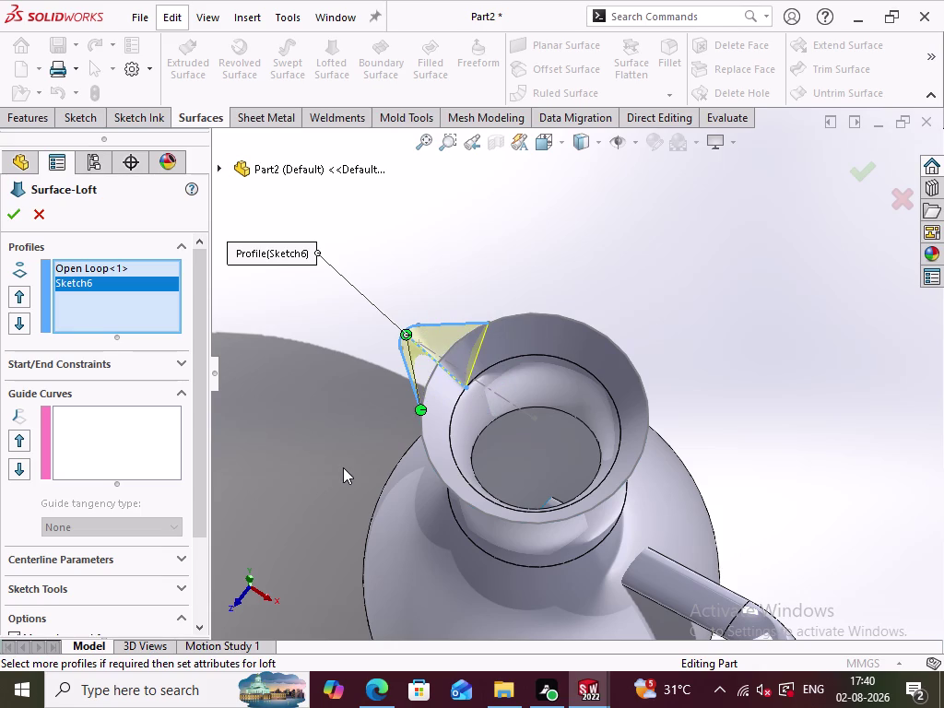
middle_drag(343, 467, 433, 352)
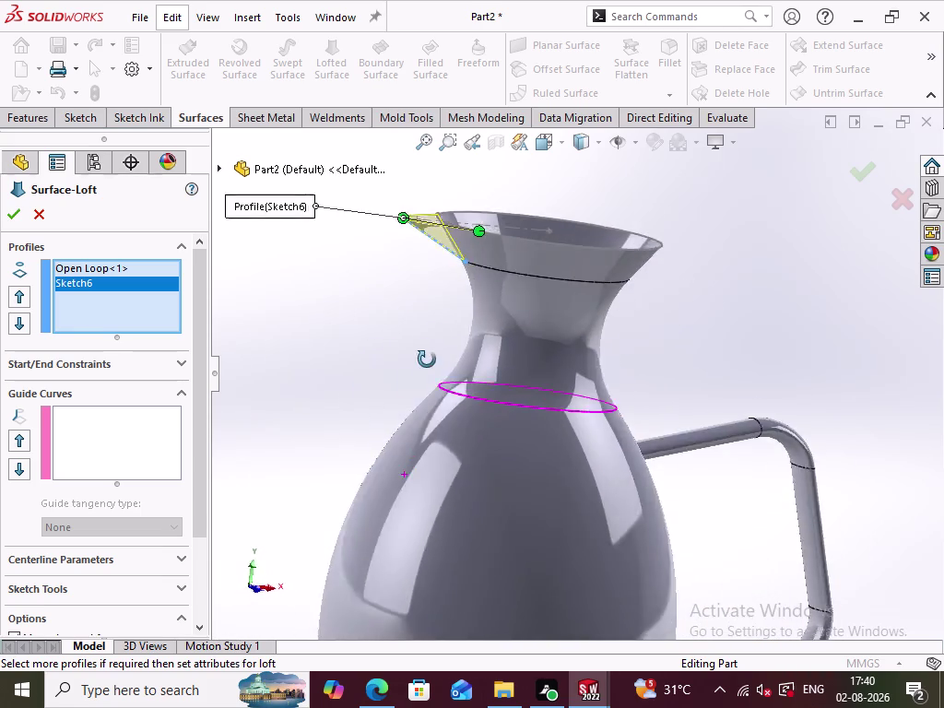
middle_drag(433, 351, 367, 457)
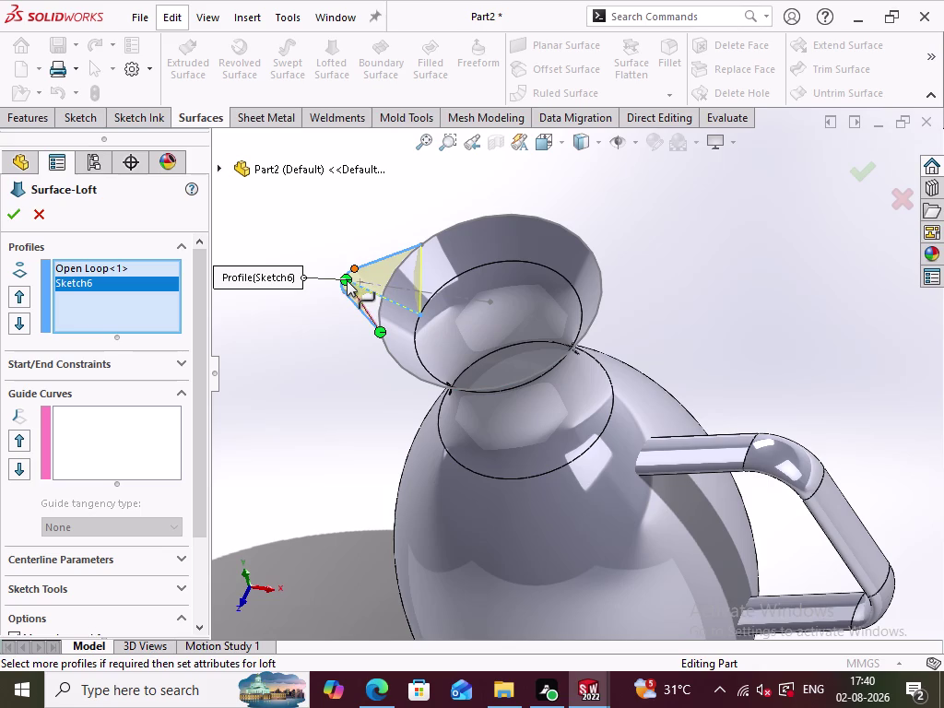
drag(347, 280, 424, 256)
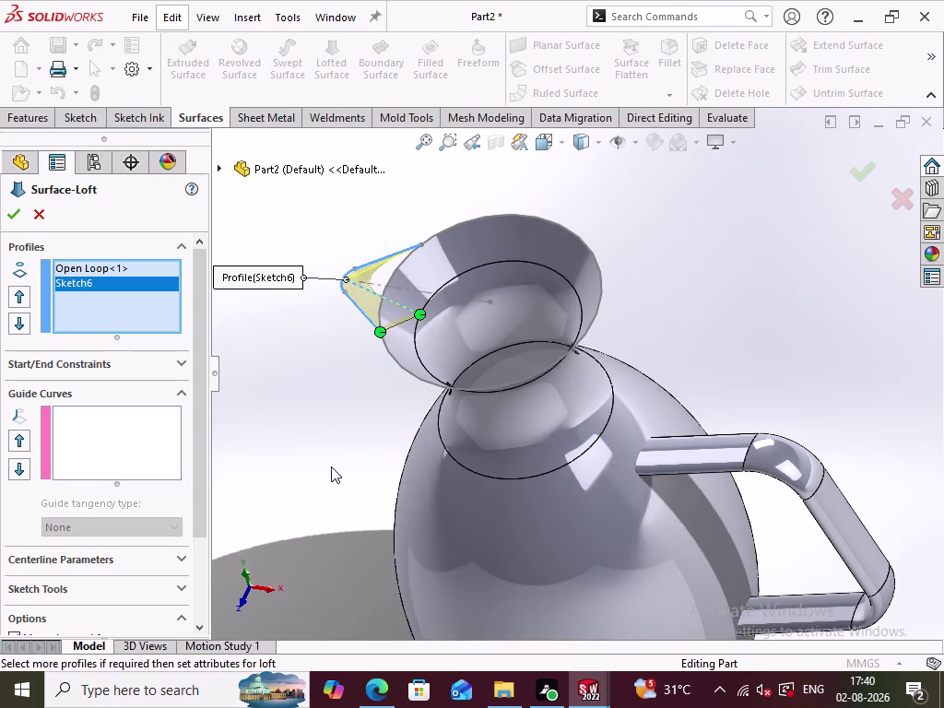
middle_drag(331, 467, 349, 513)
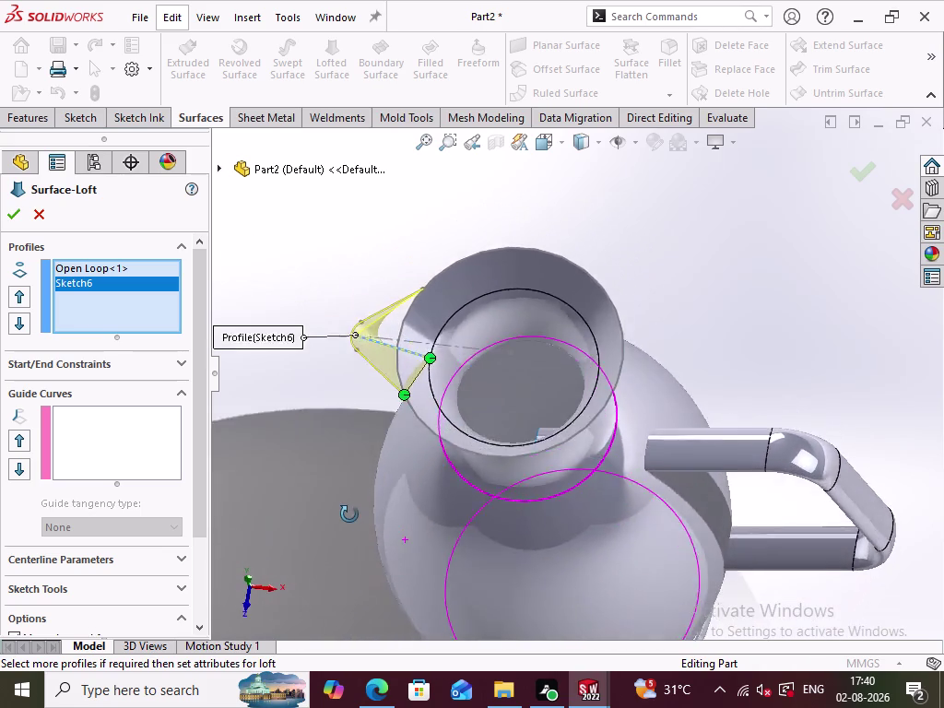
middle_drag(349, 514, 349, 534)
drag(427, 395, 416, 344)
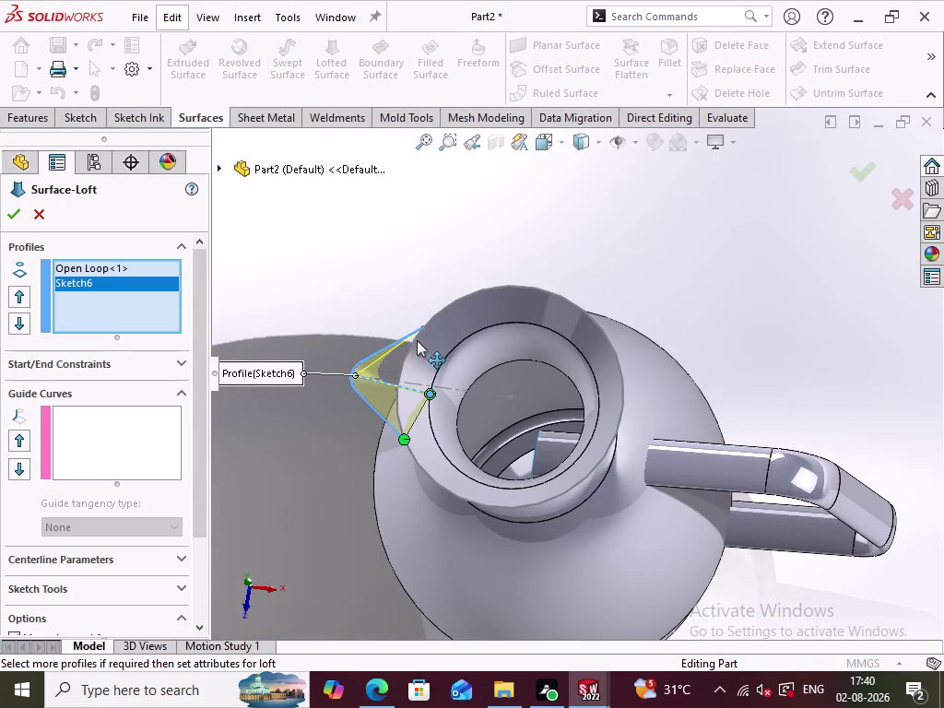
drag(416, 343, 417, 327)
drag(358, 375, 411, 442)
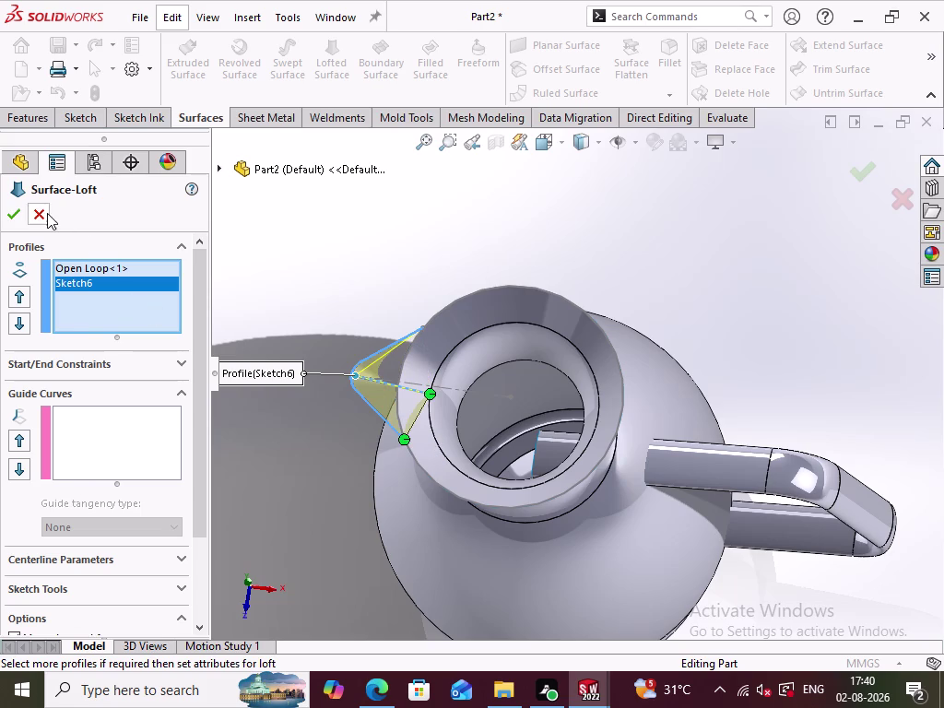
click(47, 213)
Try an Extruded Surface on the Sketch5 spout outline, cancel it, and start a Boundary Surface.
click(198, 67)
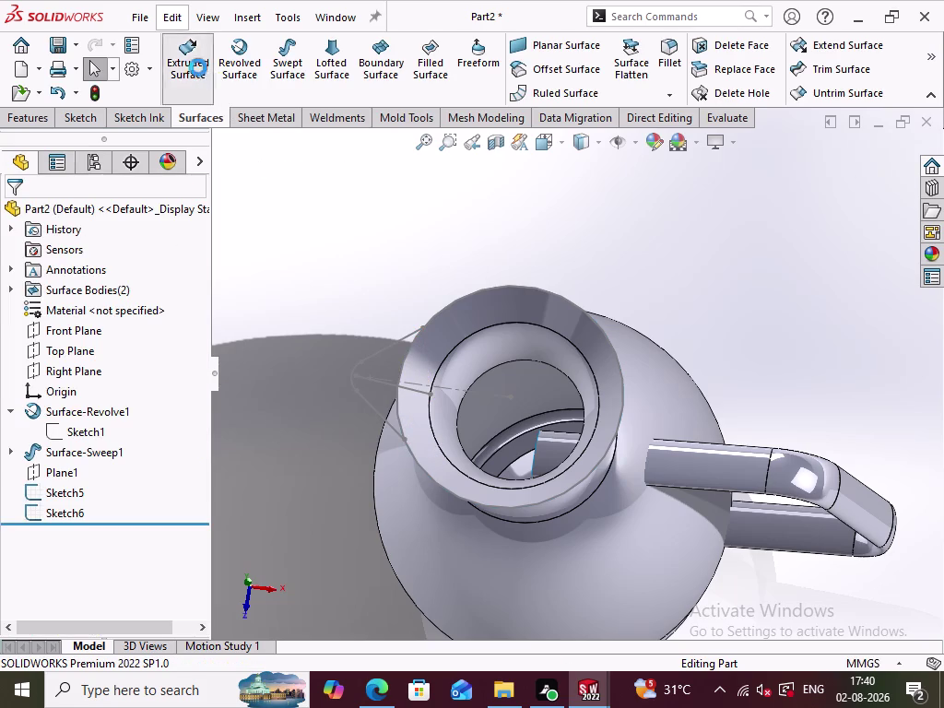
click(371, 401)
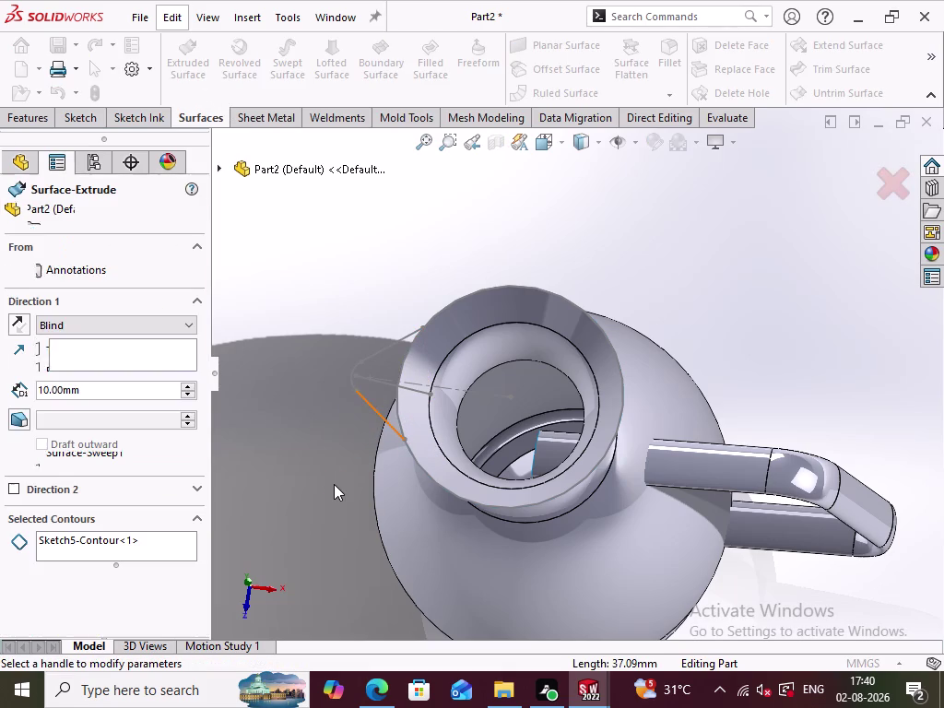
click(388, 385)
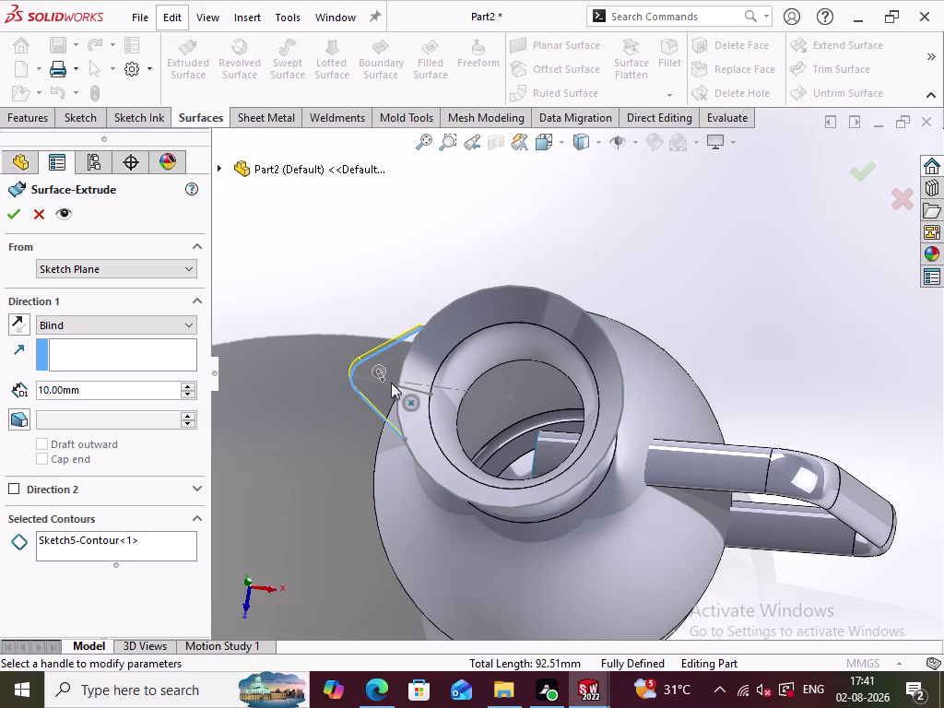
click(40, 211)
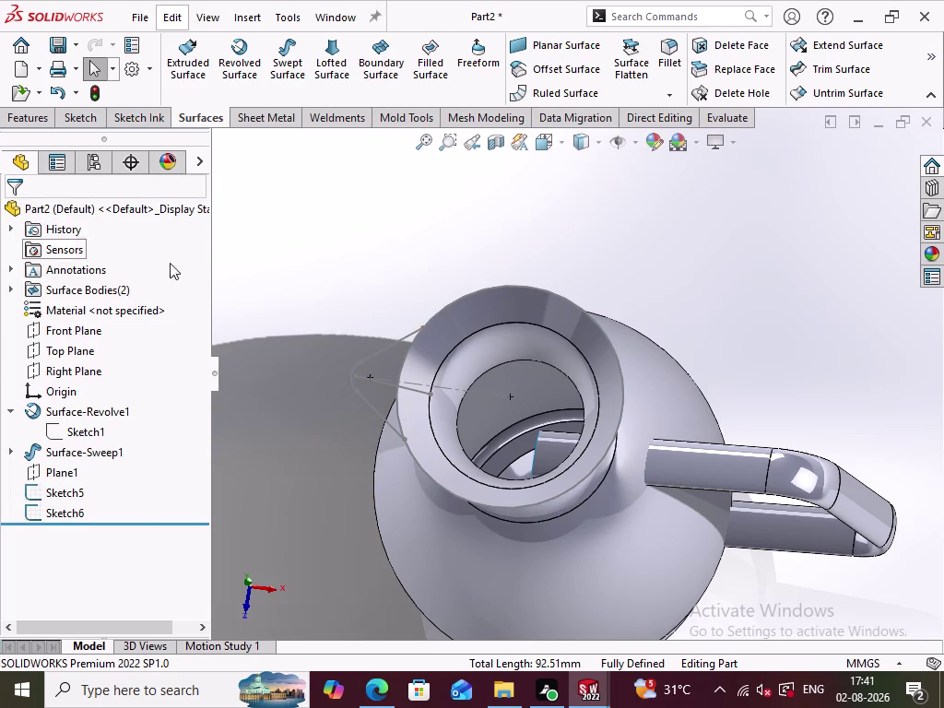
click(360, 275)
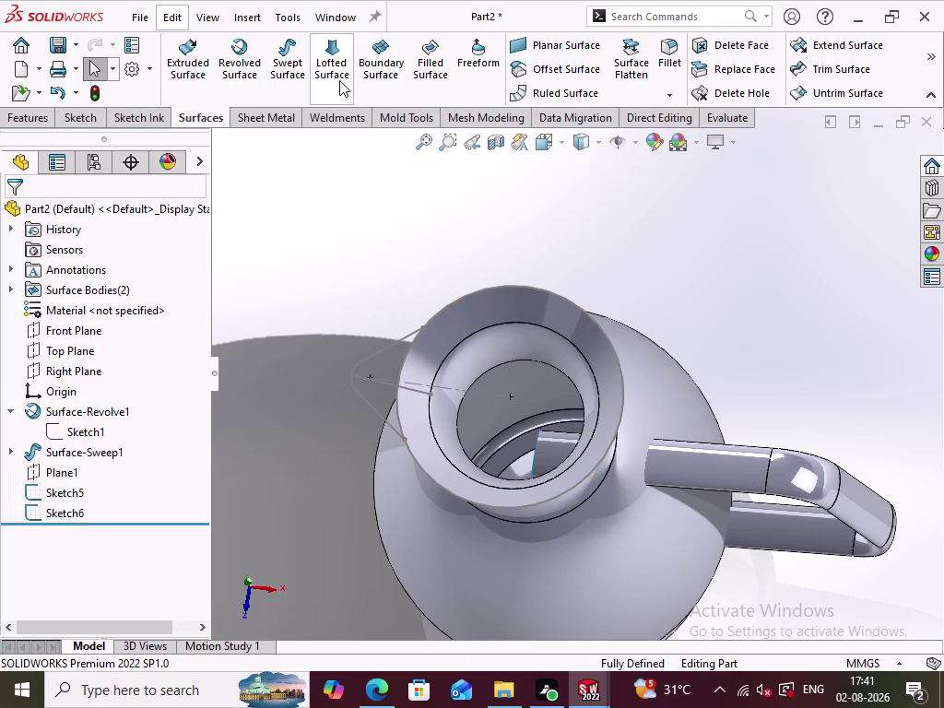
click(376, 75)
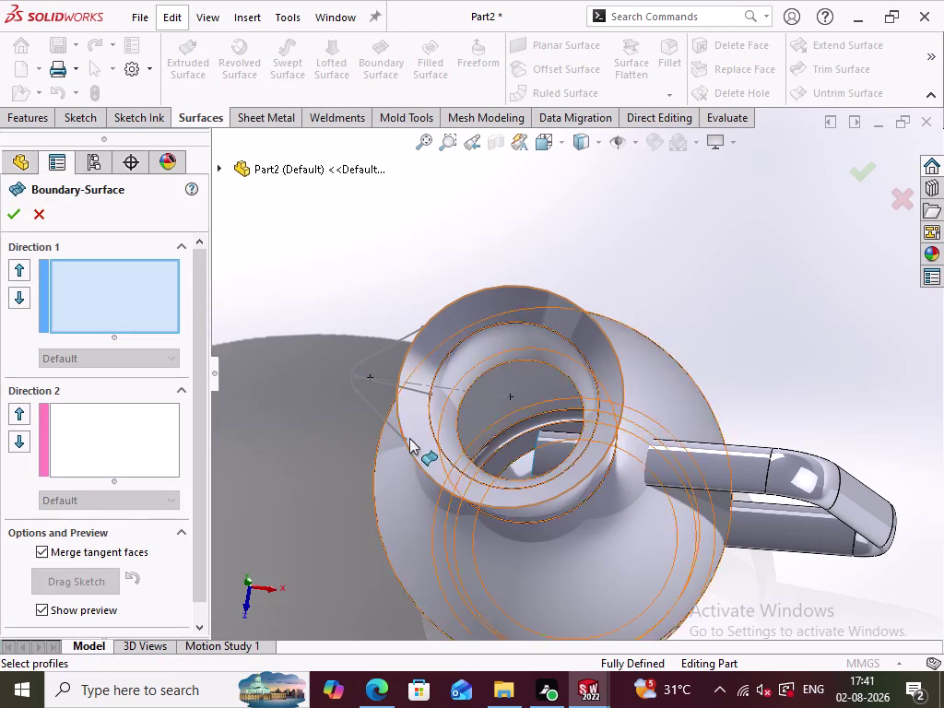
Pick the spout outline as an open loop and the spout opening sketch as boundary curves.
click(380, 417)
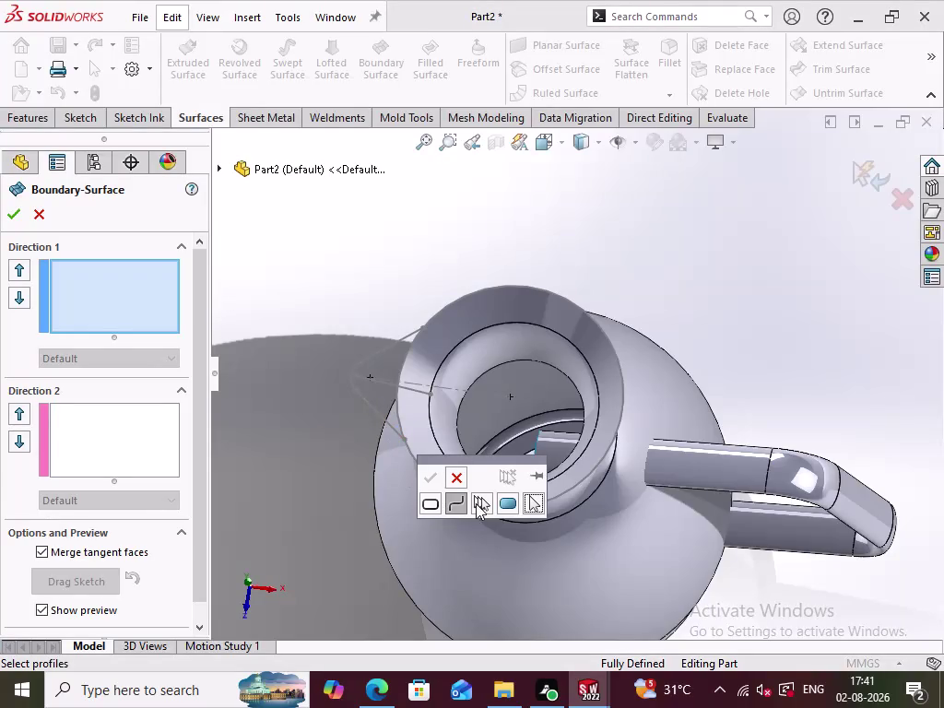
click(476, 500)
click(454, 507)
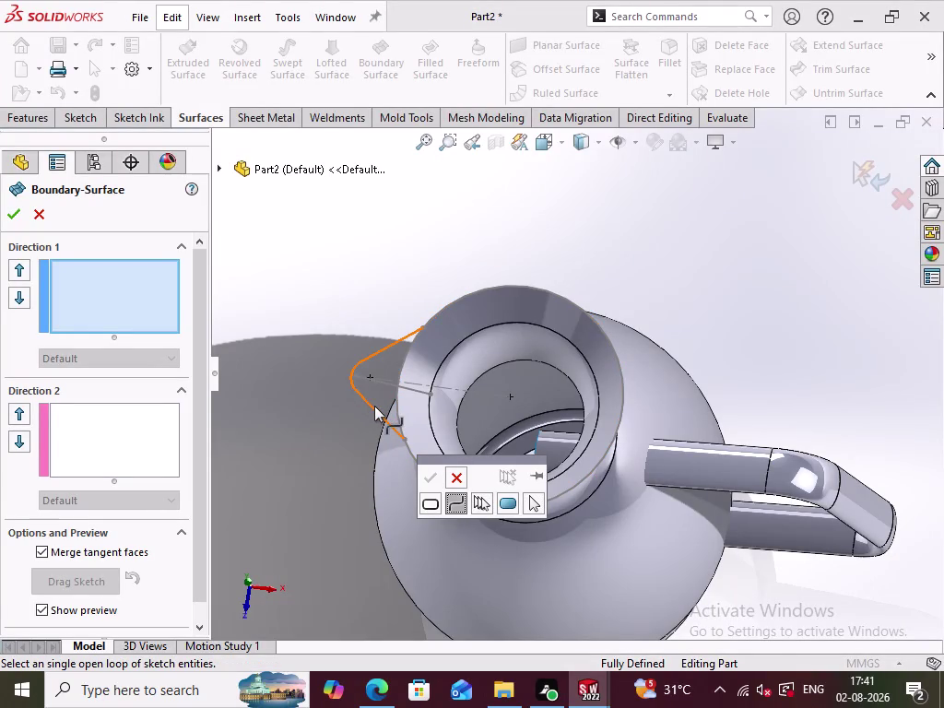
click(375, 405)
click(433, 484)
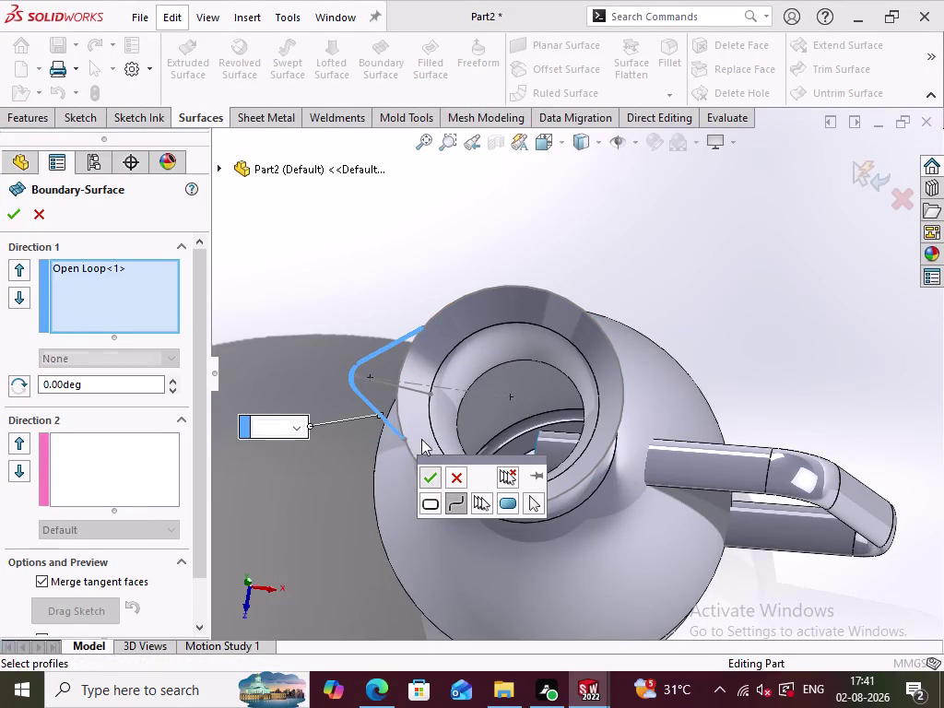
scroll(down, 3)
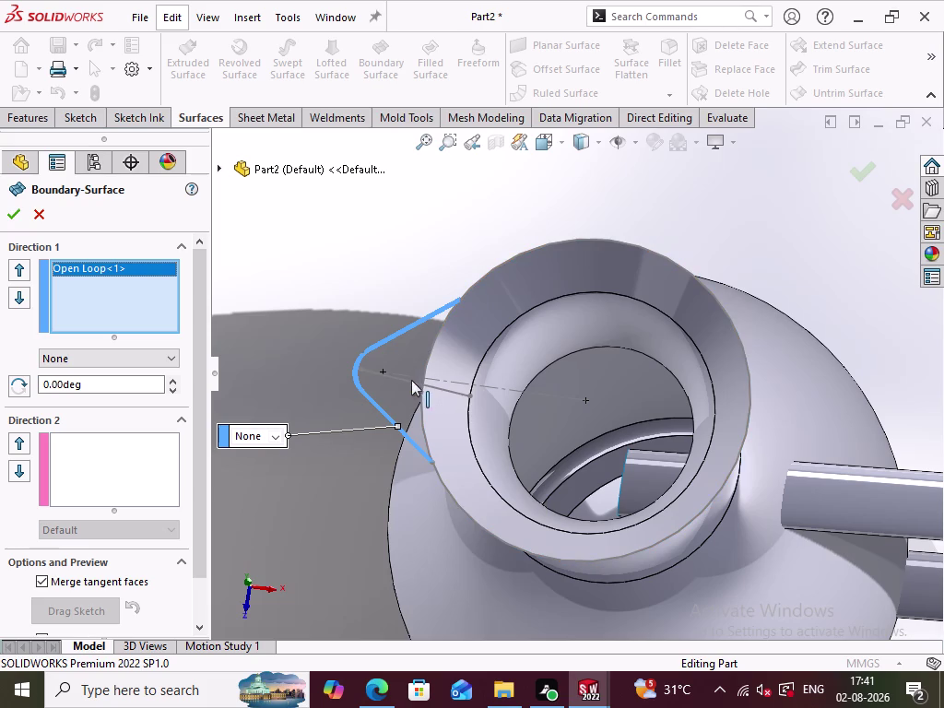
scroll(down, 3)
middle_drag(347, 487, 351, 434)
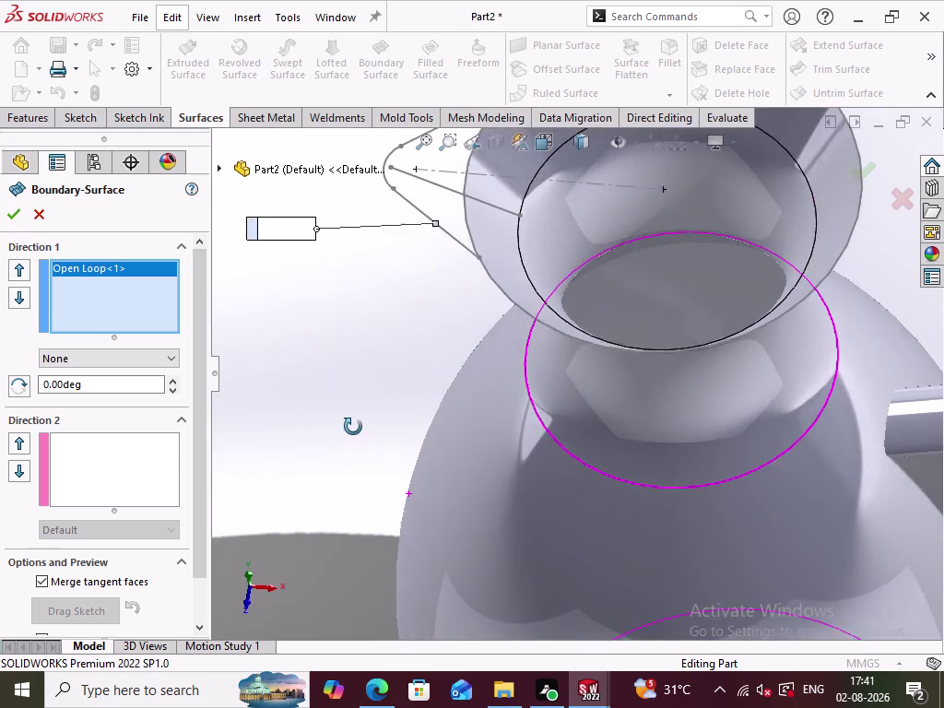
middle_drag(351, 434, 355, 426)
click(465, 174)
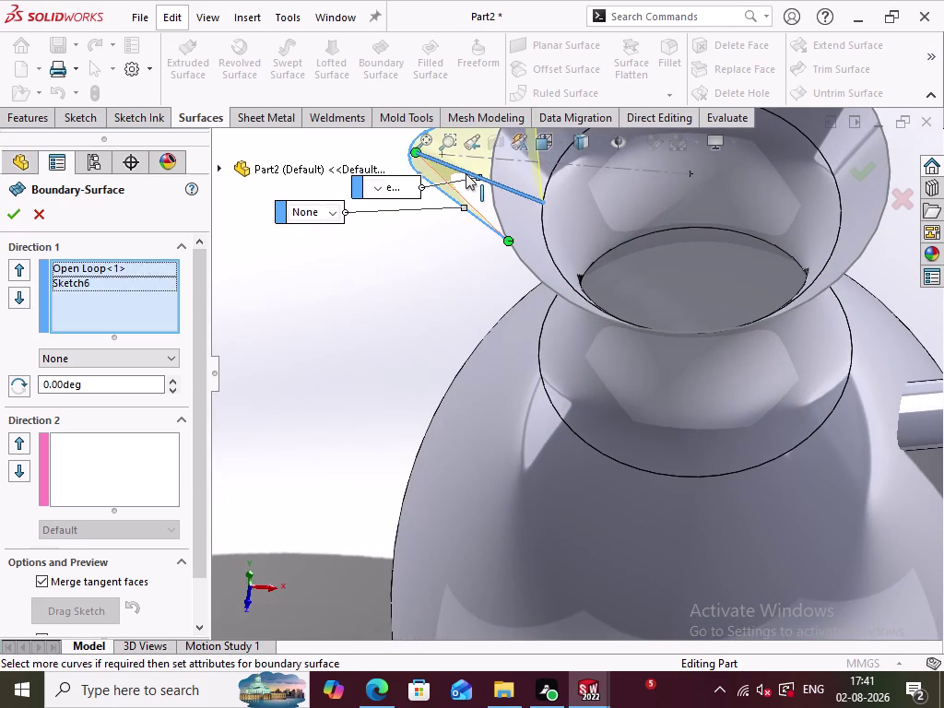
Drag the boundary surface preview connectors and choose a tangency option for the spout curve.
scroll(up, 3)
middle_drag(391, 386, 369, 406)
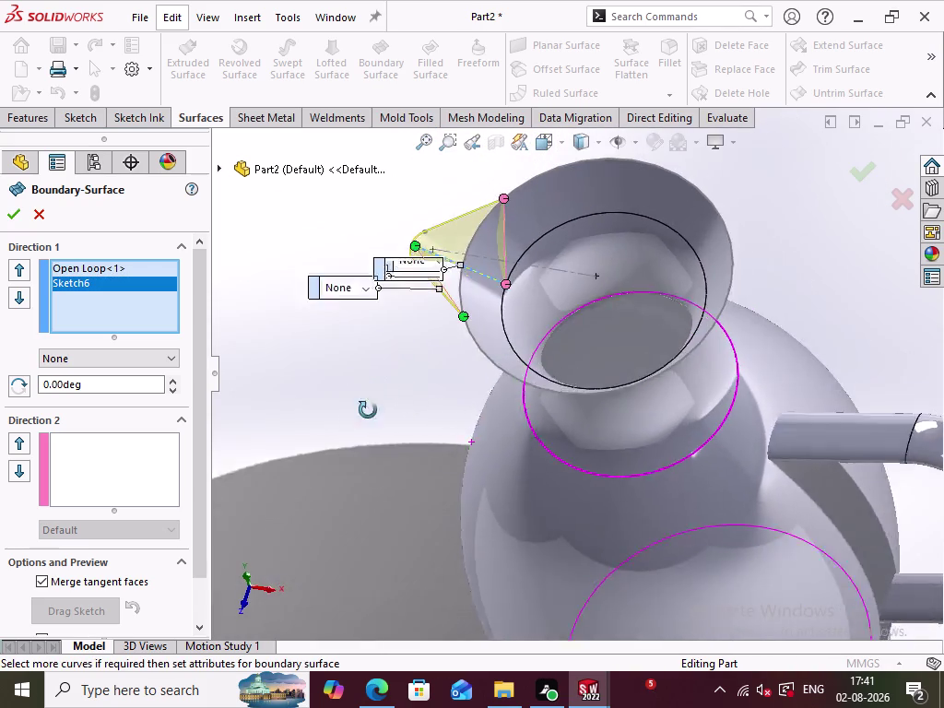
middle_drag(369, 406, 364, 421)
middle_drag(364, 421, 369, 384)
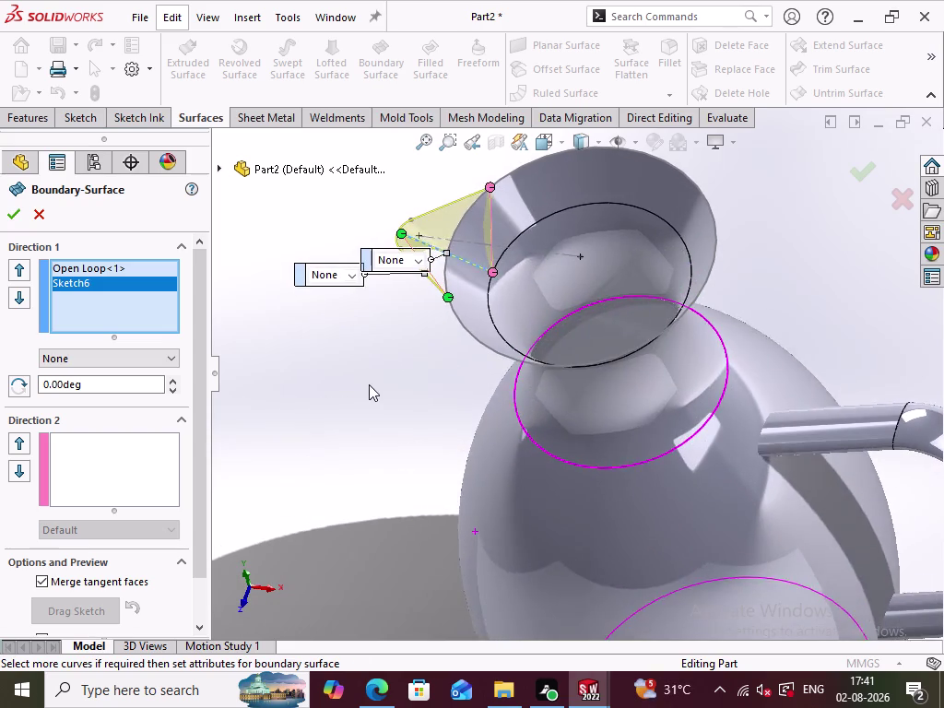
drag(492, 270, 451, 294)
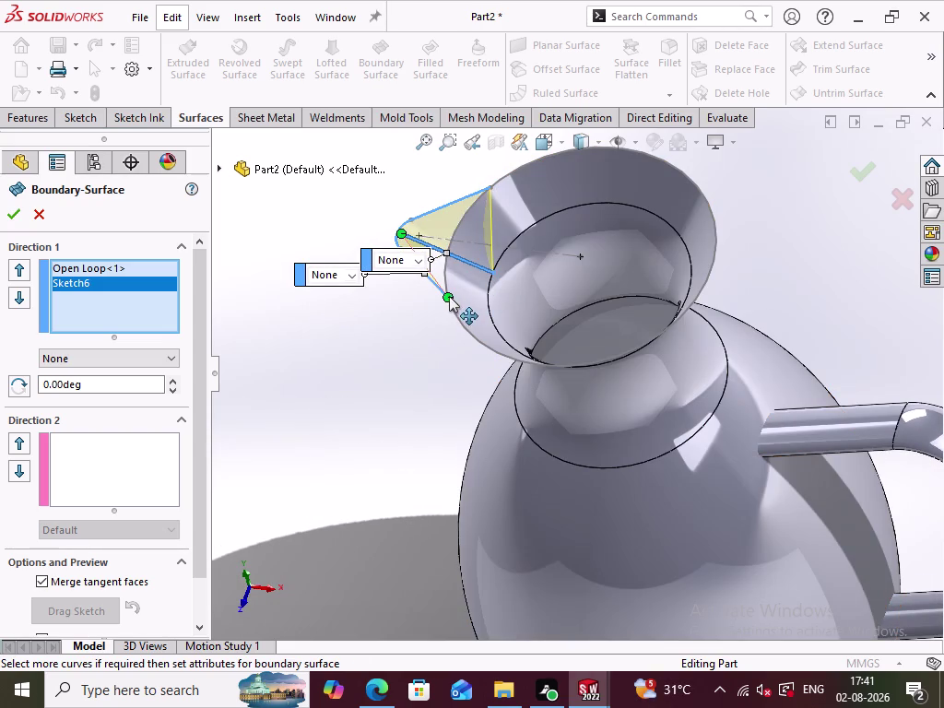
drag(451, 295, 445, 297)
click(418, 419)
middle_drag(417, 419, 417, 461)
drag(404, 322, 497, 250)
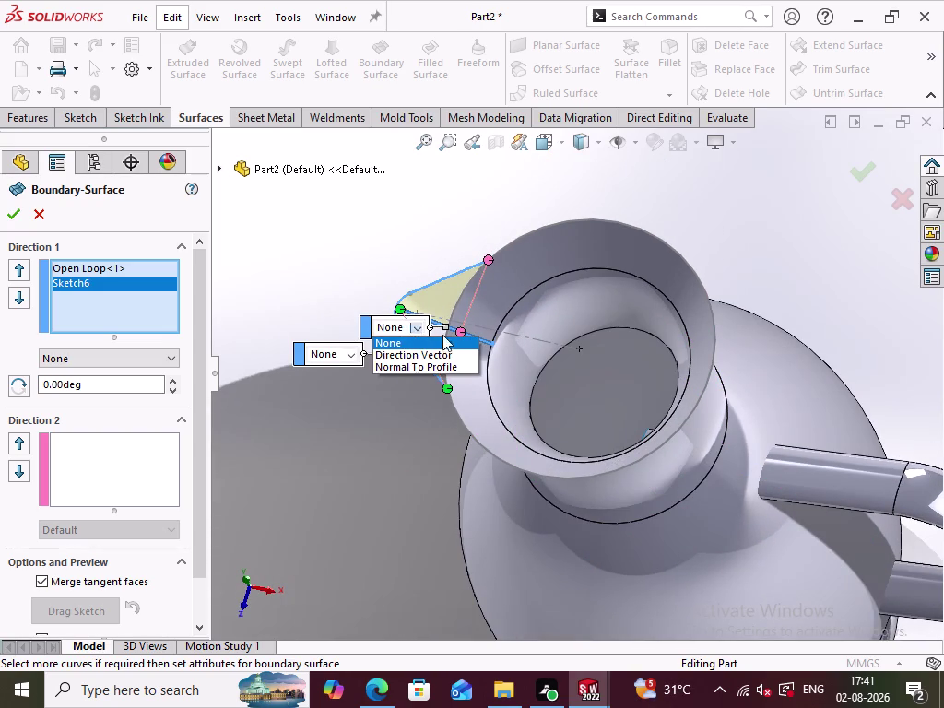
click(343, 451)
drag(363, 327, 337, 251)
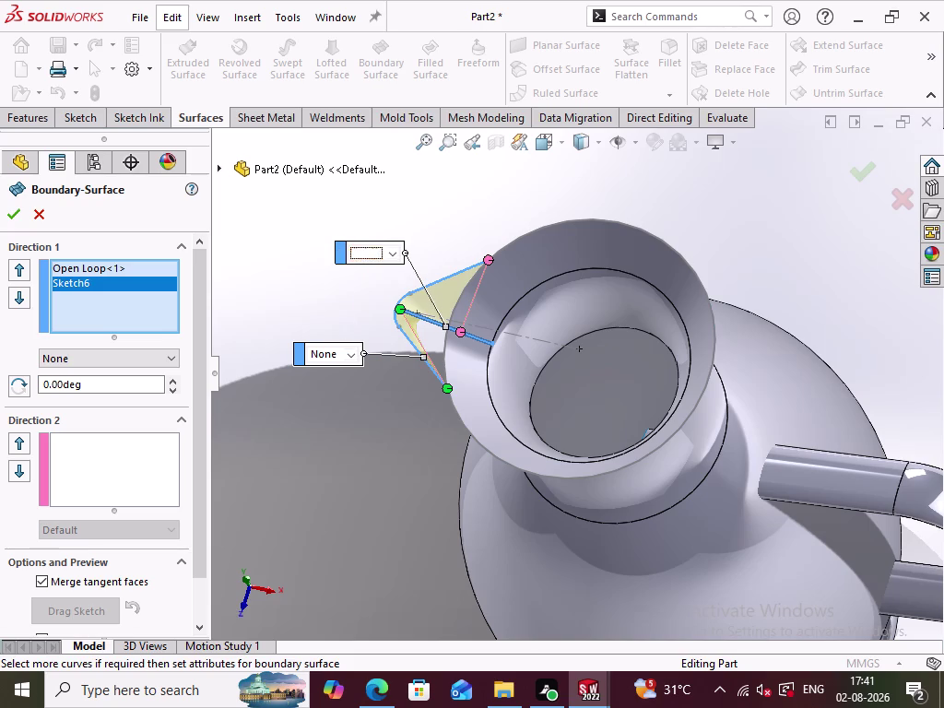
click(381, 421)
drag(403, 308, 440, 383)
drag(440, 383, 440, 384)
Move the connector onto the jug rim, then cancel the boundary surface without creating it.
middle_drag(399, 482, 394, 438)
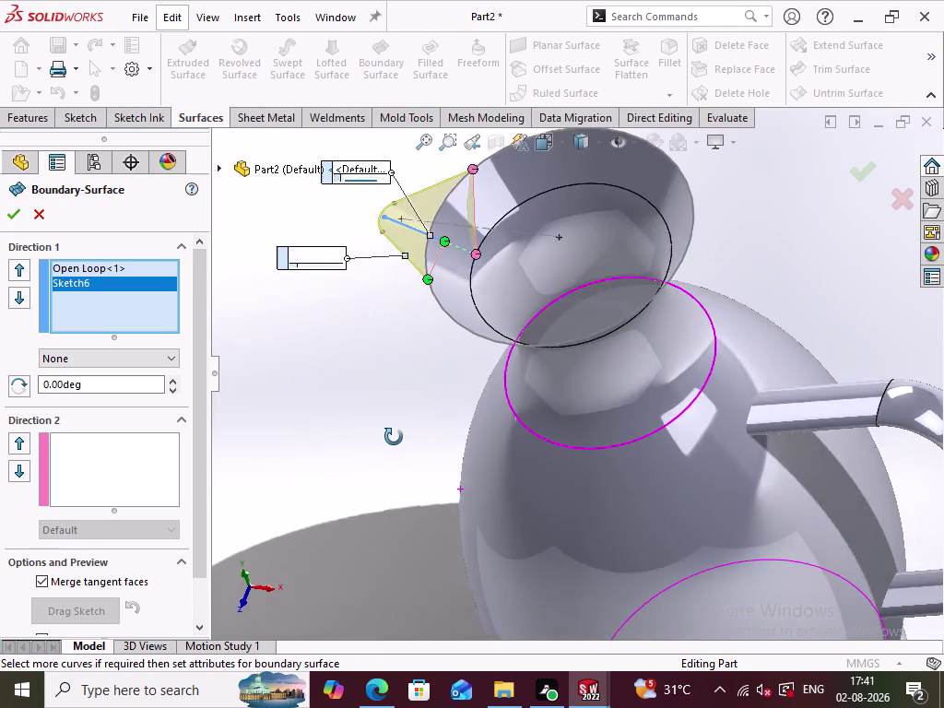
middle_drag(394, 439, 510, 400)
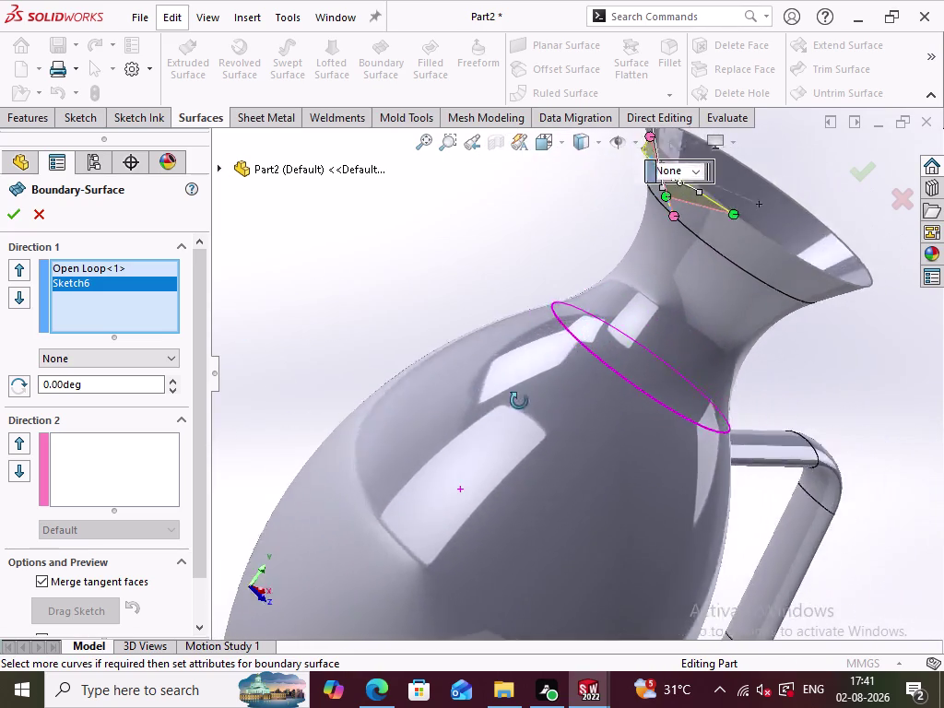
middle_drag(509, 400, 392, 438)
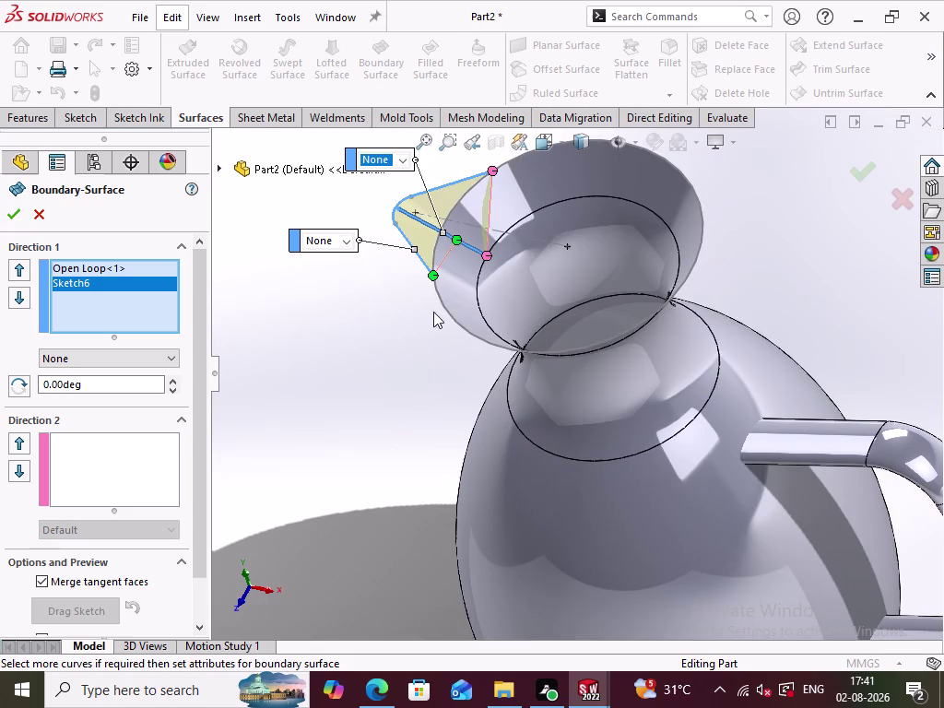
drag(456, 239, 486, 261)
drag(398, 205, 438, 228)
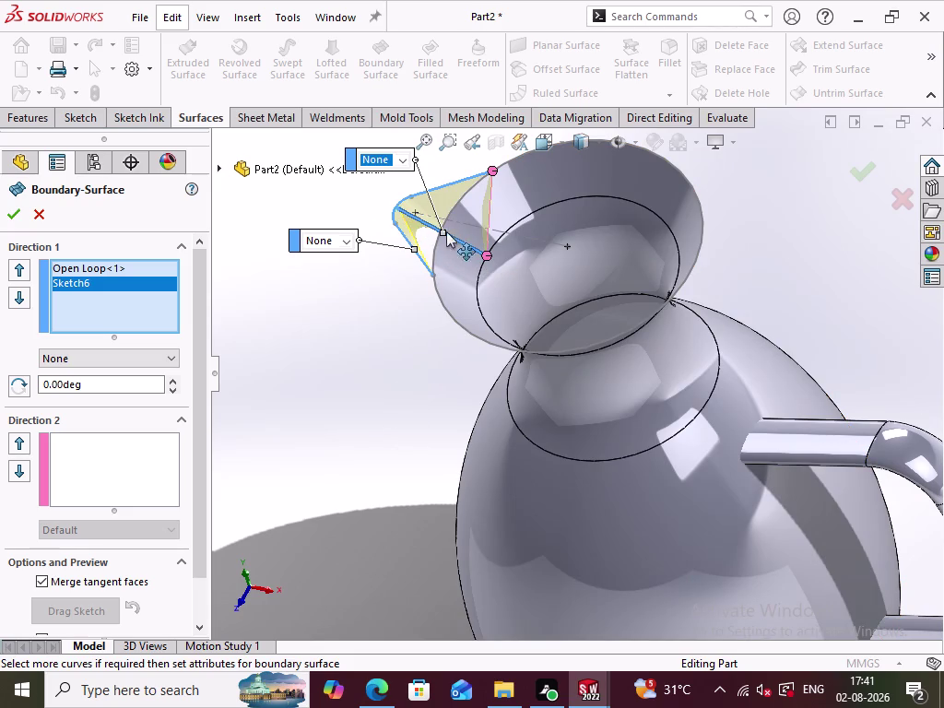
drag(438, 228, 489, 254)
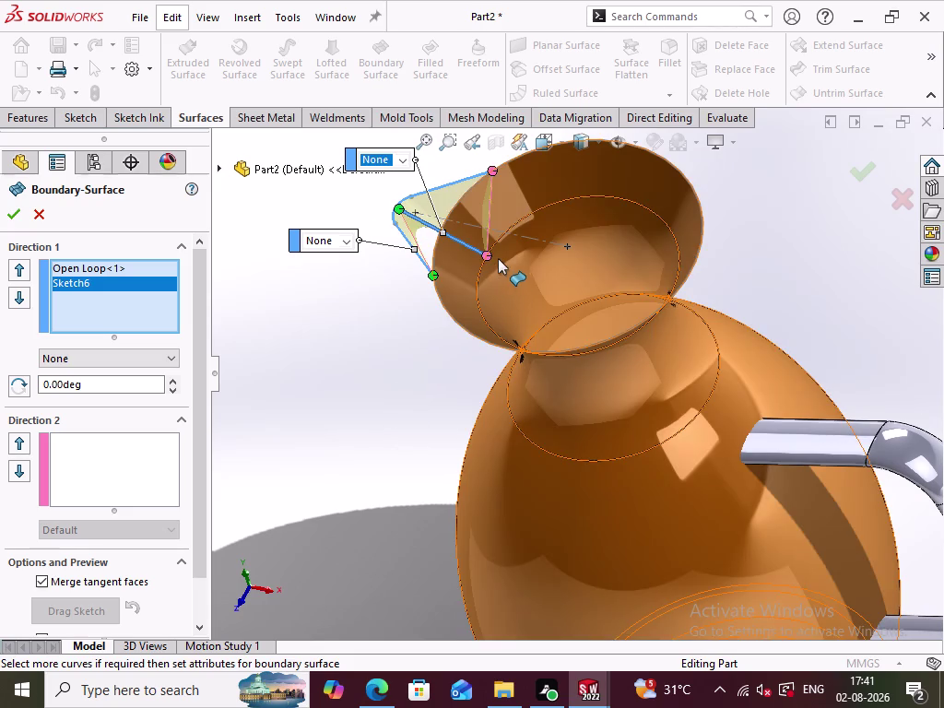
drag(489, 255, 398, 203)
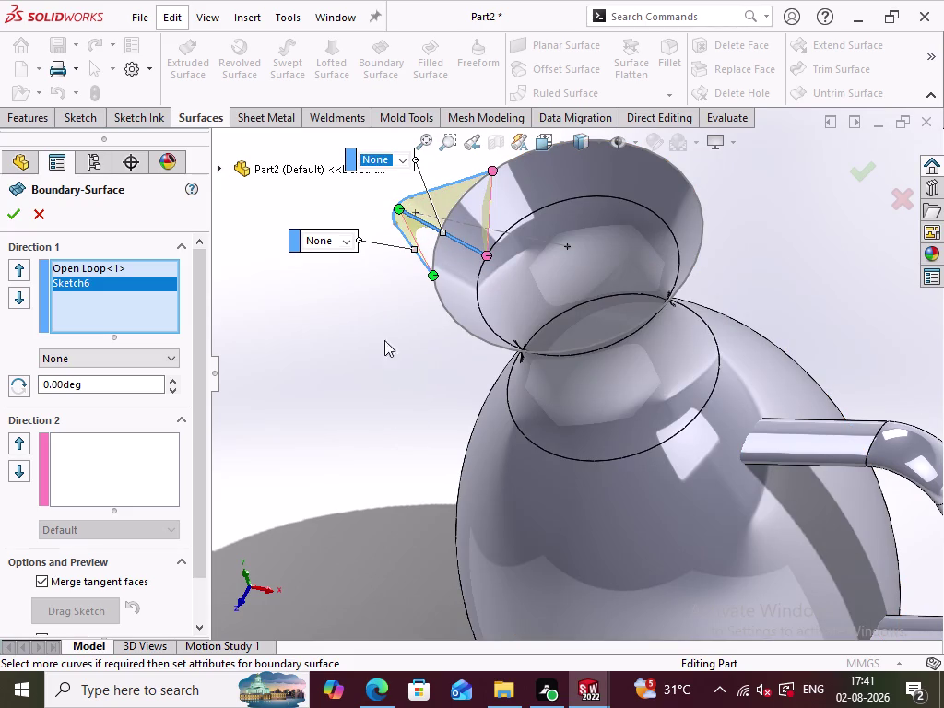
click(385, 382)
click(45, 212)
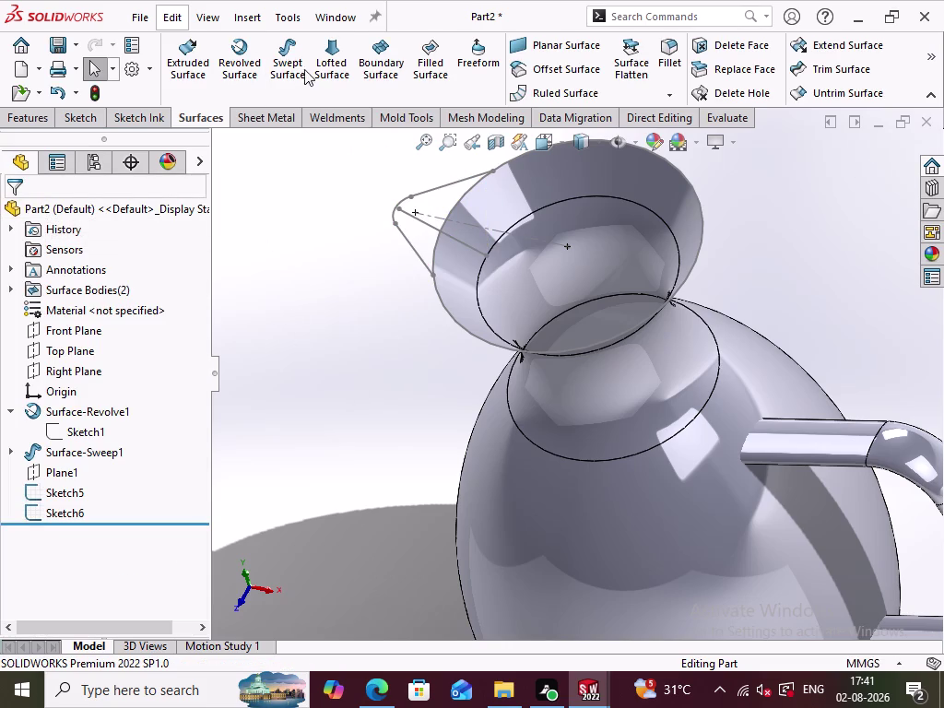
click(327, 70)
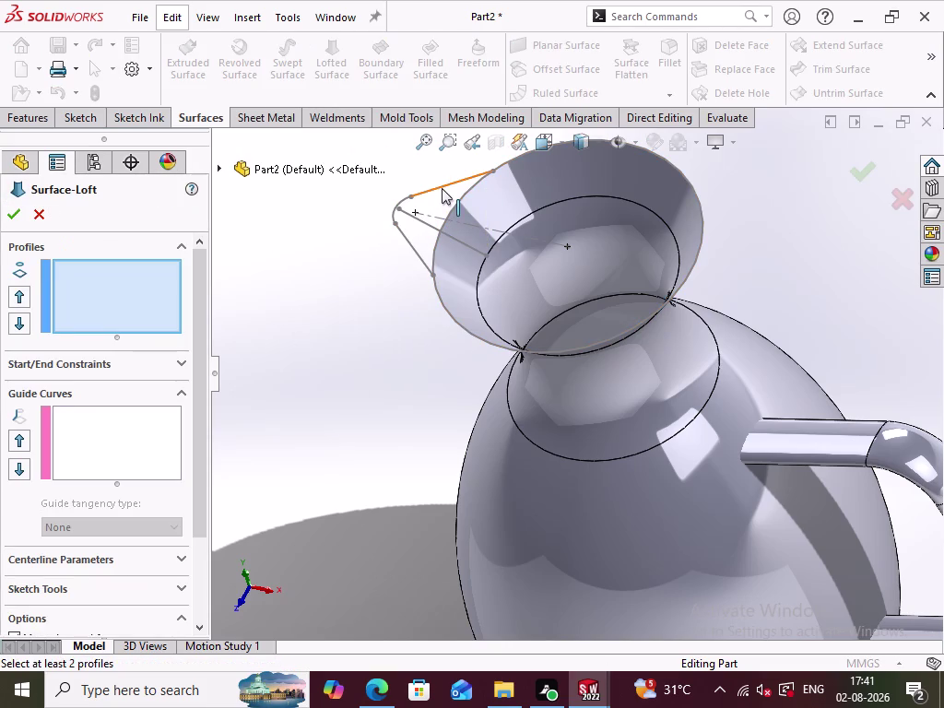
click(442, 185)
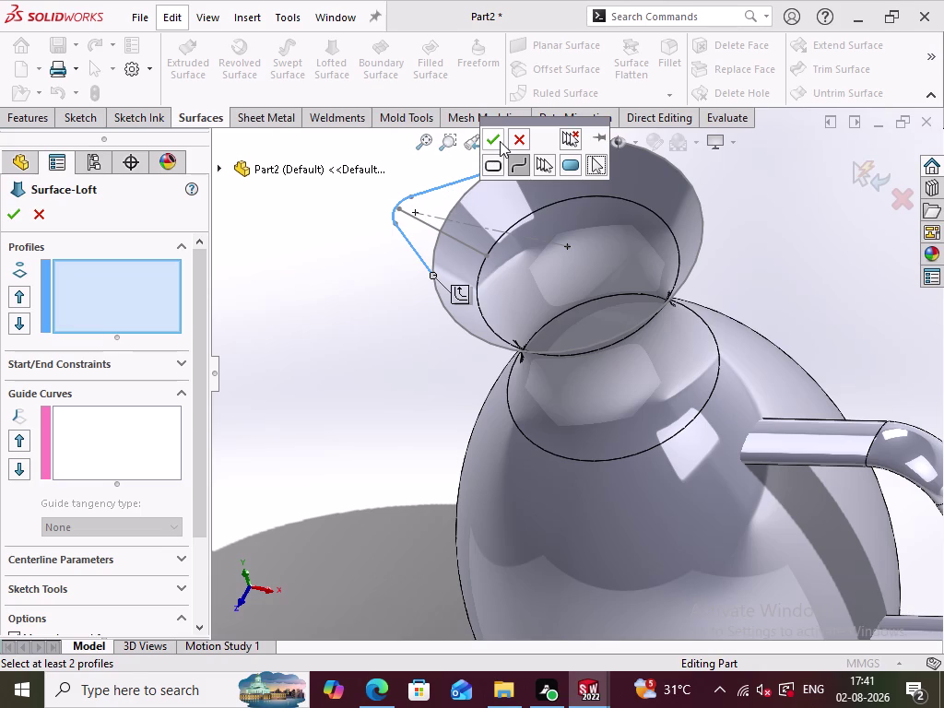
click(500, 141)
click(400, 364)
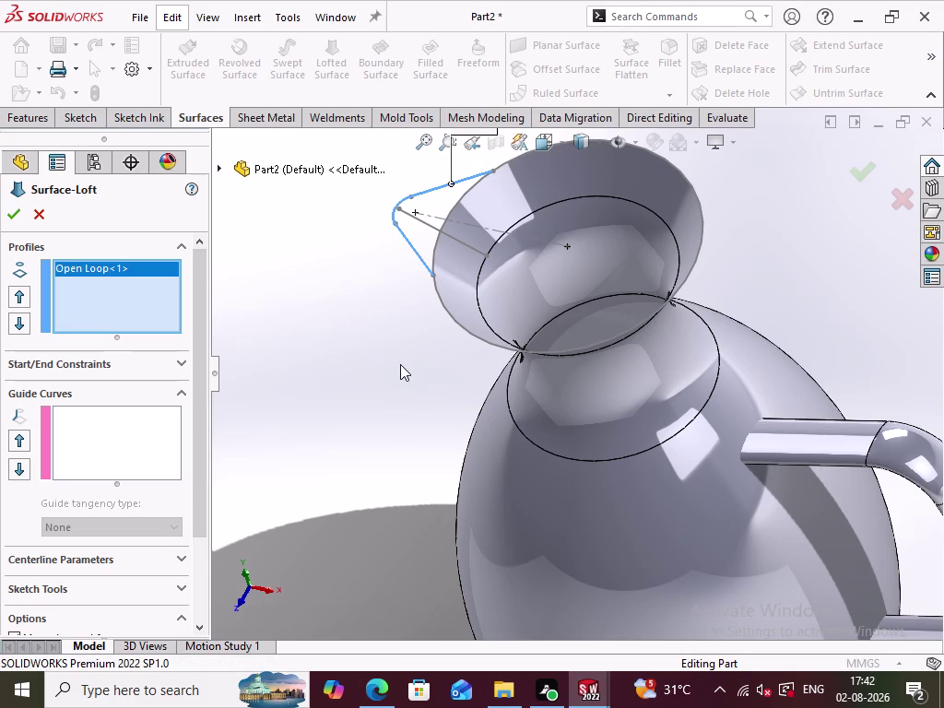
click(429, 228)
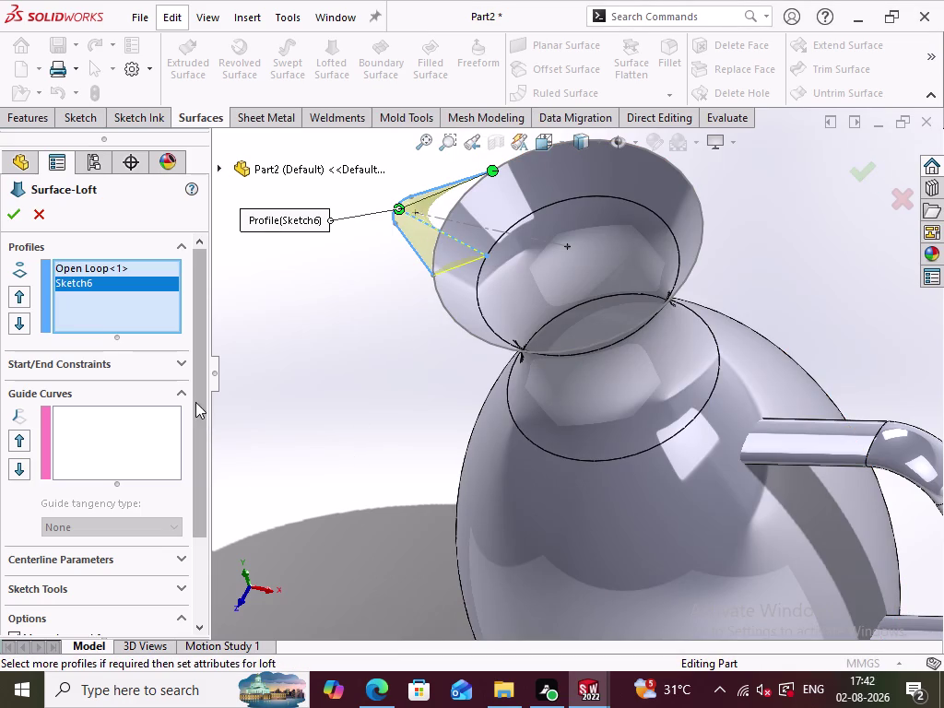
right_click(144, 288)
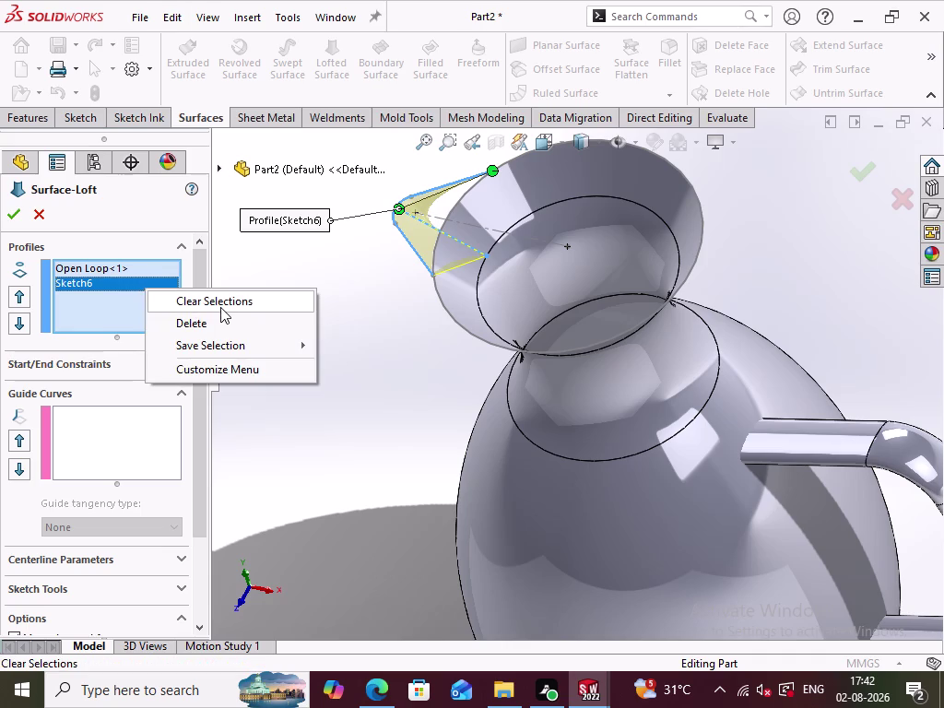
click(206, 324)
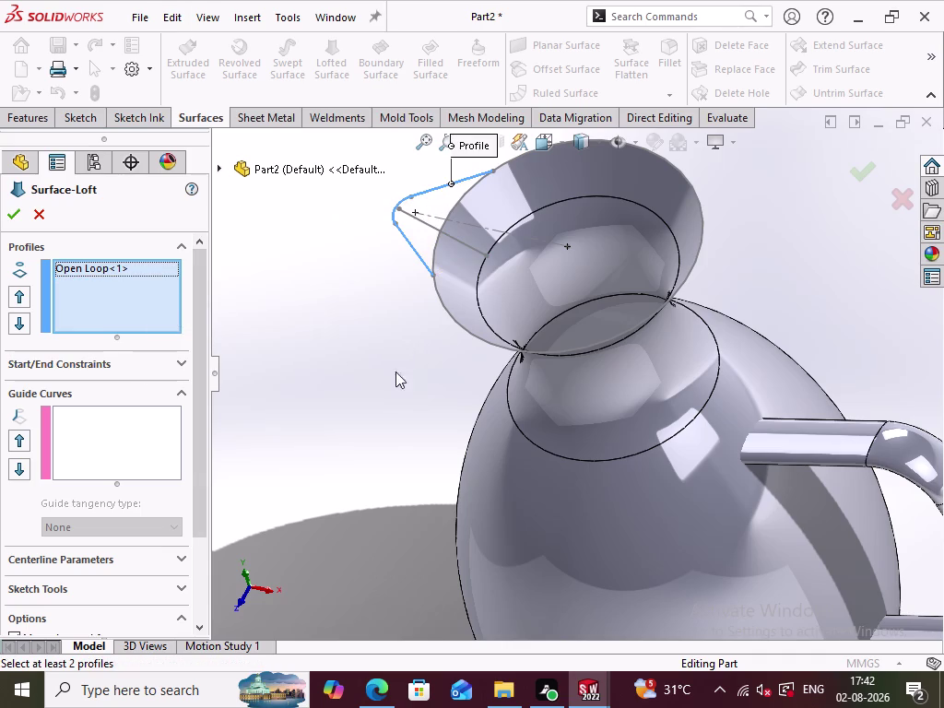
click(113, 457)
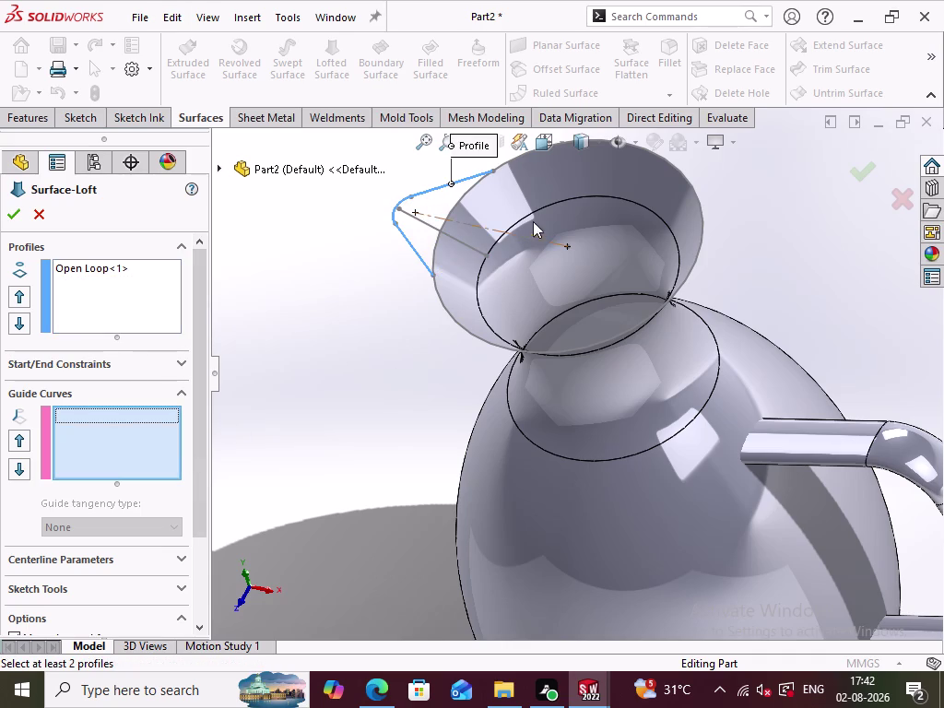
click(434, 229)
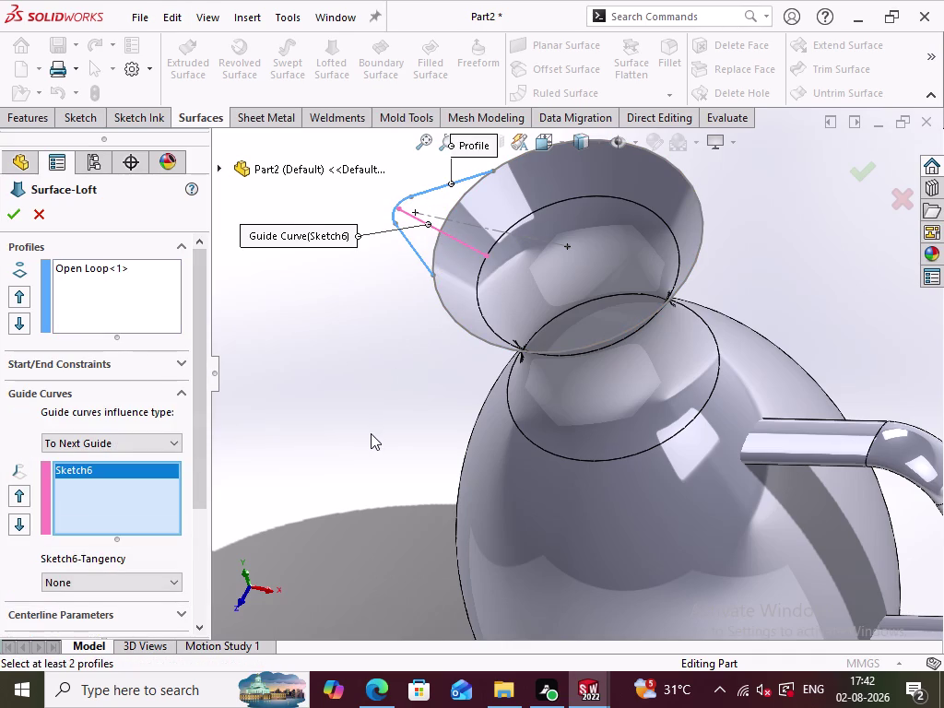
click(181, 363)
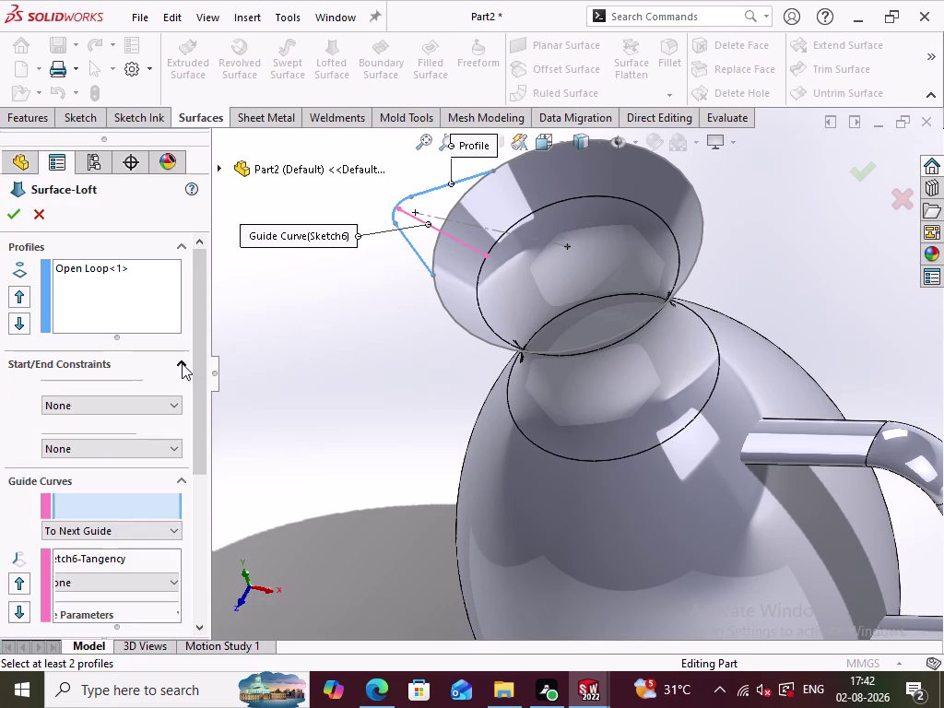
click(181, 363)
click(126, 299)
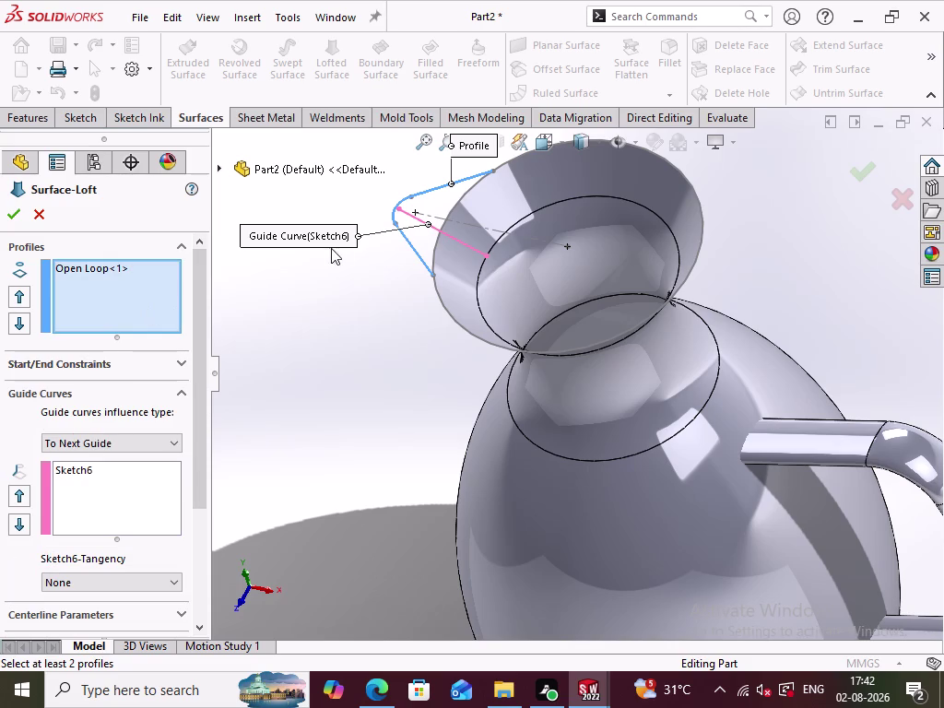
click(438, 242)
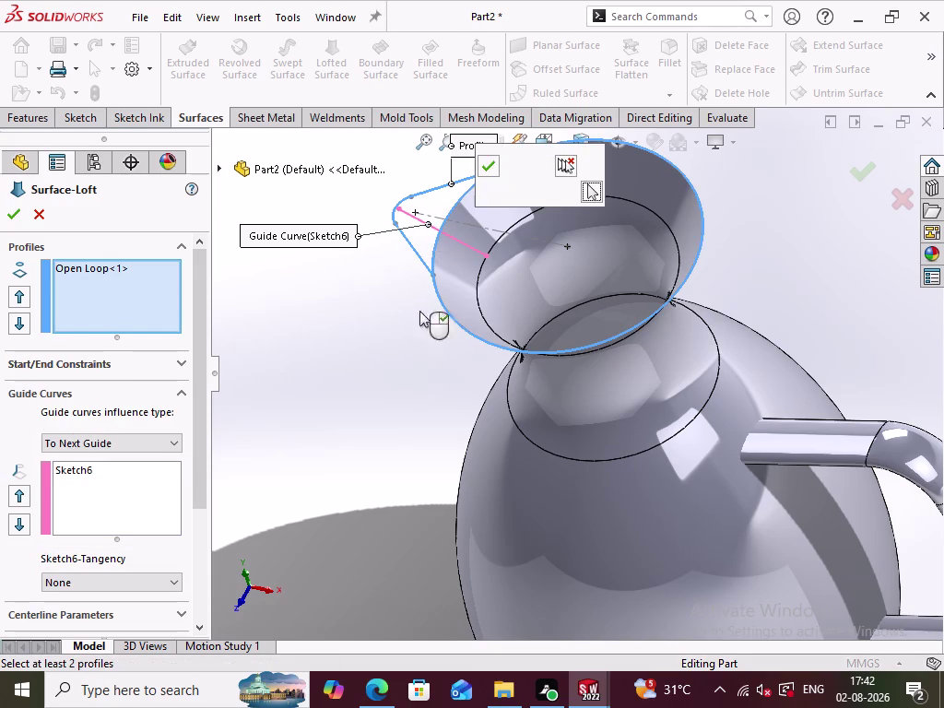
click(494, 169)
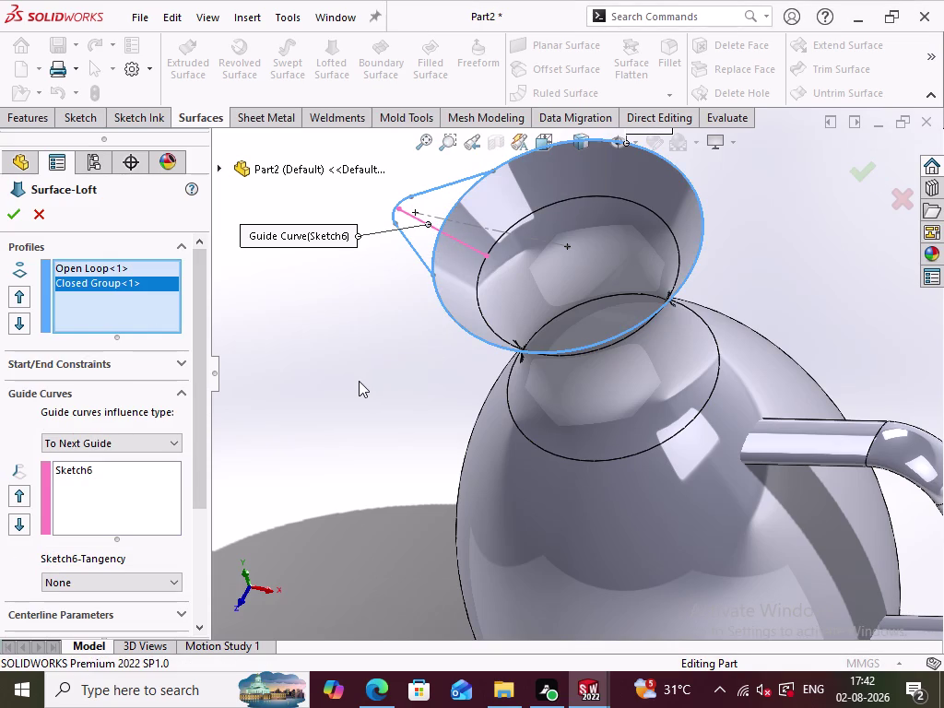
click(37, 219)
click(392, 404)
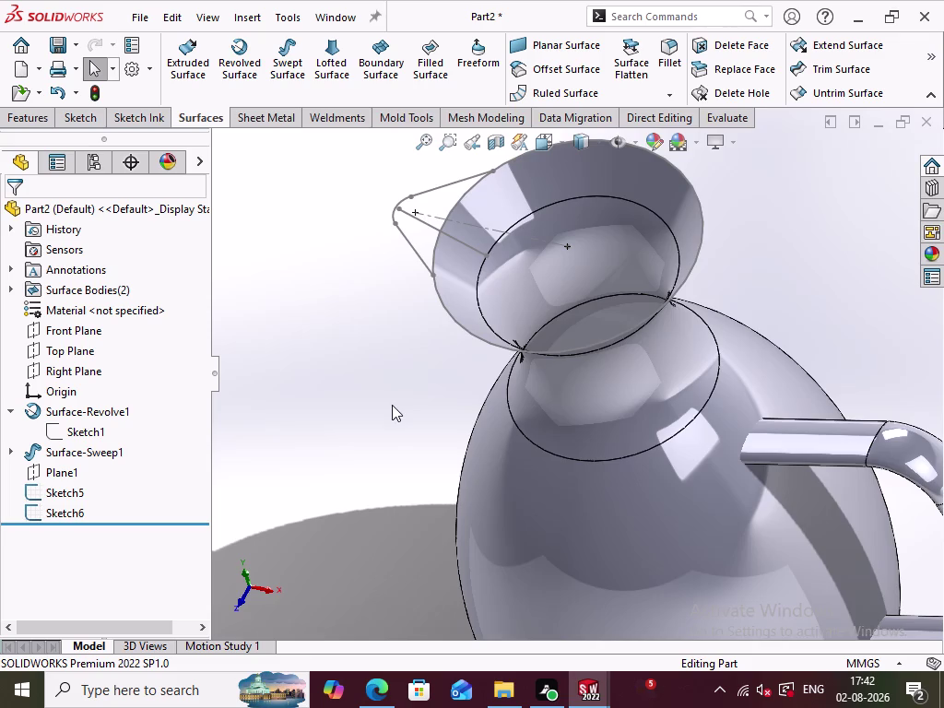
Orbit, zoom and pan around the spout outline and the jug rim.
middle_drag(392, 405, 407, 468)
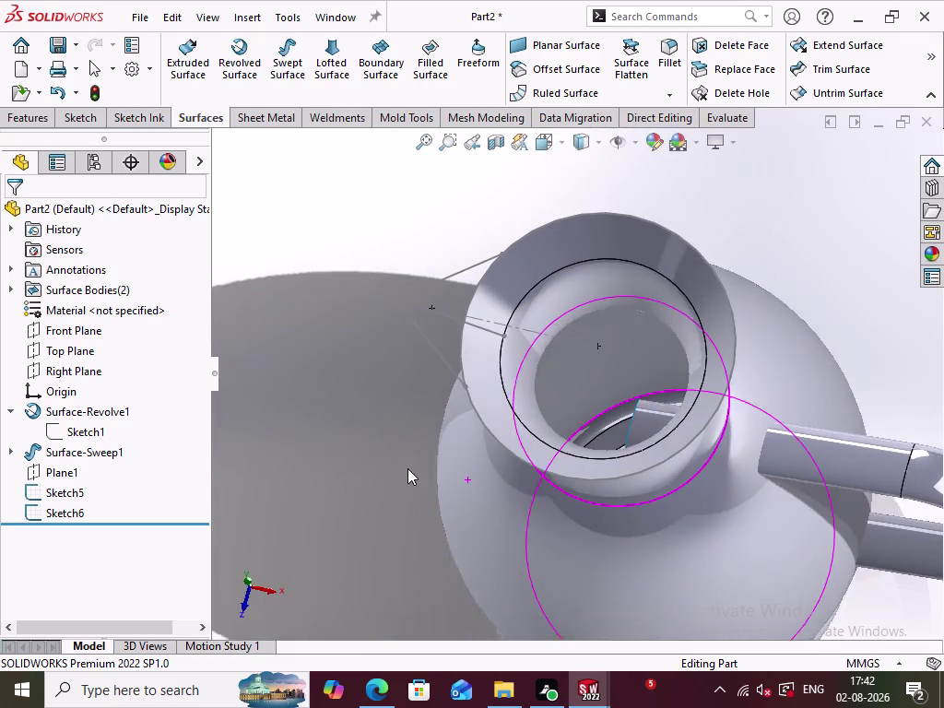
middle_drag(407, 468, 435, 417)
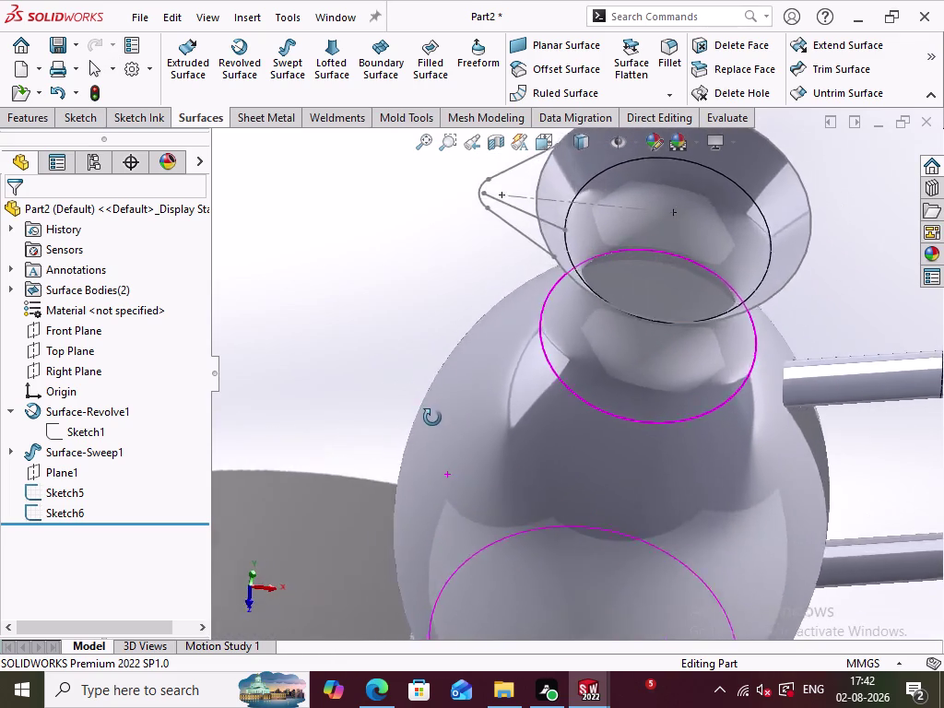
middle_drag(435, 418, 407, 434)
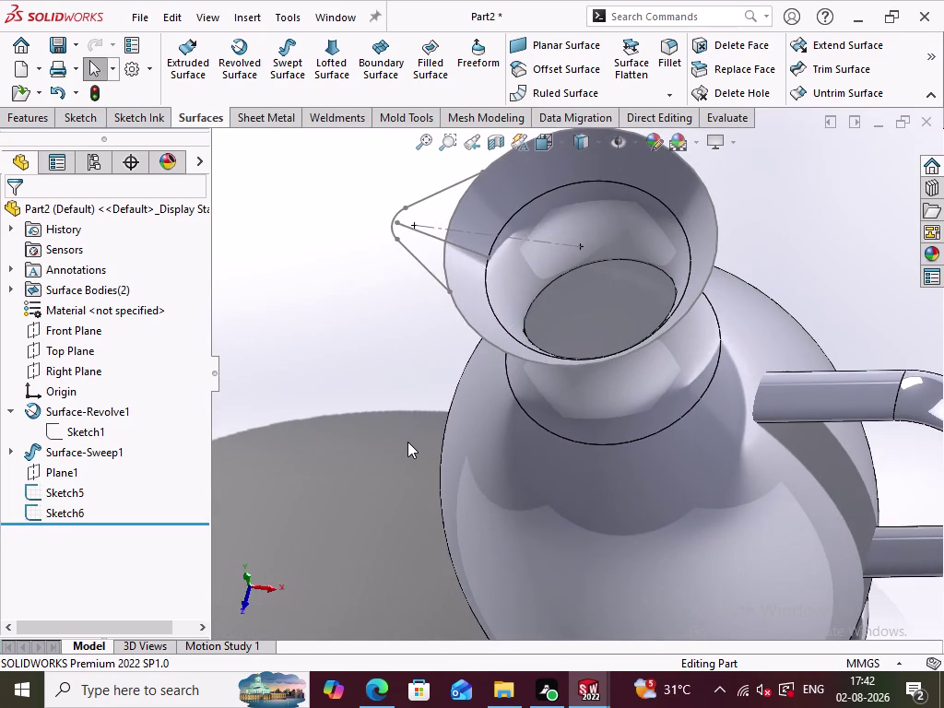
scroll(down, 3)
scroll(down, 3)
scroll(down, 3)
scroll(up, 3)
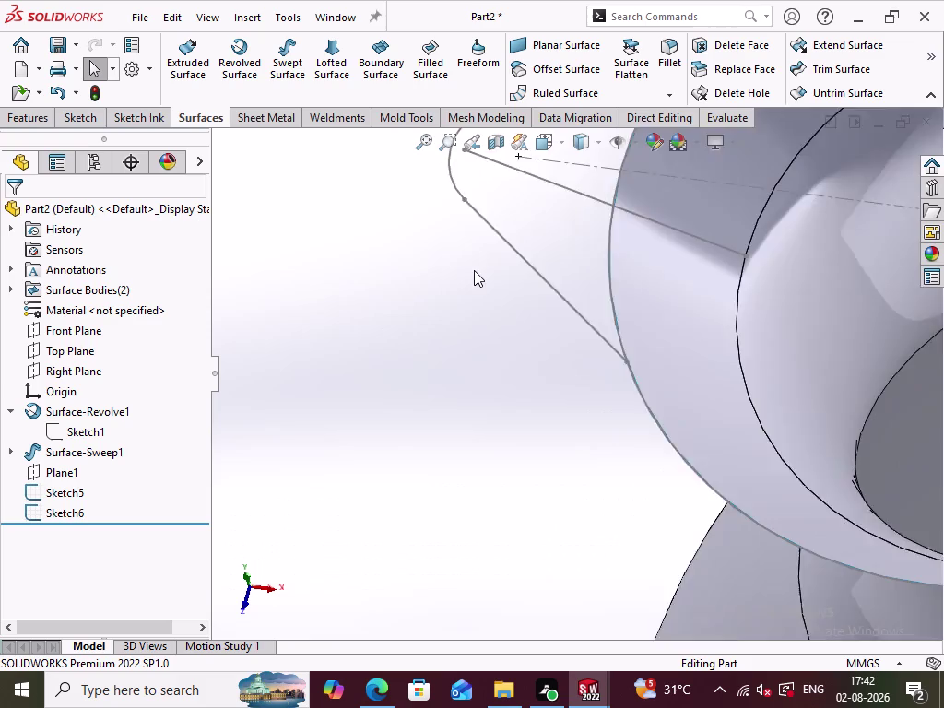
scroll(up, 3)
scroll(down, 3)
scroll(down, 3)
scroll(up, 3)
scroll(down, 3)
scroll(up, 3)
scroll(down, 3)
middle_drag(520, 397, 510, 387)
scroll(down, 3)
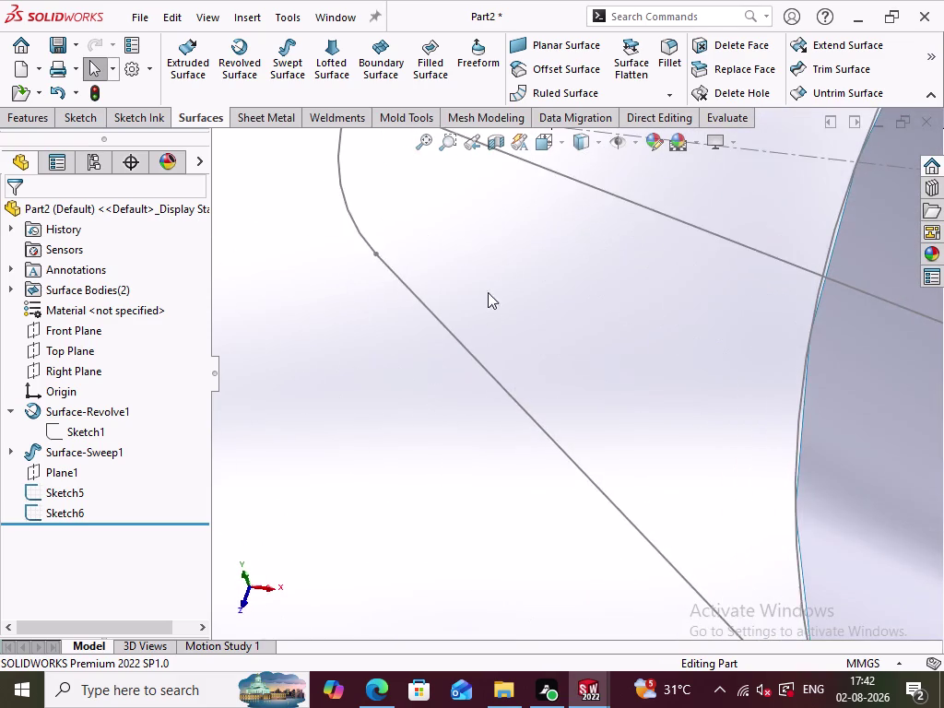
scroll(up, 3)
scroll(down, 3)
middle_drag(528, 325, 533, 323)
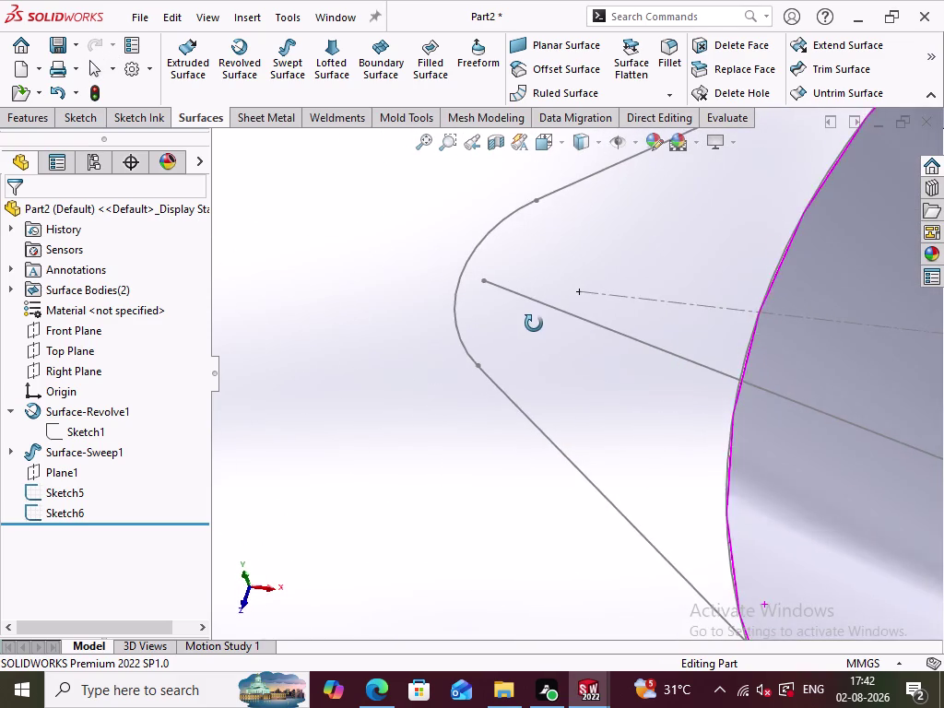
middle_drag(533, 324, 570, 216)
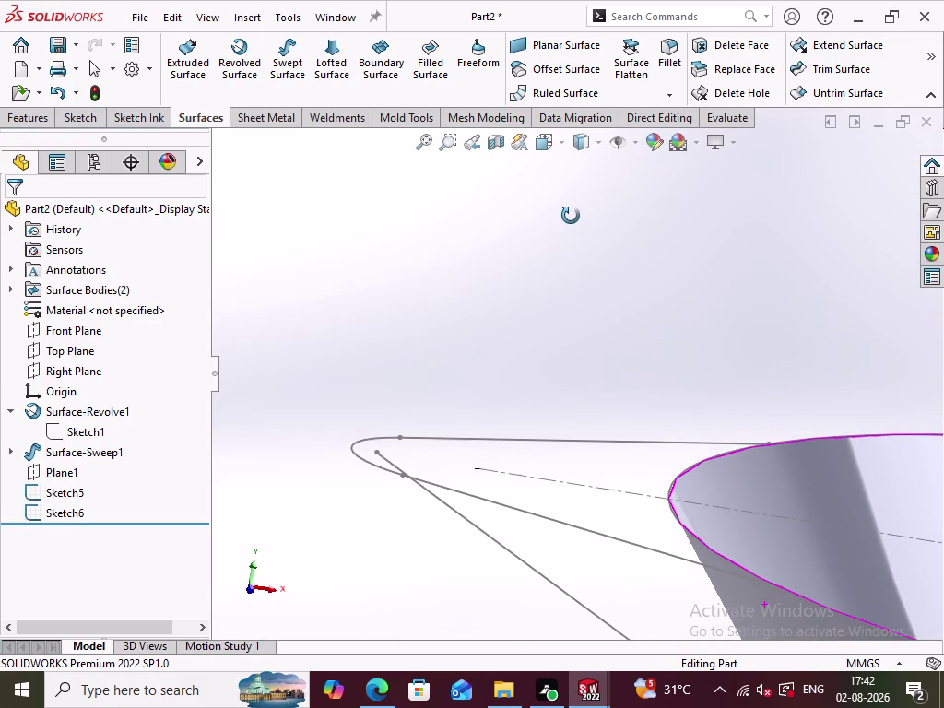
middle_drag(571, 216, 567, 272)
Select Sketch5, the spout profile, in the tree and open it for editing.
middle_click(597, 417)
scroll(up, 3)
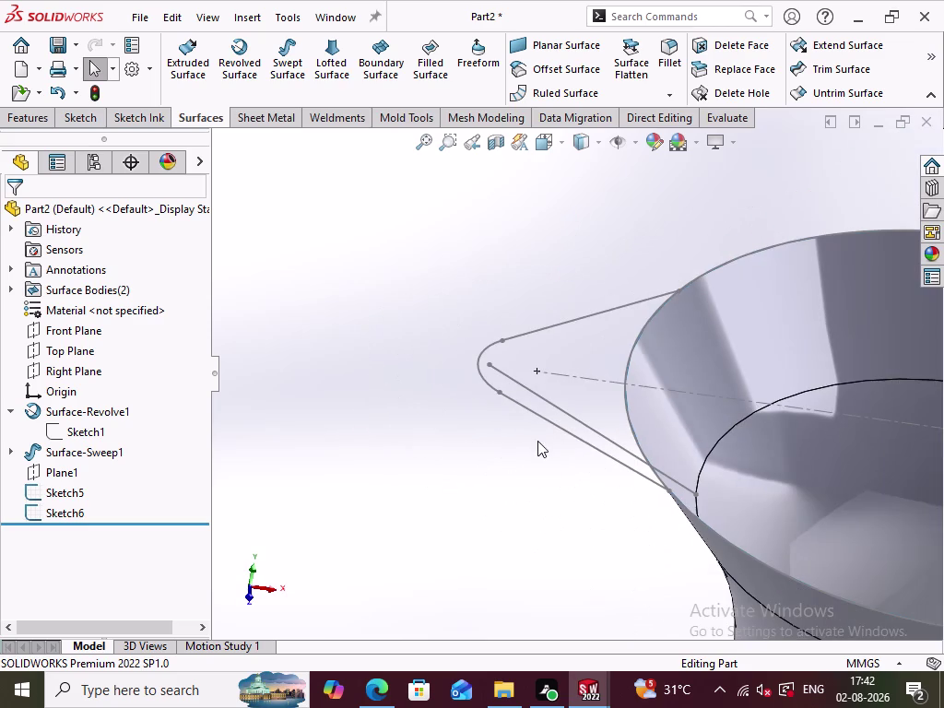
scroll(up, 3)
scroll(down, 3)
scroll(up, 3)
click(822, 411)
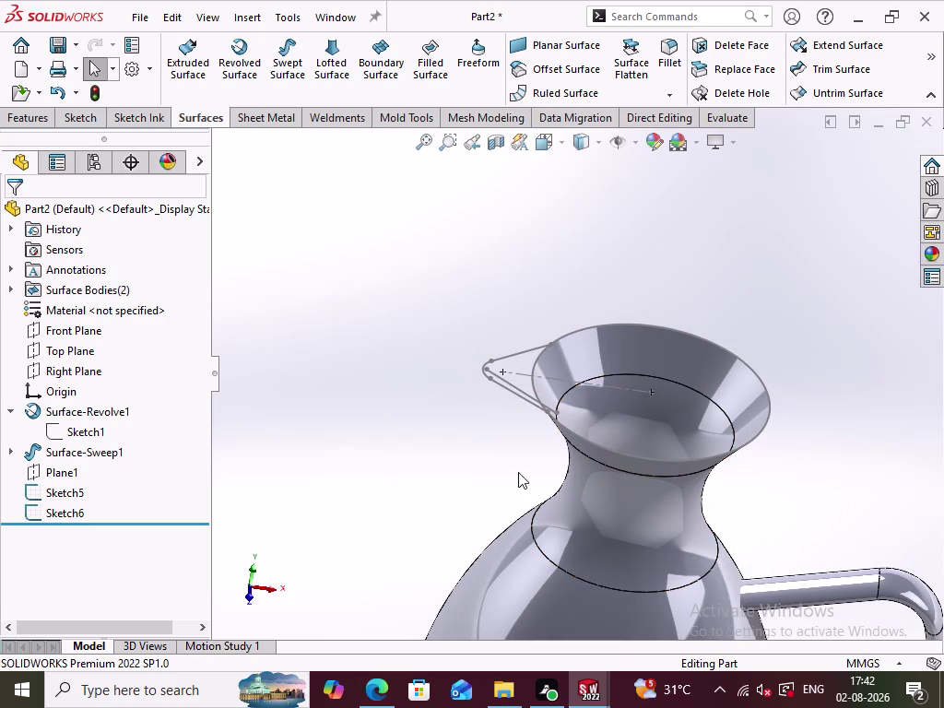
double_click(513, 395)
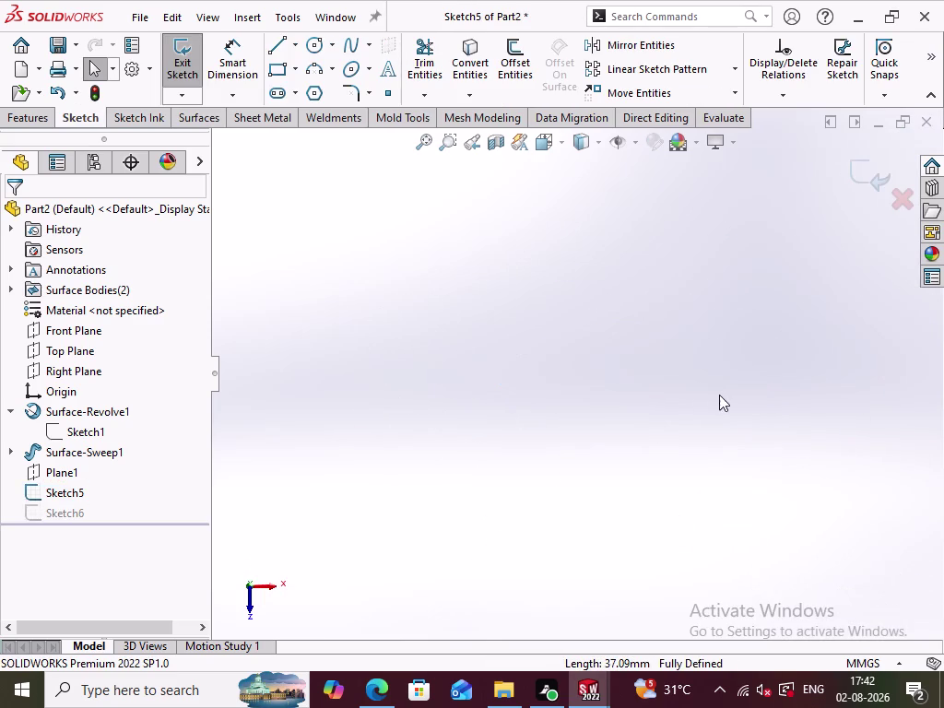
Zoom in and trim away the unwanted part of the rim circle with Trim Entities.
scroll(up, 3)
scroll(up, 3)
scroll(down, 3)
scroll(up, 3)
scroll(up, 3)
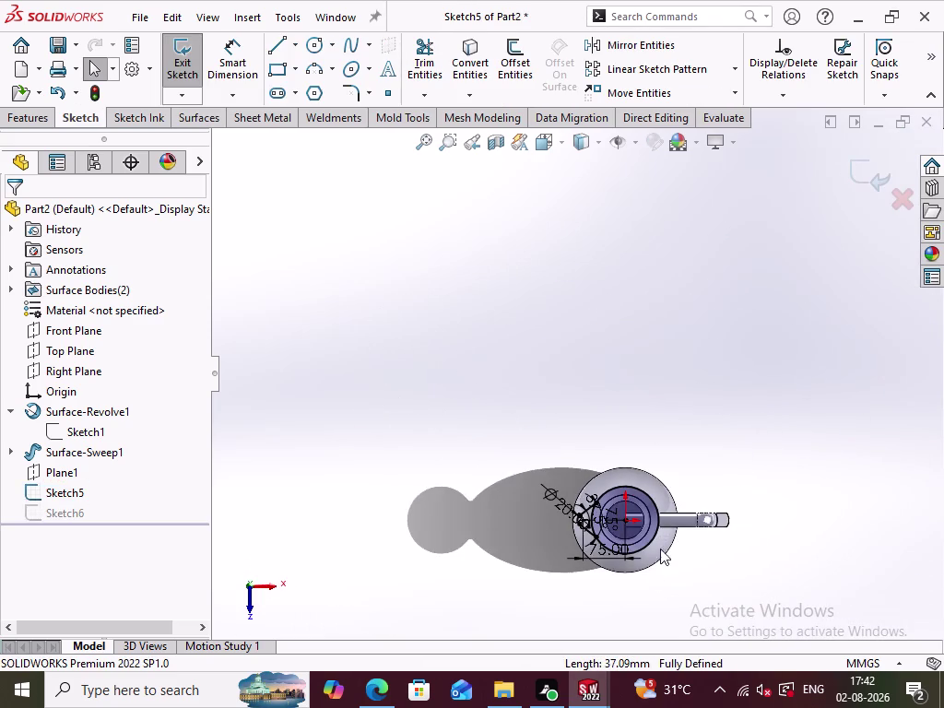
scroll(down, 3)
scroll(up, 3)
scroll(down, 3)
scroll(up, 3)
scroll(down, 3)
scroll(up, 3)
scroll(down, 3)
scroll(up, 3)
scroll(down, 3)
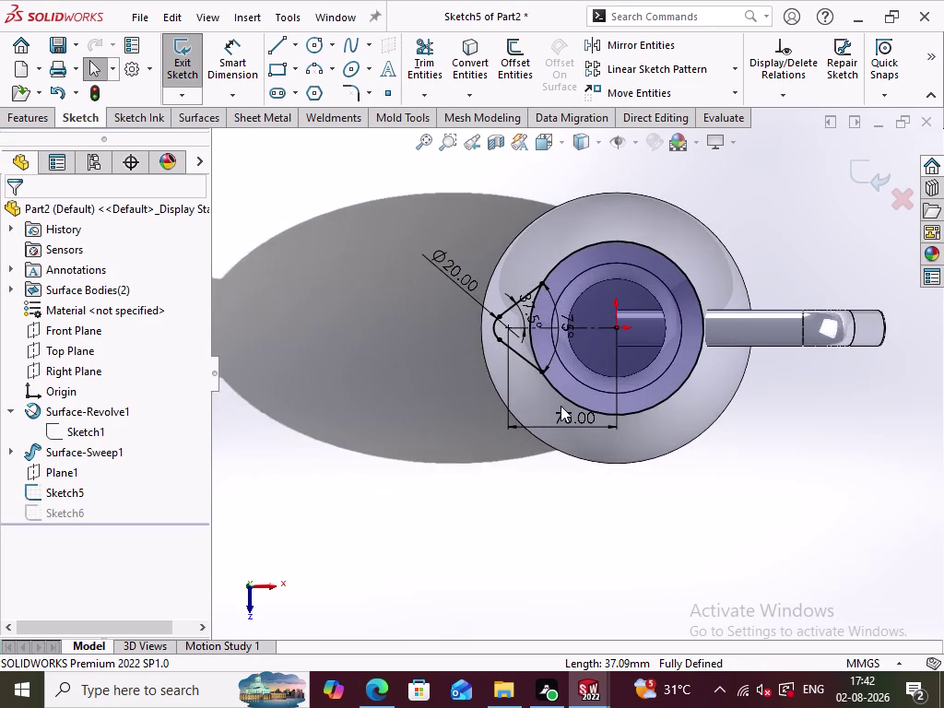
scroll(up, 3)
scroll(down, 3)
scroll(up, 3)
scroll(down, 3)
scroll(down, 3)
click(429, 59)
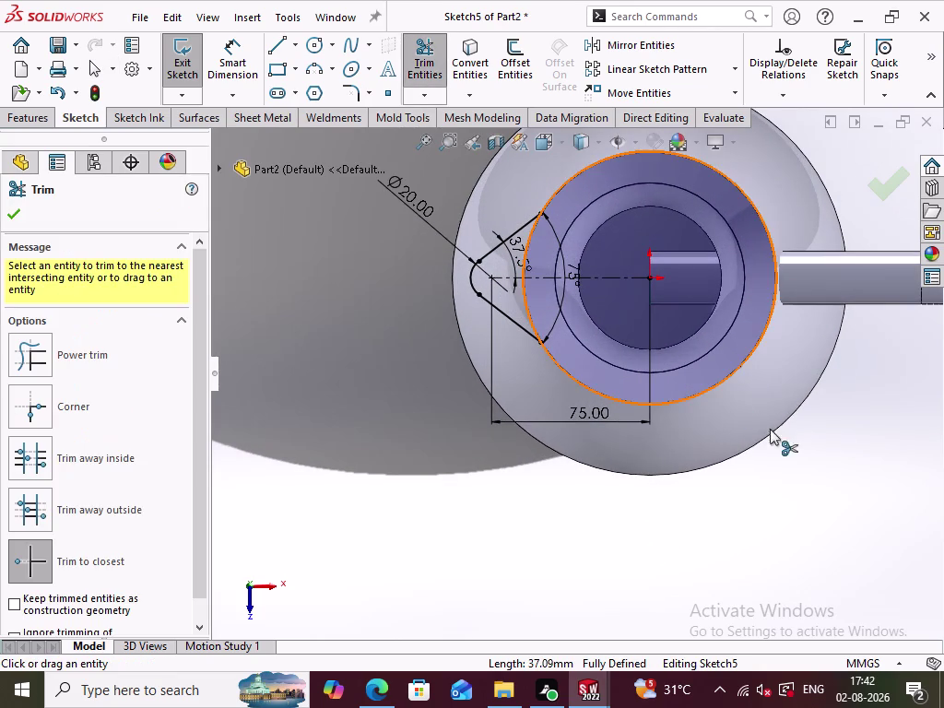
click(750, 355)
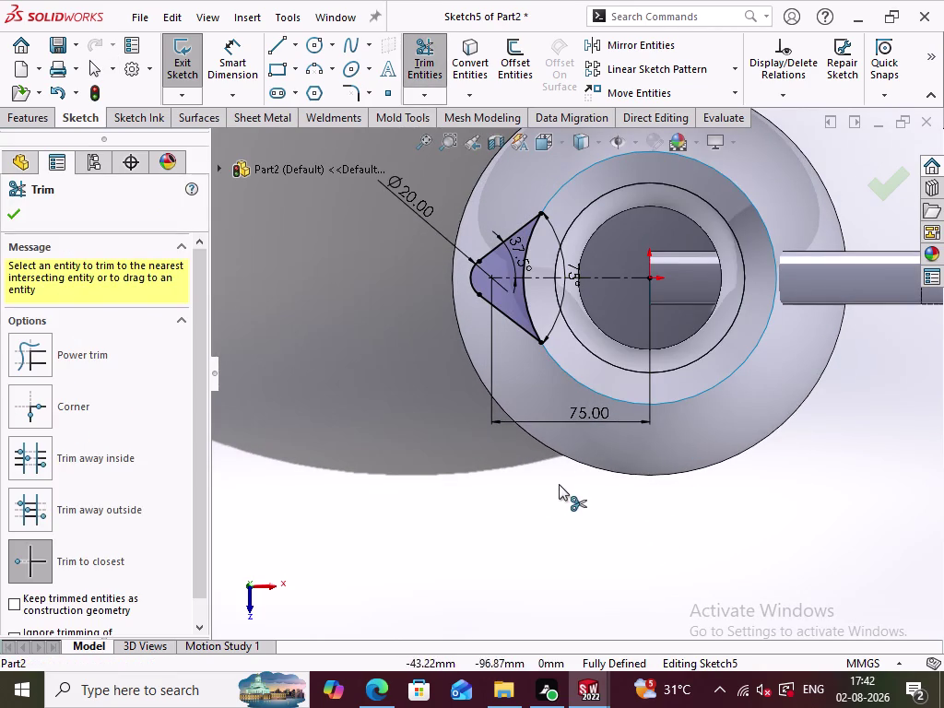
click(10, 213)
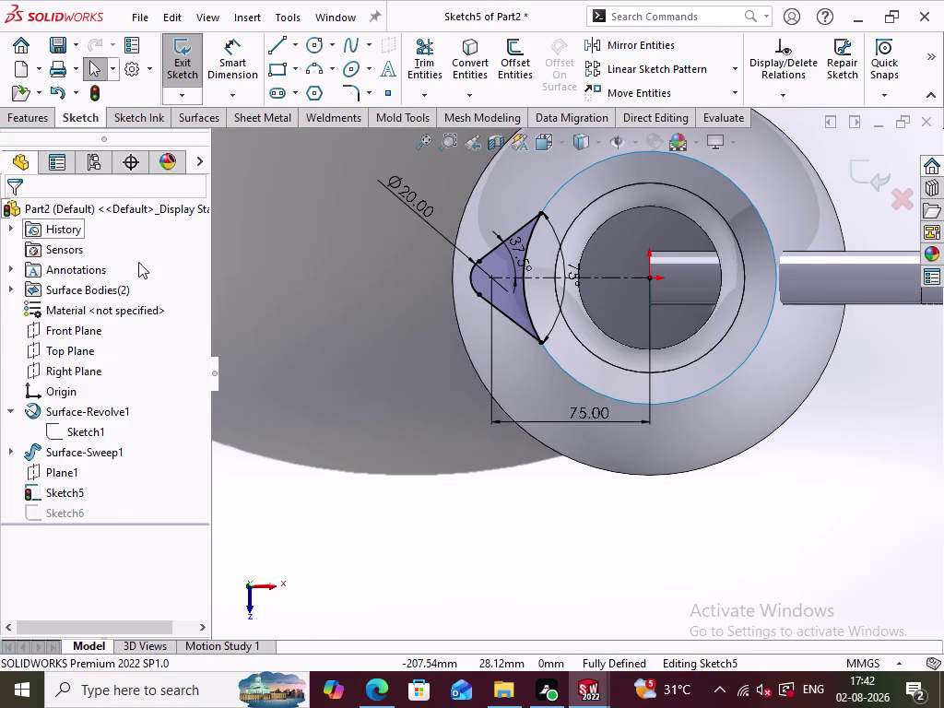
Exit Sketch5 and orbit to view the whole jug.
click(852, 165)
middle_drag(728, 509, 714, 446)
scroll(up, 3)
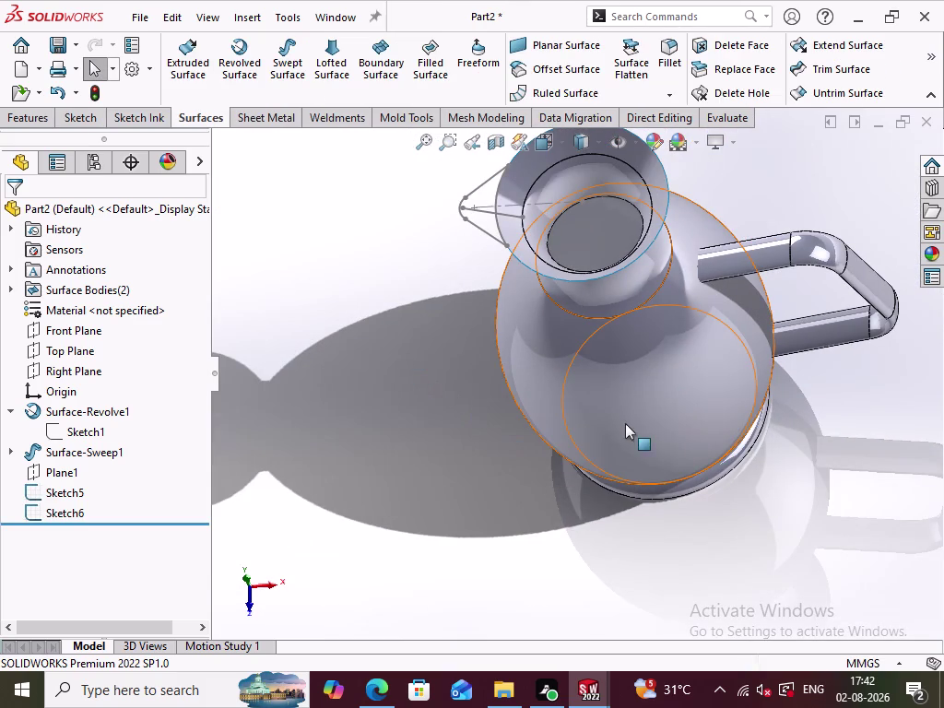
click(330, 78)
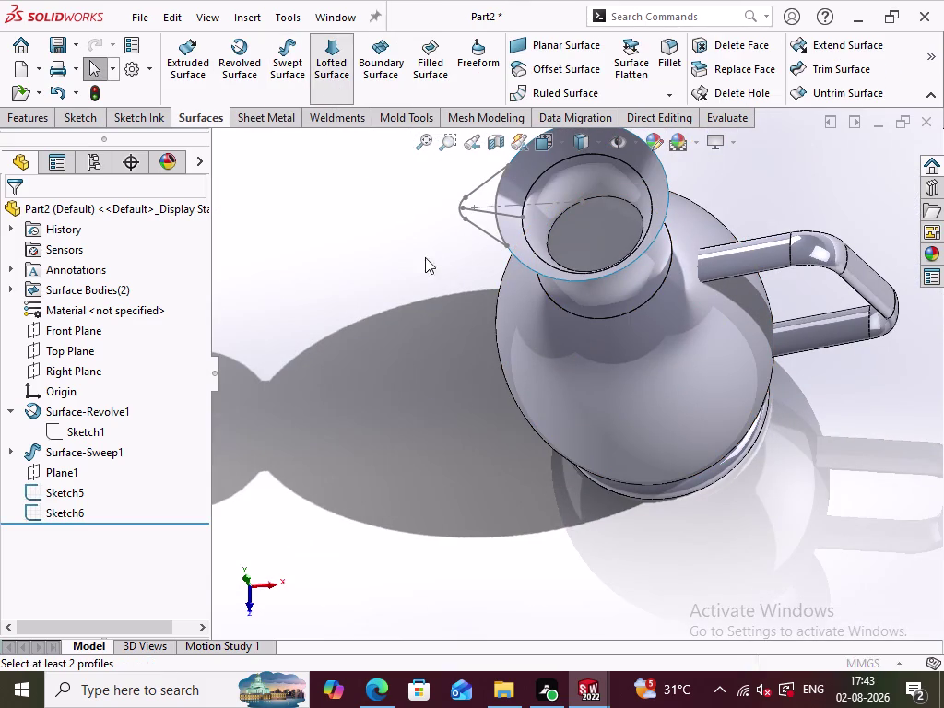
click(487, 236)
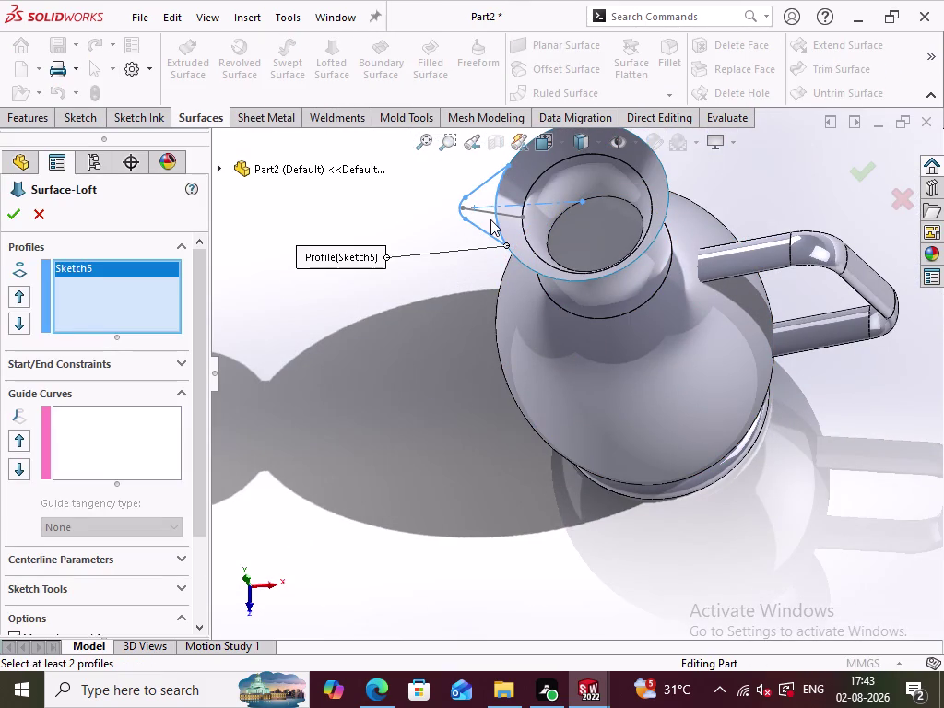
scroll(down, 3)
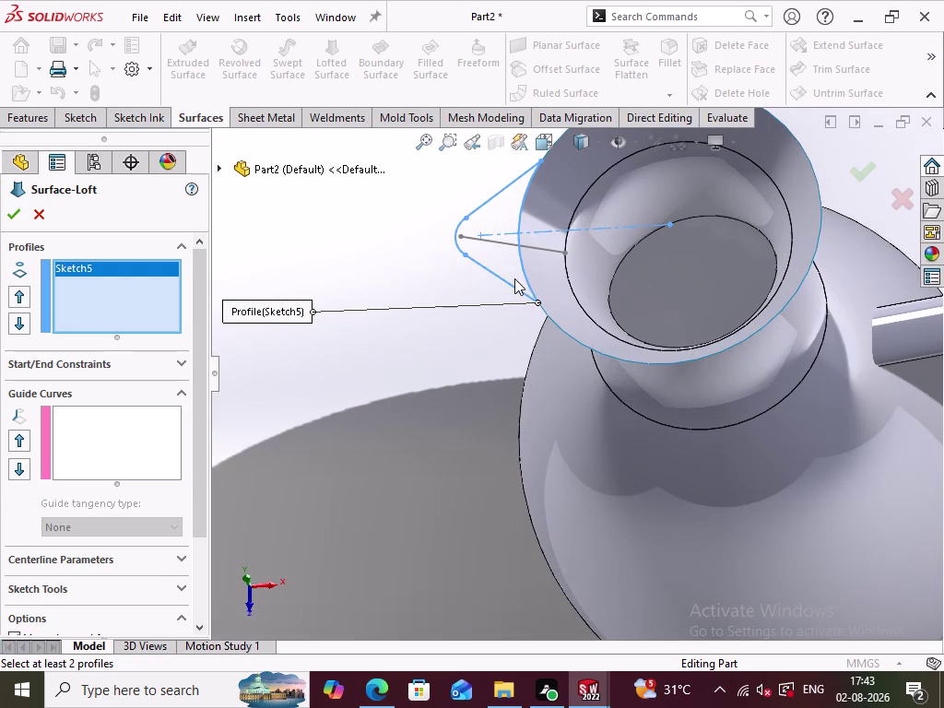
click(503, 245)
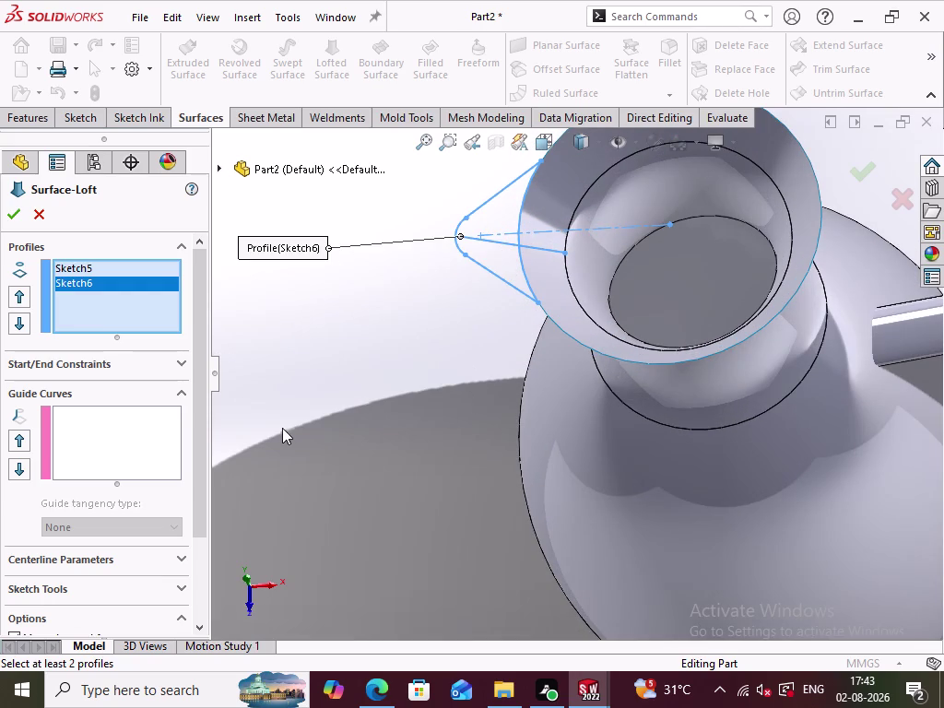
click(38, 211)
click(270, 362)
click(193, 67)
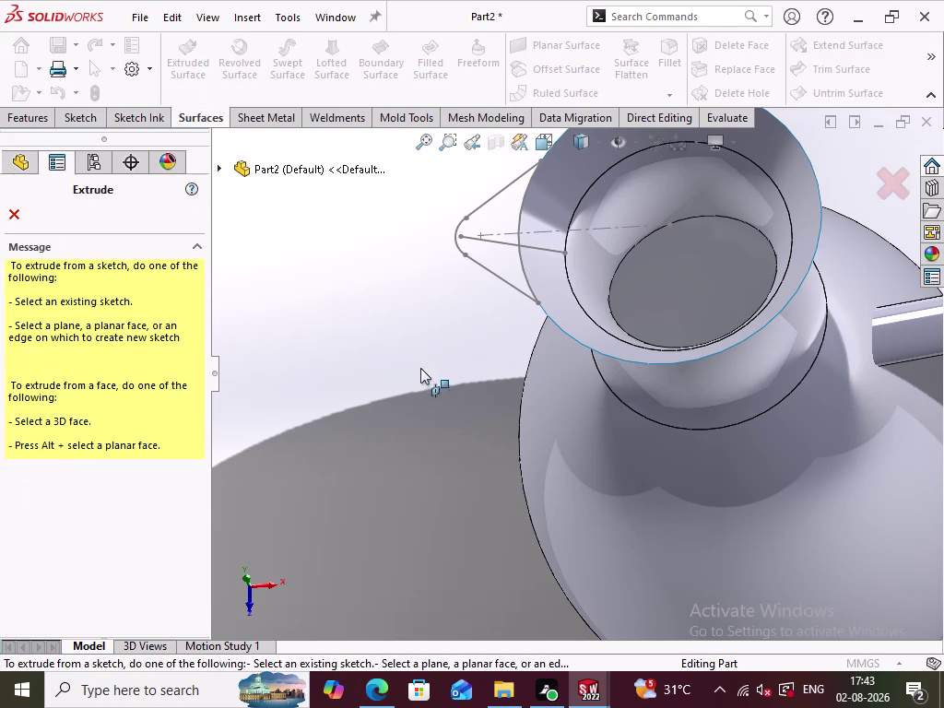
click(500, 279)
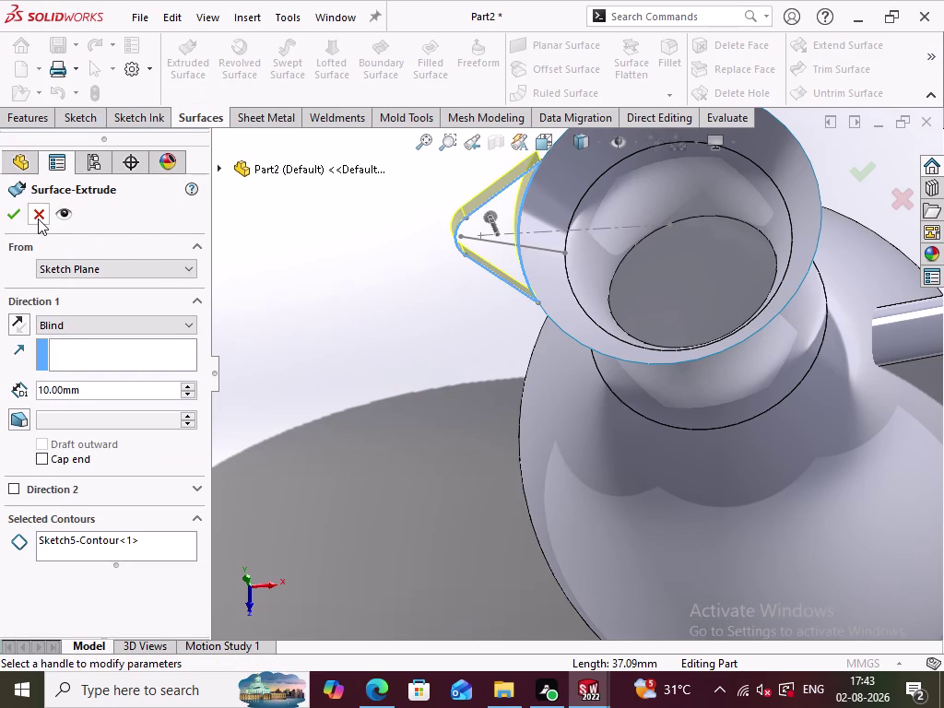
click(38, 219)
click(301, 226)
click(397, 73)
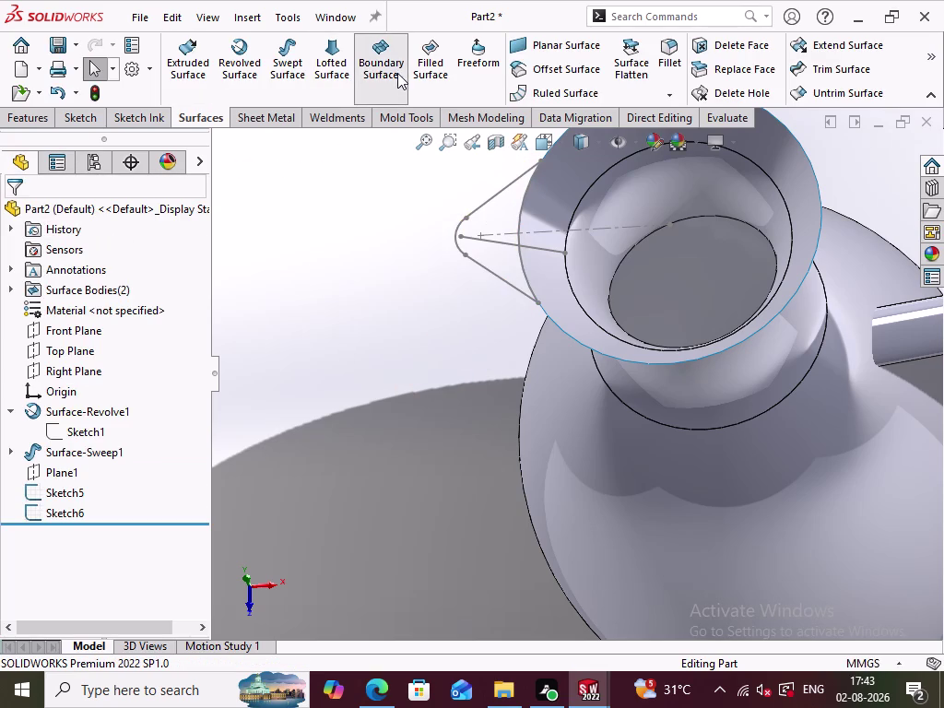
click(496, 270)
middle_drag(423, 424, 423, 424)
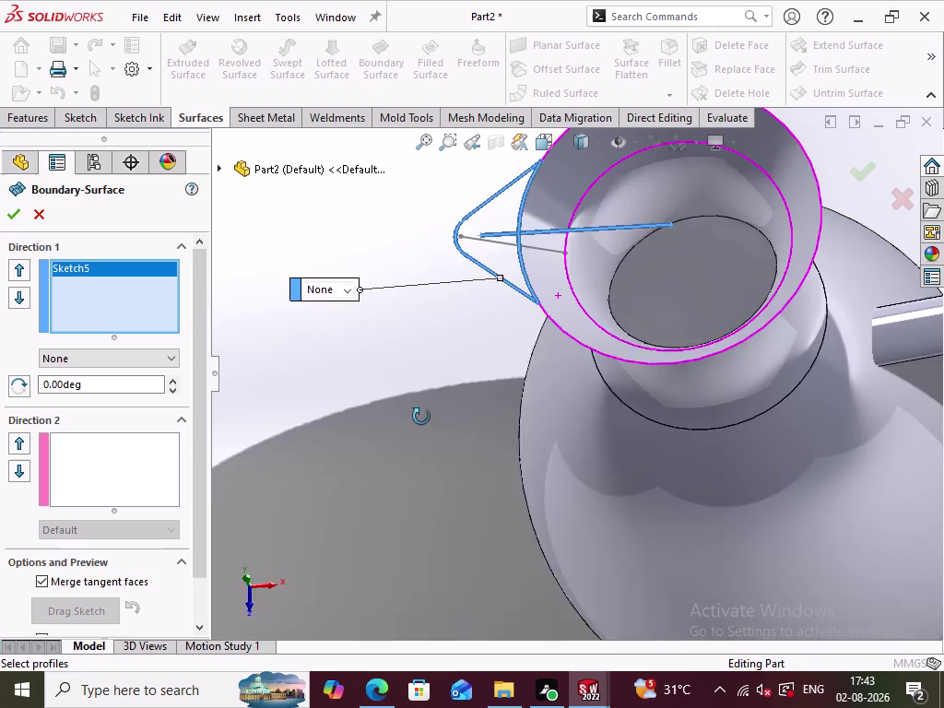
middle_drag(423, 424, 434, 409)
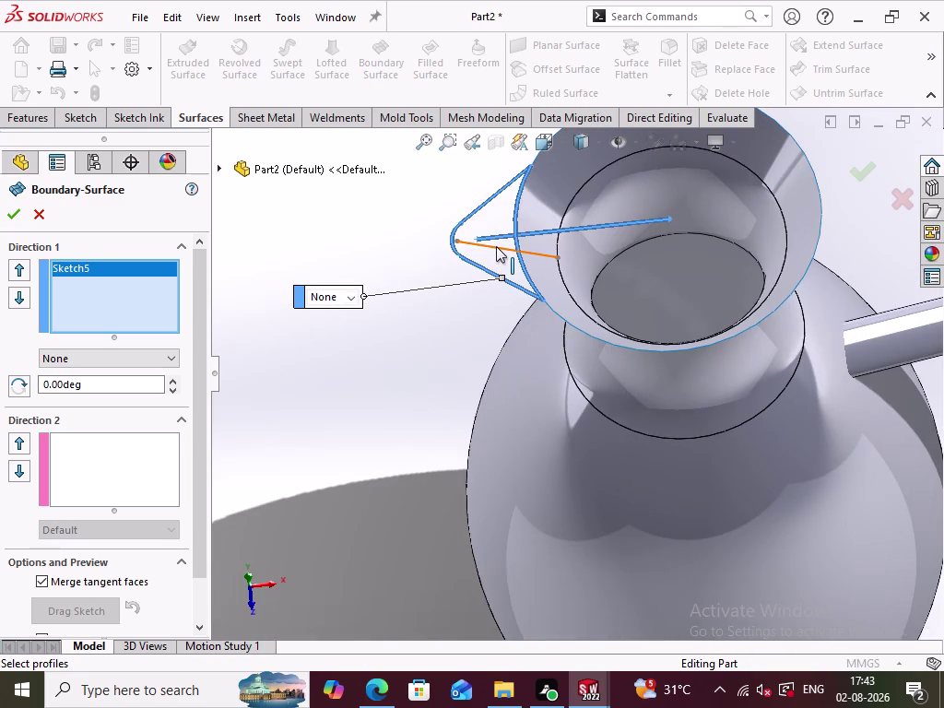
click(496, 246)
middle_drag(367, 515, 362, 451)
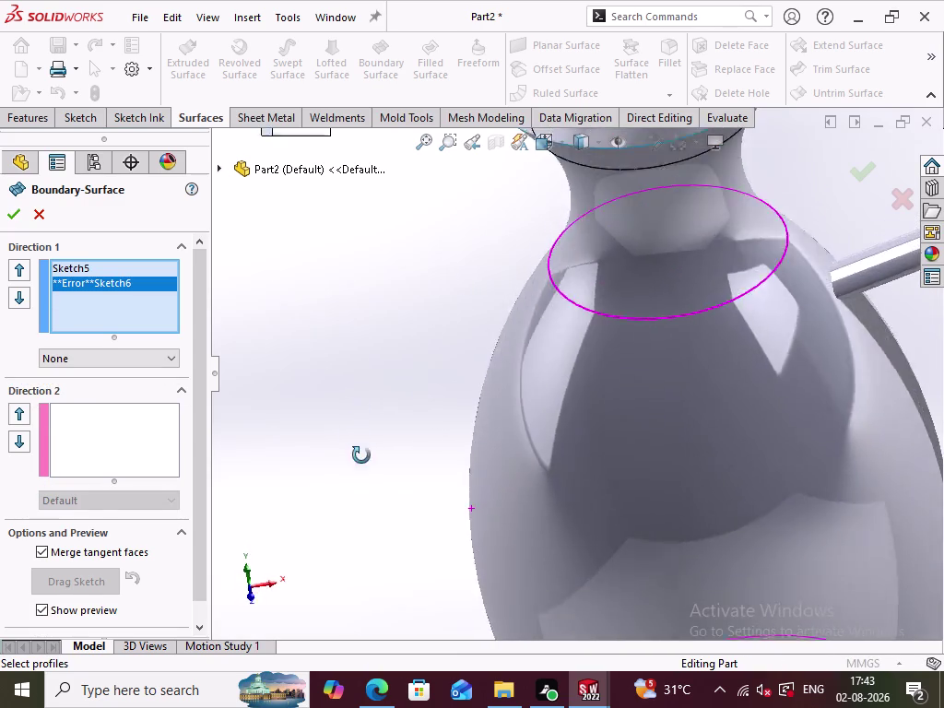
middle_drag(361, 451, 374, 540)
click(37, 211)
click(346, 202)
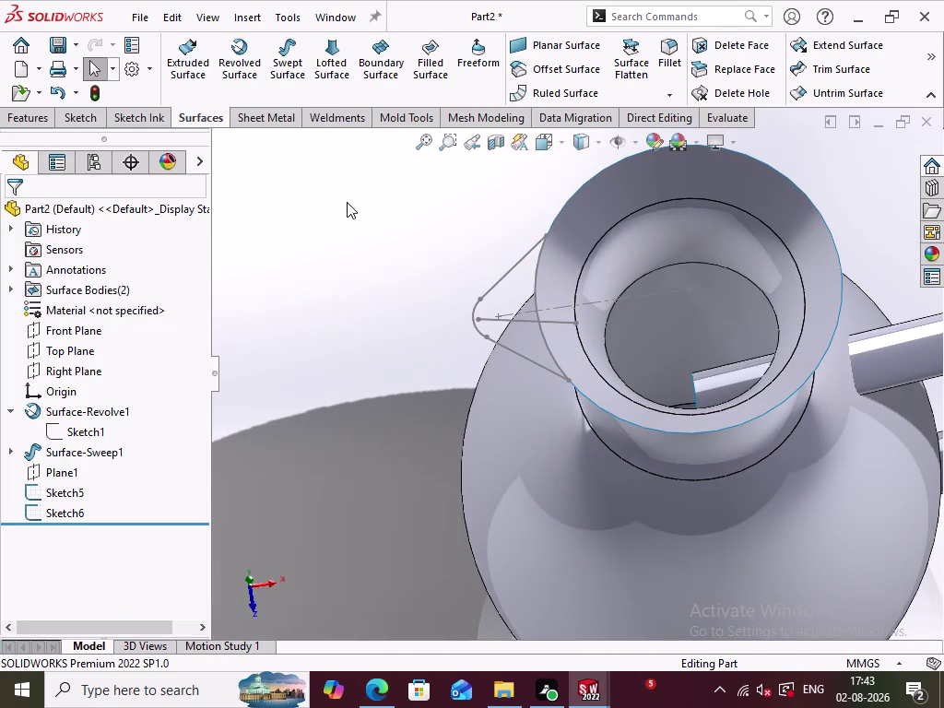
click(345, 72)
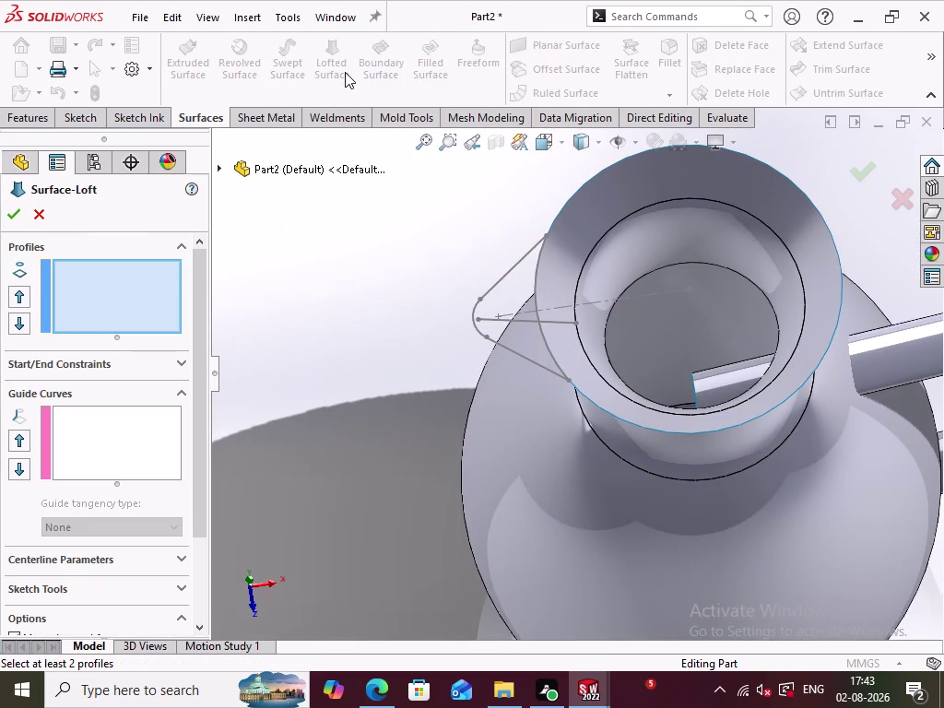
Pick Sketch5 as the loft profile, then cancel this first lofted surface attempt.
click(510, 352)
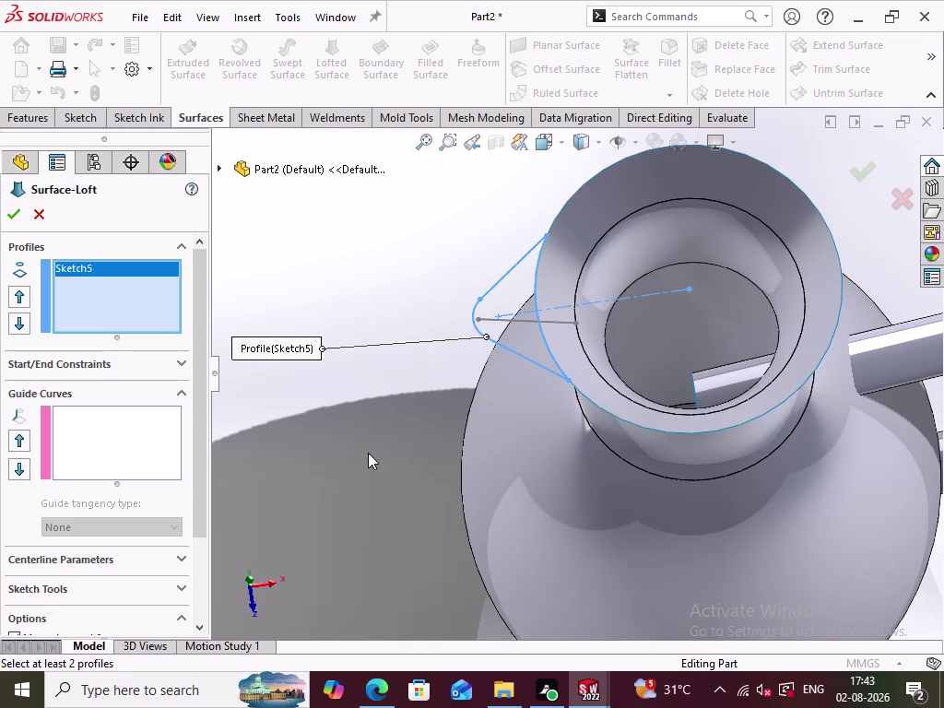
middle_drag(341, 525, 323, 482)
click(322, 486)
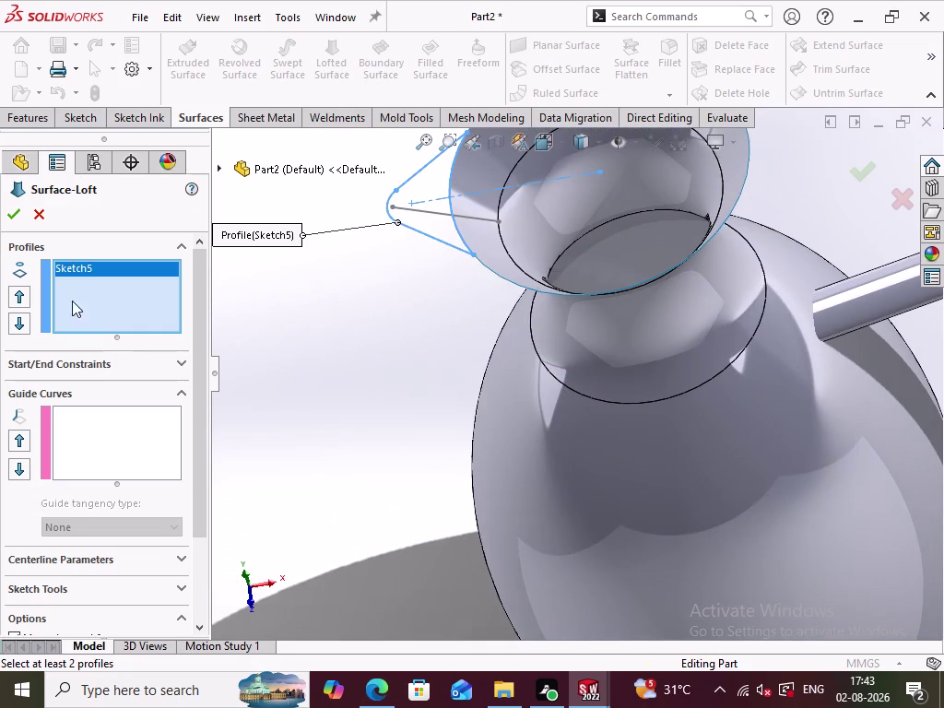
click(36, 222)
click(326, 295)
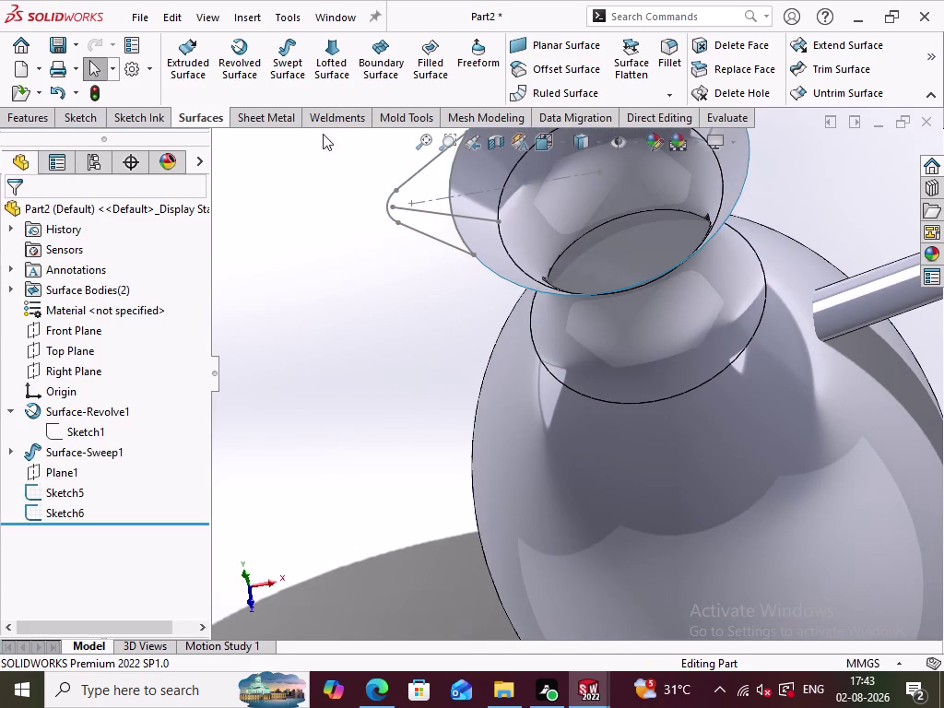
Restart the lofted surface with Sketch5 as profile and Sketch6 as guide curve, then preview it.
click(335, 81)
click(403, 226)
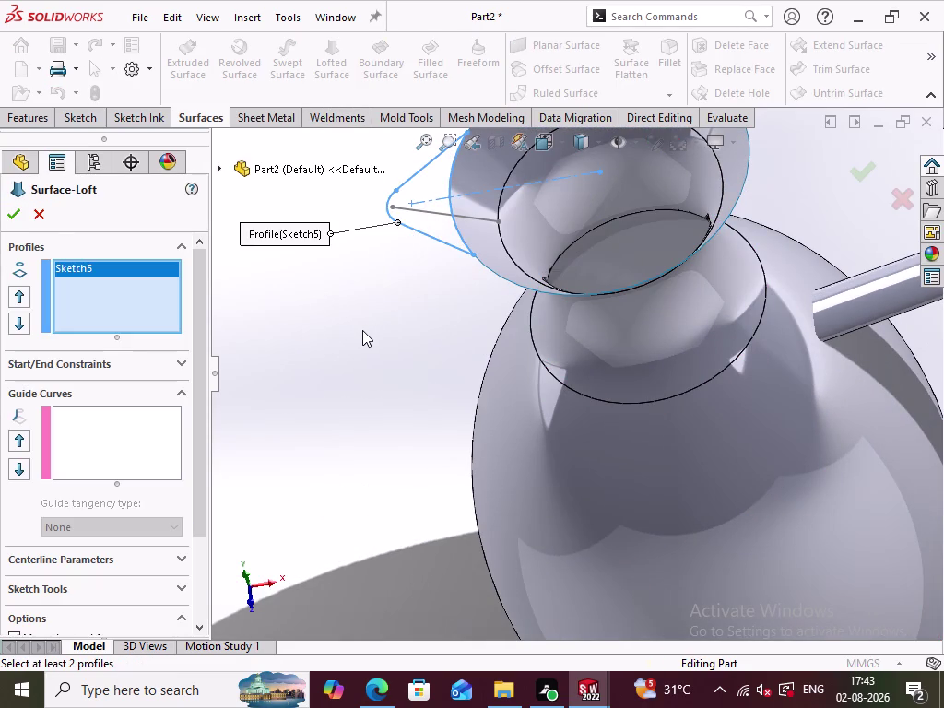
click(125, 440)
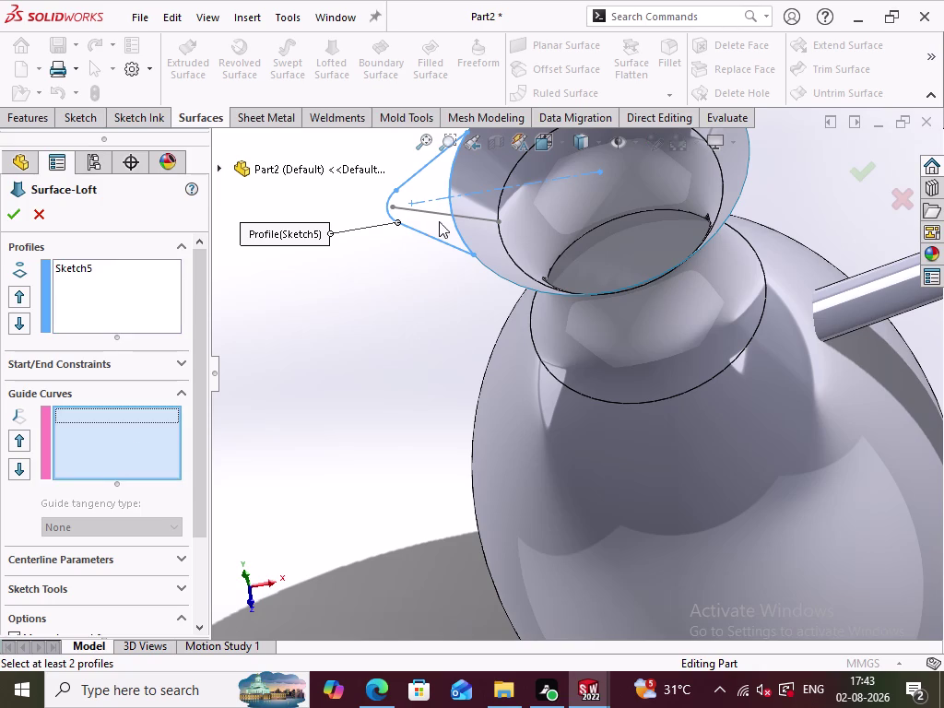
click(433, 212)
middle_drag(388, 386, 334, 418)
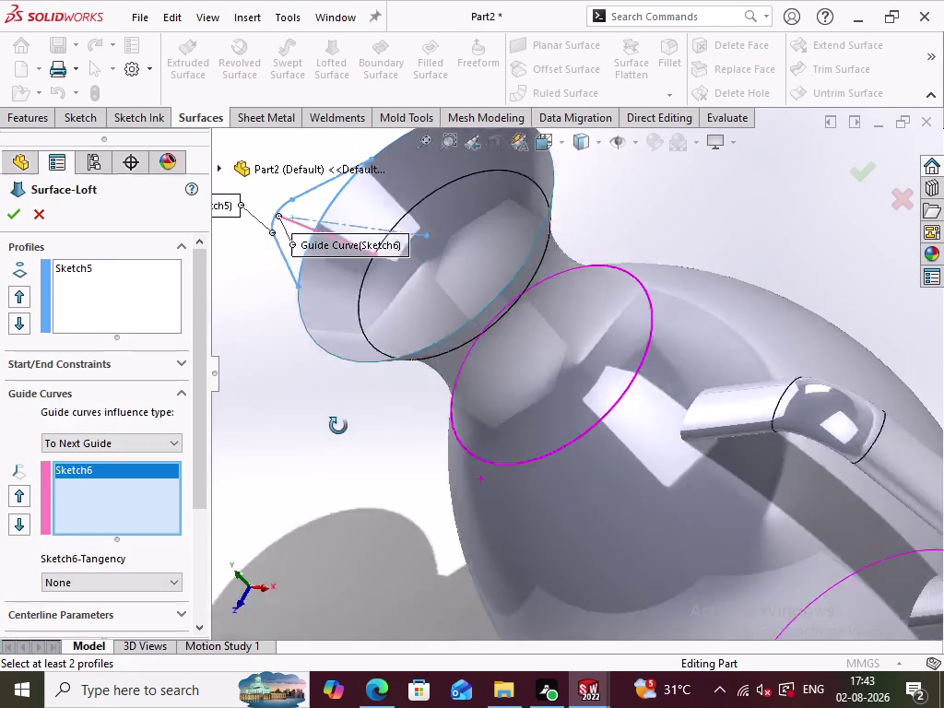
middle_drag(334, 417, 351, 436)
scroll(up, 3)
middle_drag(318, 410, 354, 346)
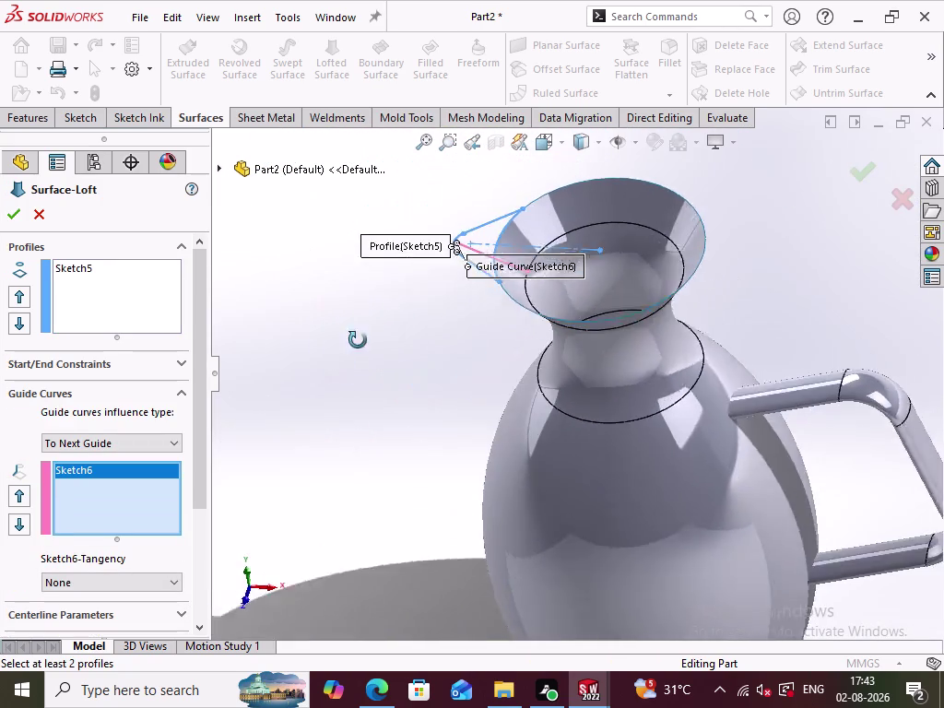
middle_drag(354, 347, 369, 319)
middle_drag(435, 328, 455, 368)
drag(544, 252, 379, 380)
drag(476, 250, 327, 246)
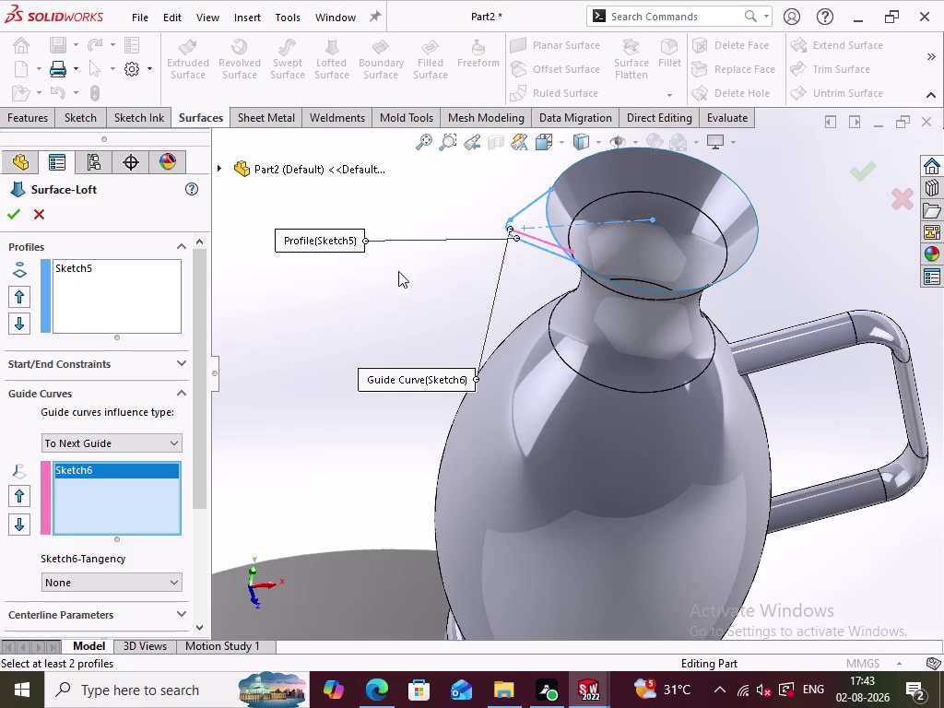
Cancel the pending Surface-Loft and orbit the jug to look into the spout.
scroll(down, 3)
click(40, 216)
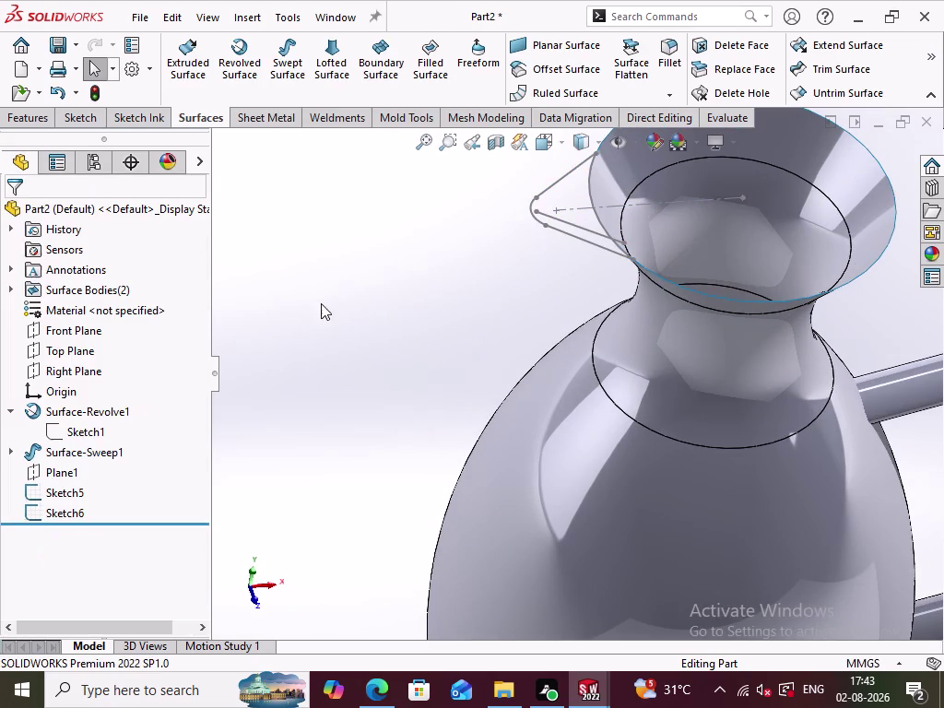
click(414, 332)
middle_drag(490, 289, 448, 365)
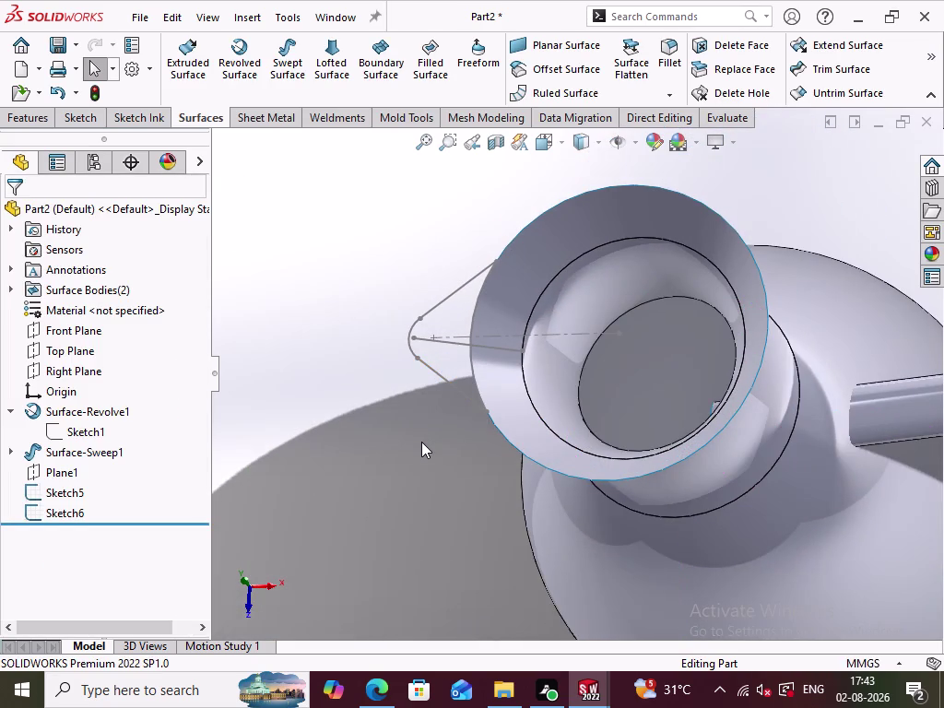
scroll(down, 3)
scroll(down, 3)
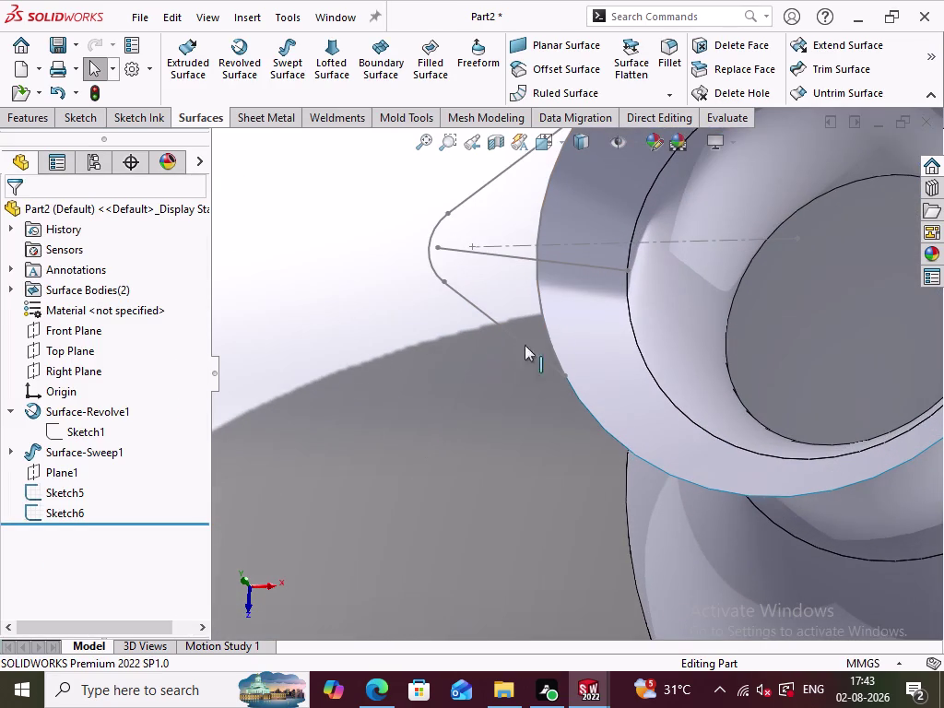
scroll(up, 3)
scroll(up, 3)
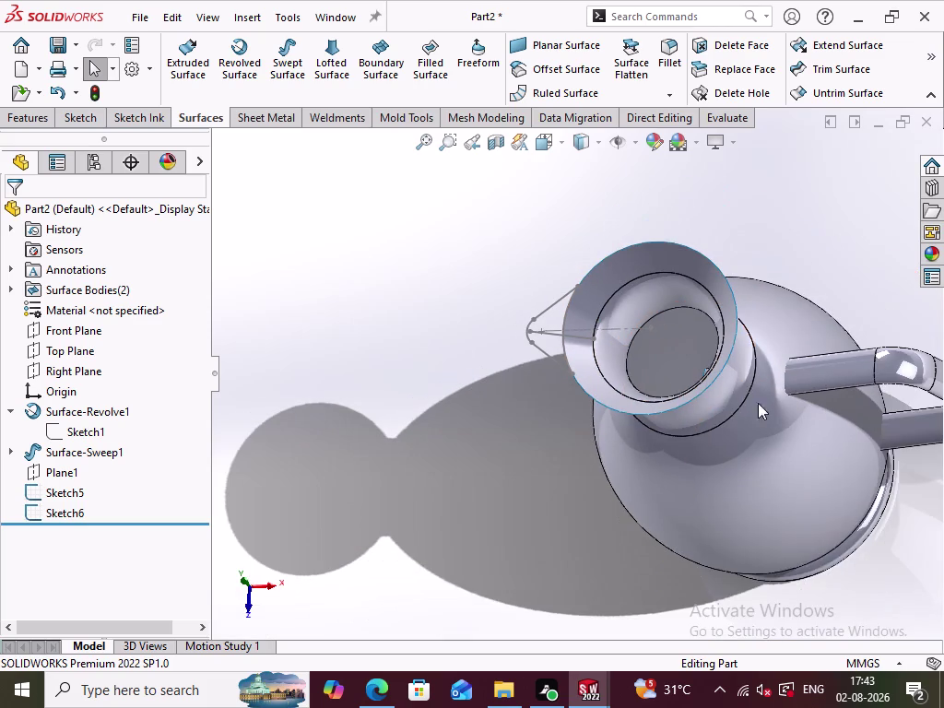
click(455, 489)
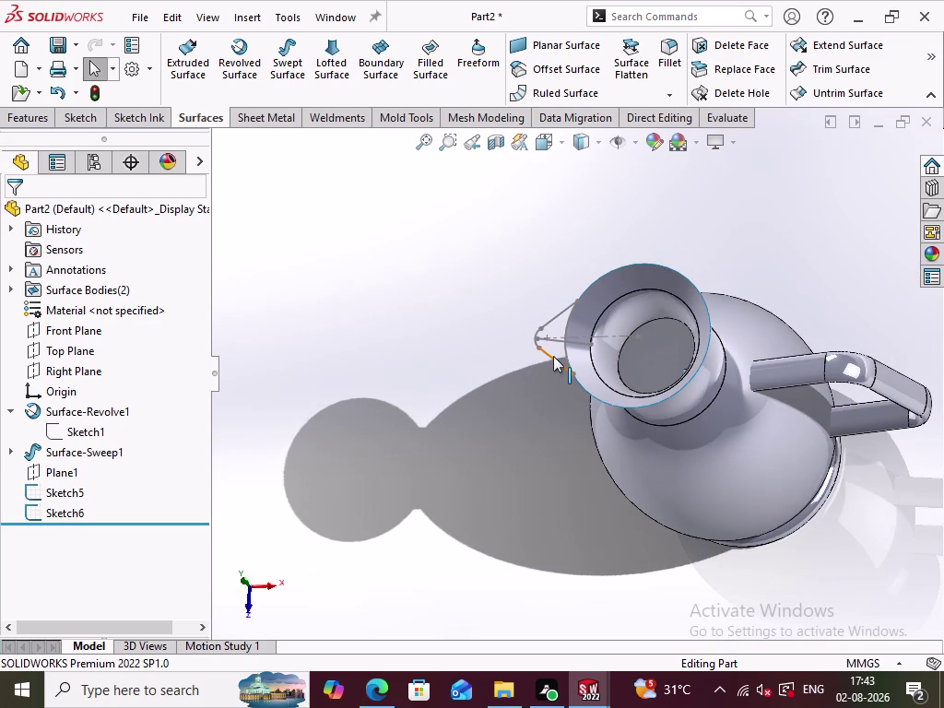
Briefly edit the spout profile sketch, Sketch5, rotate around the spout, and exit it.
double_click(553, 356)
click(530, 415)
scroll(down, 3)
scroll(up, 3)
middle_drag(464, 497, 498, 439)
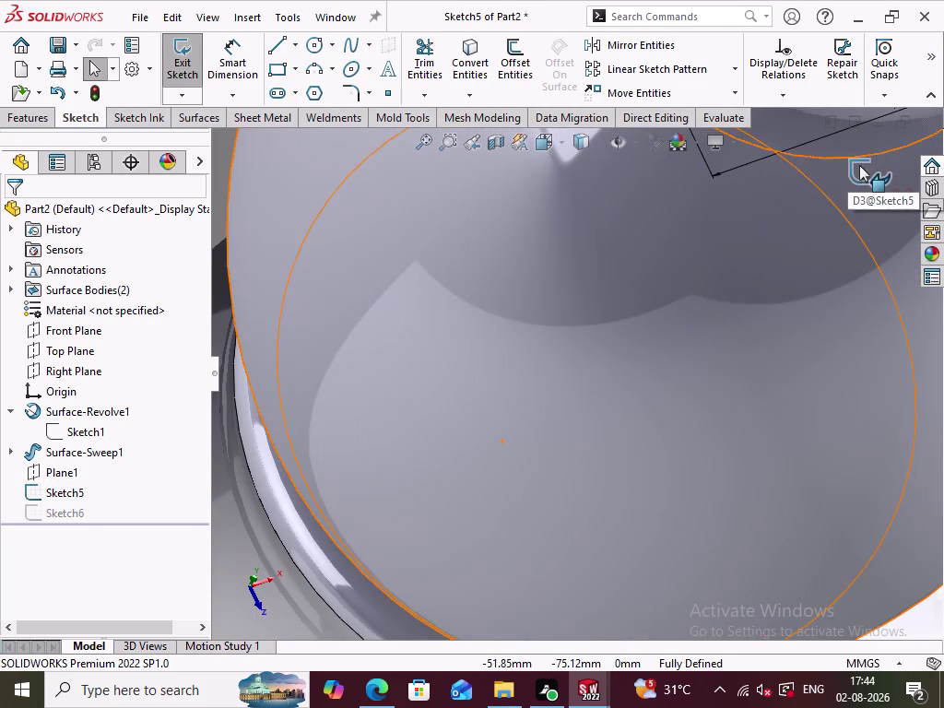
click(859, 164)
Orbit the jug back upright and reopen the spout guide-curve sketch, Sketch6.
scroll(up, 3)
scroll(up, 3)
scroll(down, 3)
scroll(up, 3)
scroll(down, 3)
scroll(up, 3)
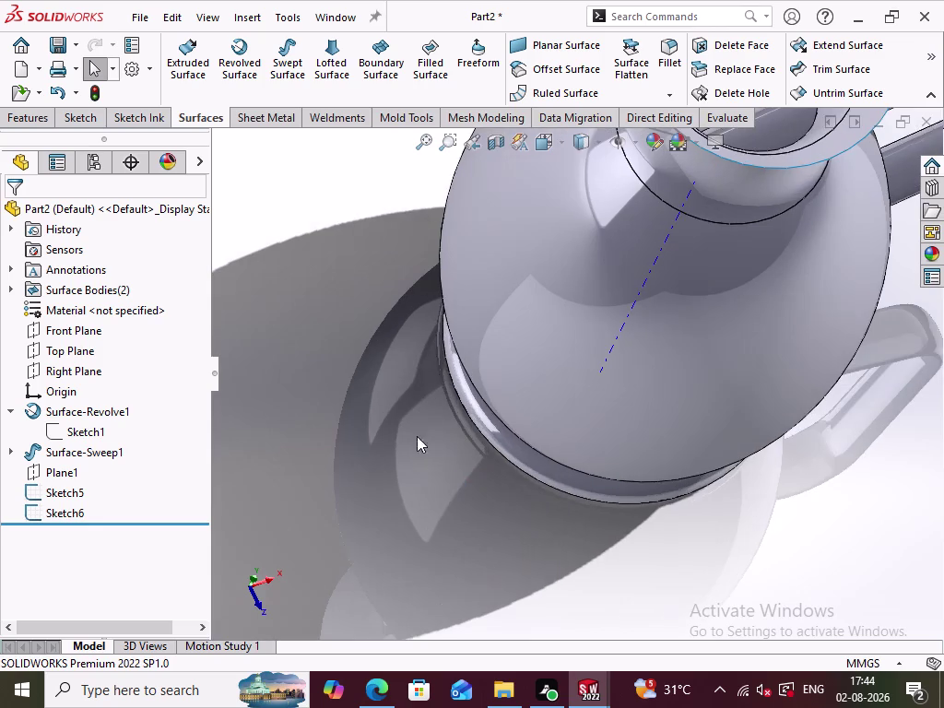
middle_drag(611, 357, 651, 149)
scroll(up, 3)
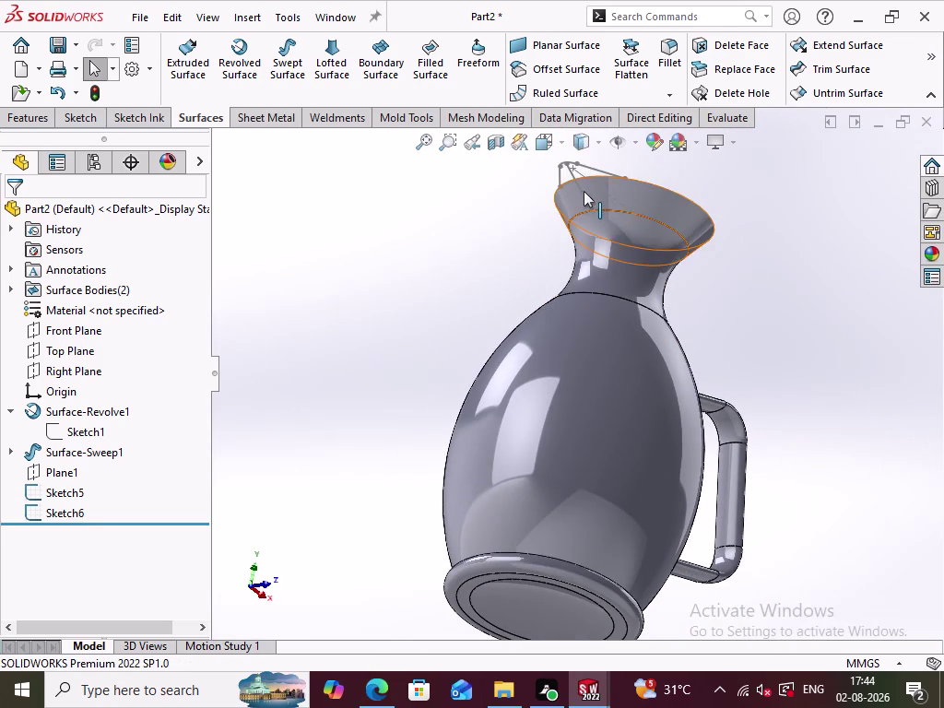
double_click(580, 191)
Zoom in on the guide line's outer endpoint and select it.
scroll(up, 3)
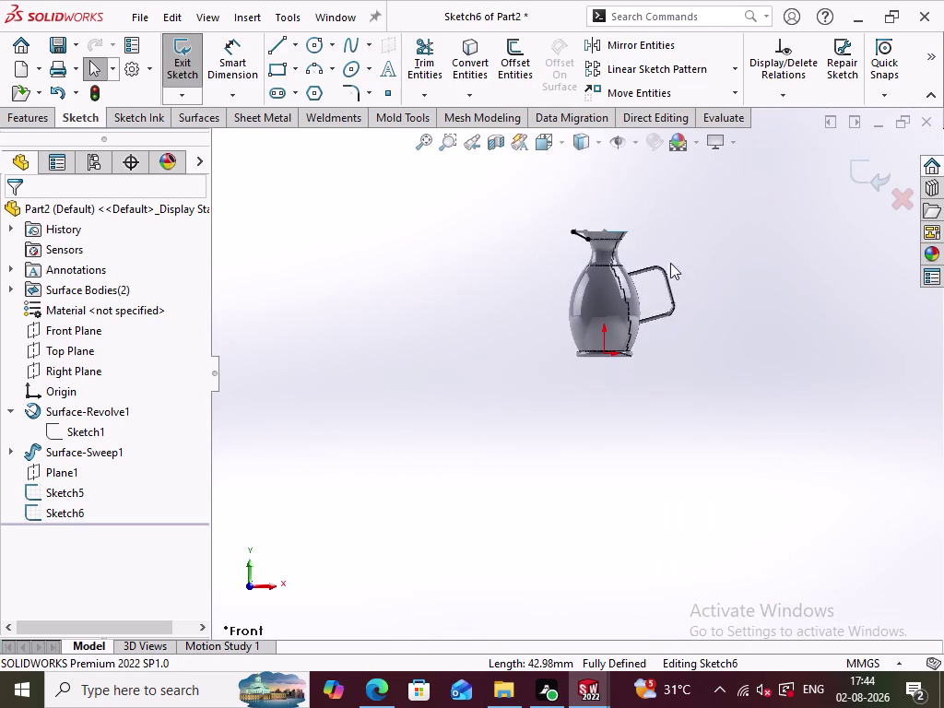
scroll(down, 3)
scroll(up, 3)
scroll(down, 3)
scroll(up, 3)
scroll(down, 3)
scroll(up, 3)
scroll(down, 3)
scroll(down, 3)
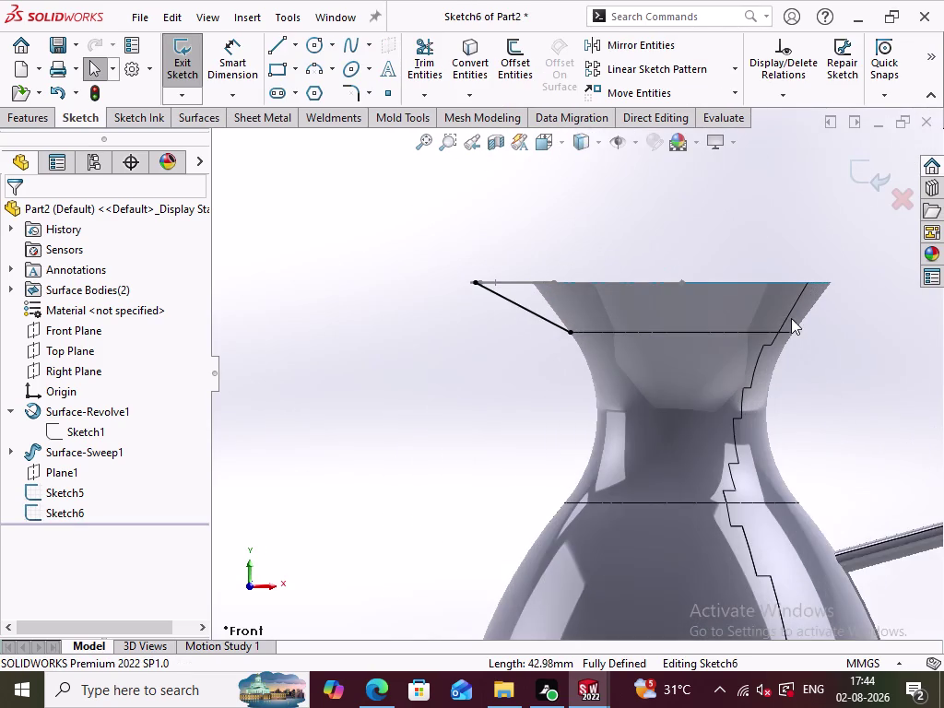
scroll(down, 3)
scroll(down, 3)
scroll(up, 3)
scroll(down, 3)
scroll(down, 3)
scroll(up, 3)
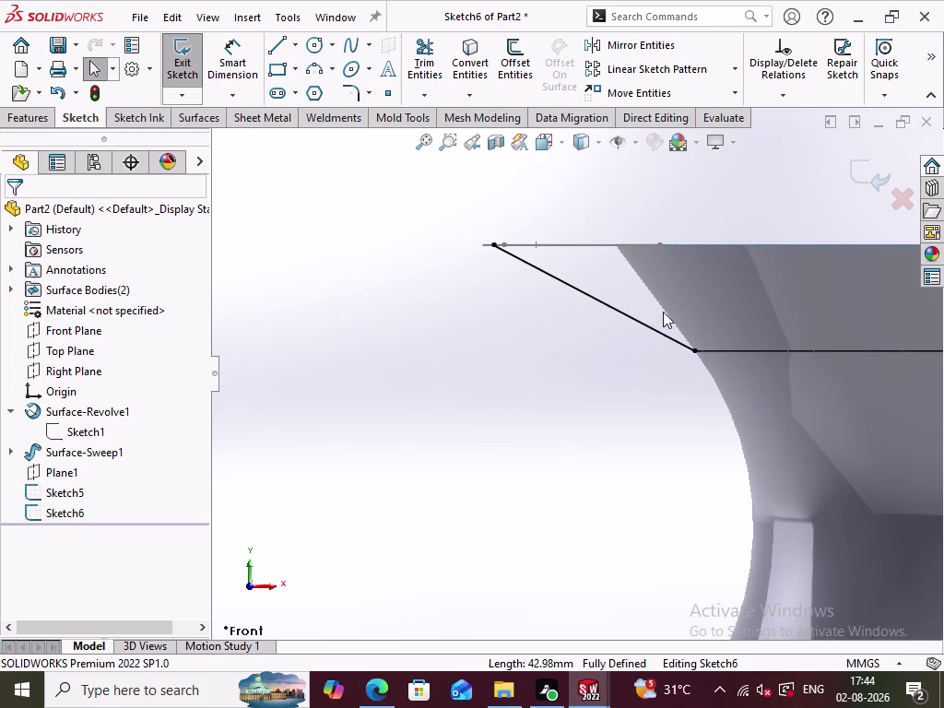
scroll(down, 3)
scroll(down, 3)
scroll(down, 3)
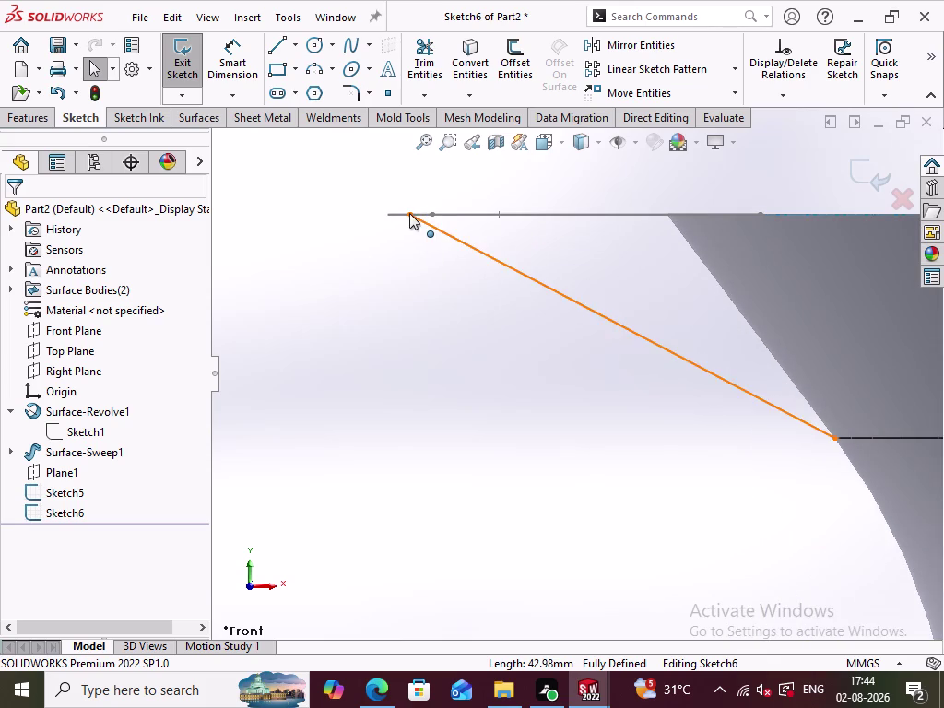
click(409, 213)
right_click(409, 198)
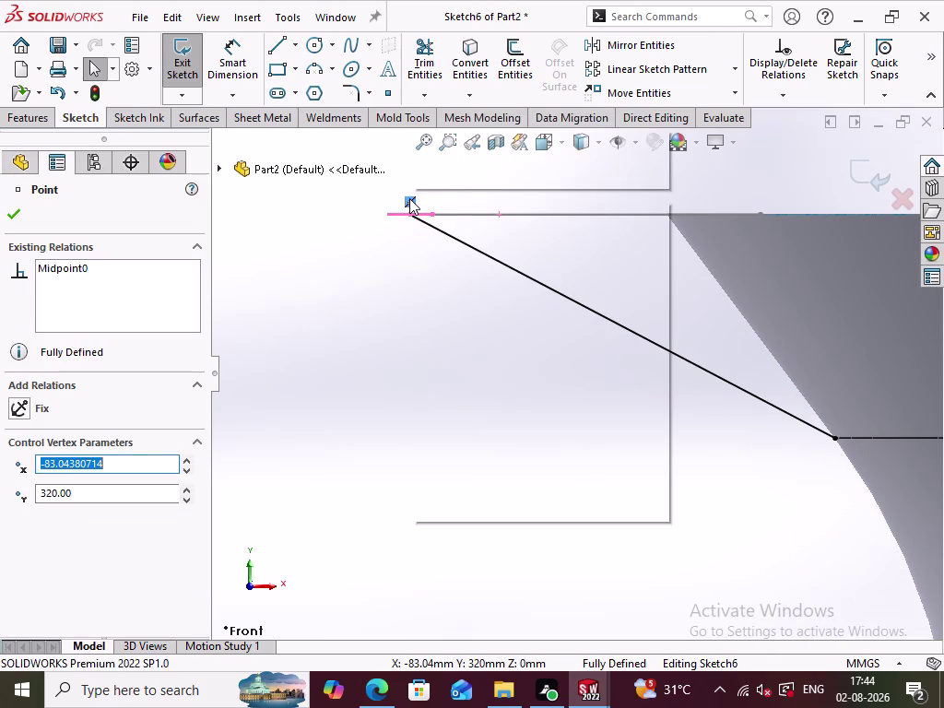
click(466, 441)
click(475, 359)
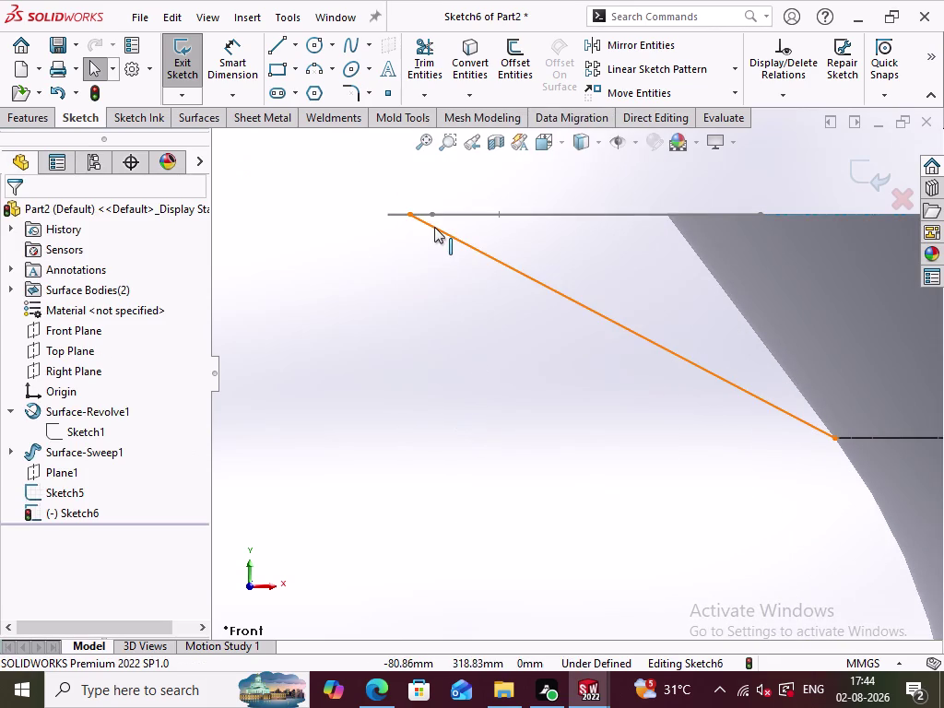
Drag the endpoint off the spout profile line, agreeing to delete its relations.
drag(434, 227, 424, 255)
click(407, 291)
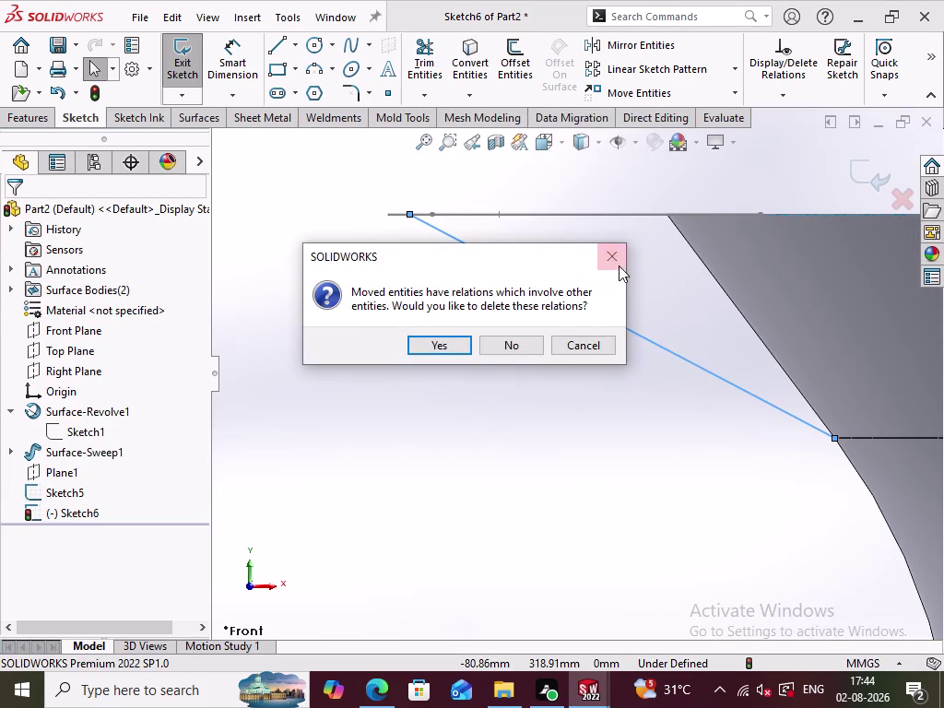
click(618, 257)
click(440, 290)
Reposition the freed endpoint slightly down and bring the spout tip into view.
drag(414, 213, 444, 240)
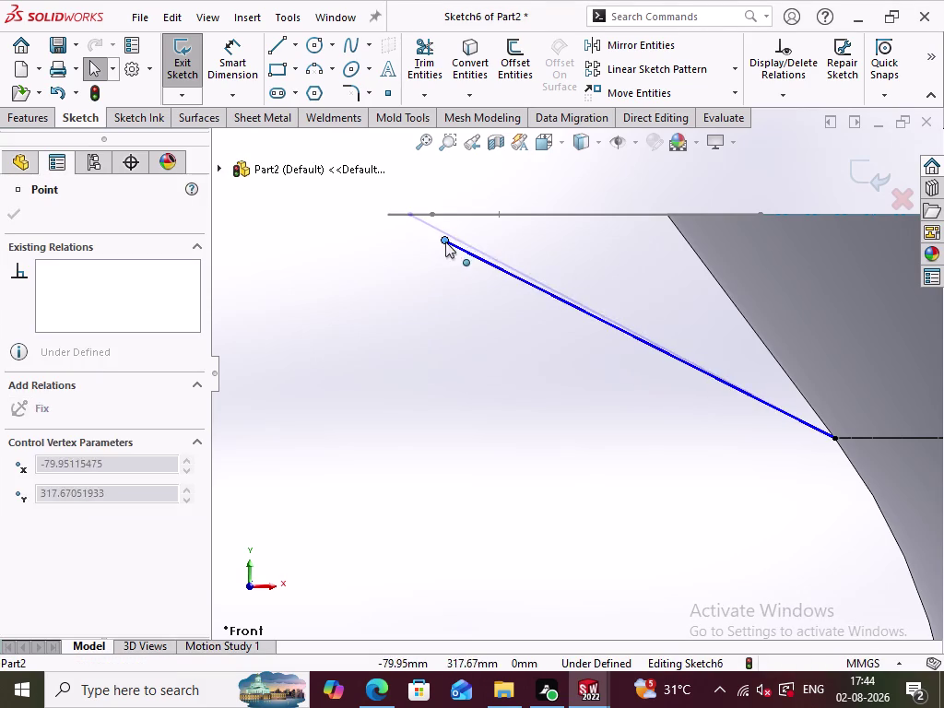
drag(444, 240, 447, 243)
click(434, 336)
click(446, 247)
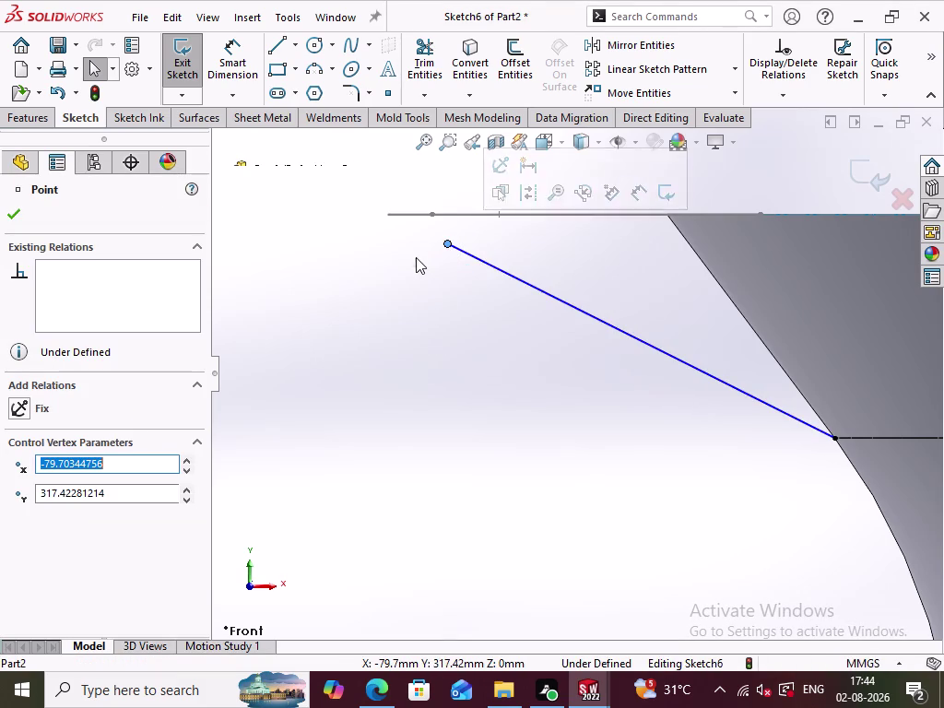
middle_drag(407, 243, 407, 287)
Try selecting the profile tip with the guide endpoint to make them coincident.
scroll(down, 3)
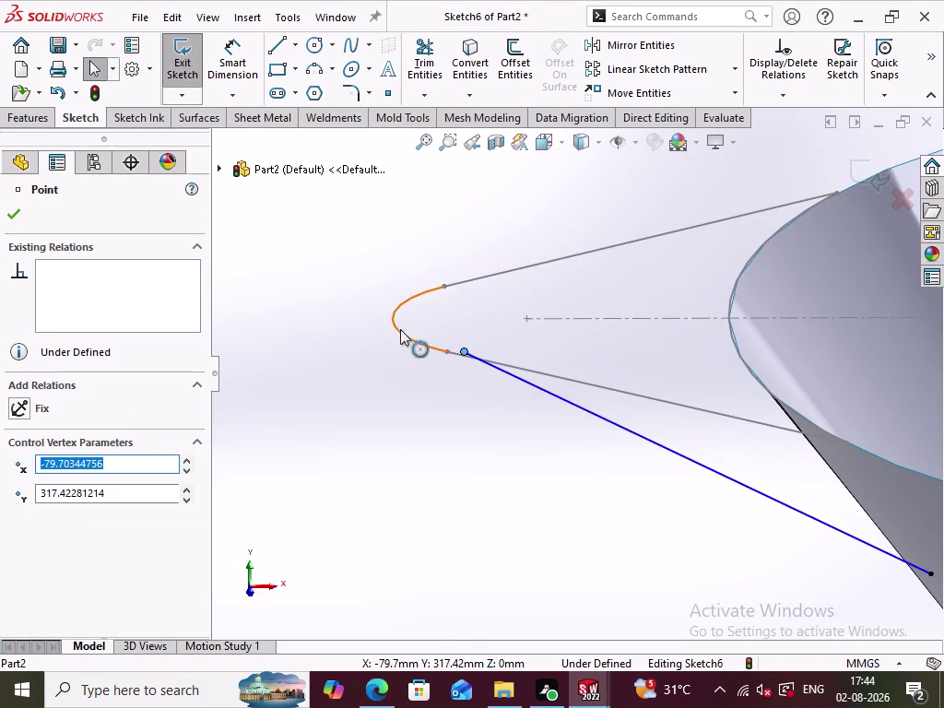
click(393, 318)
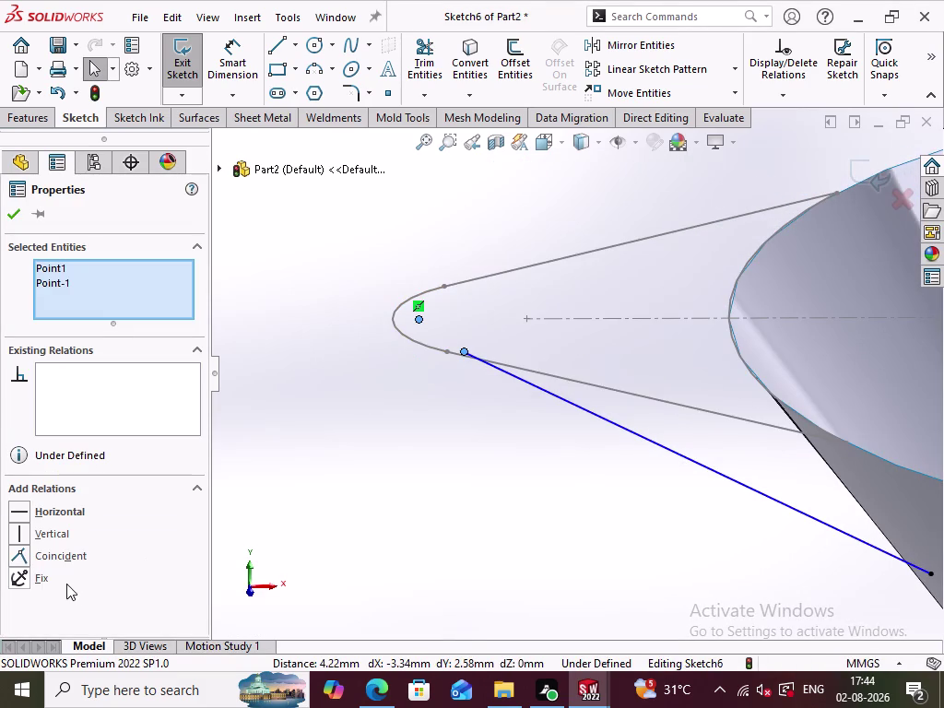
click(65, 557)
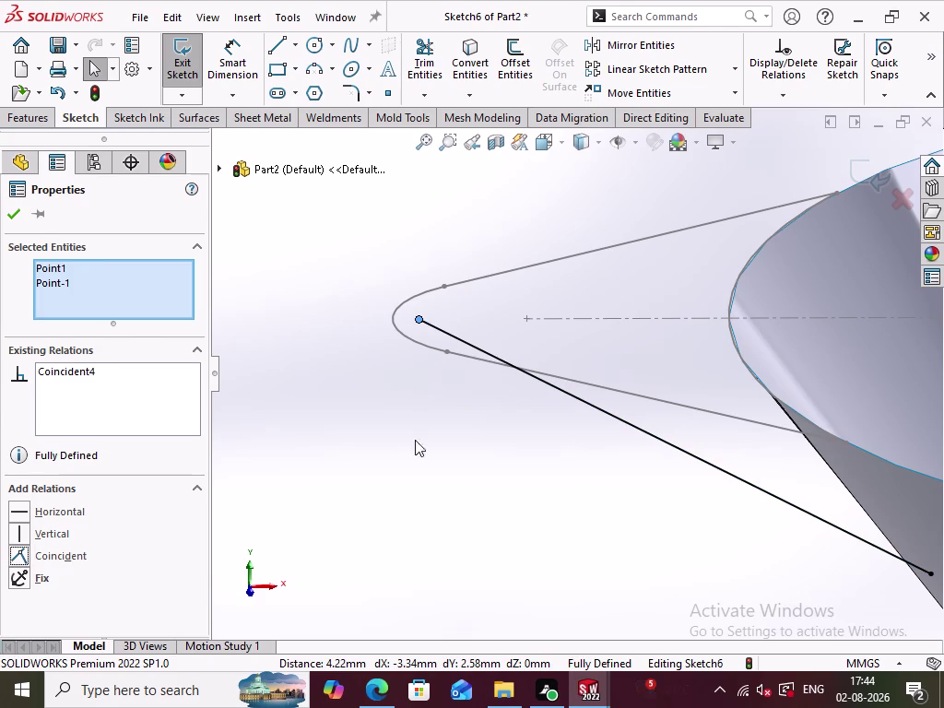
click(439, 431)
click(420, 318)
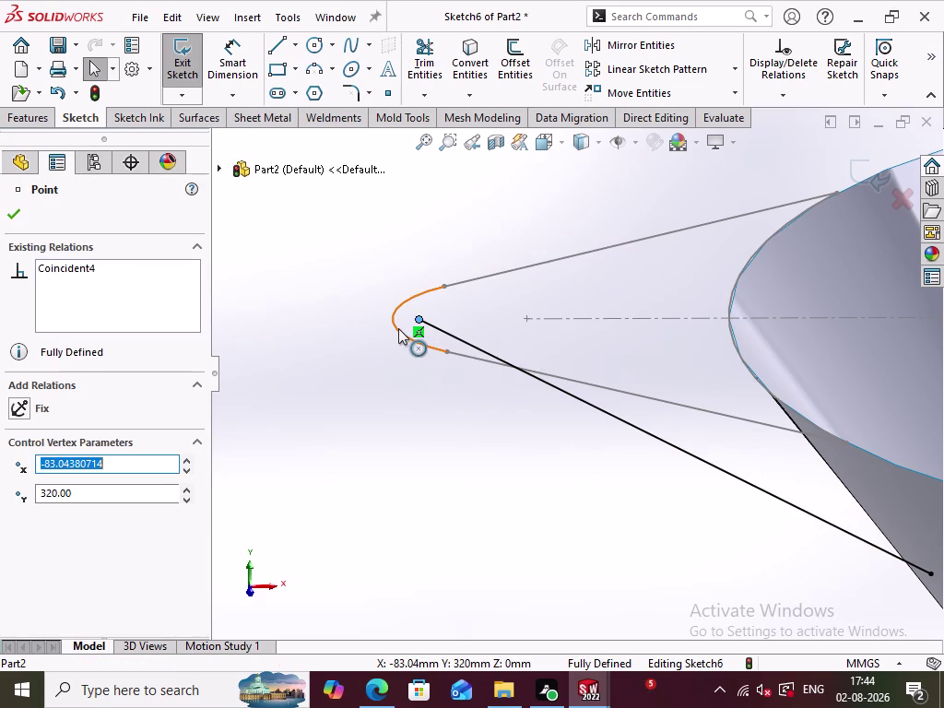
double_click(392, 320)
click(354, 408)
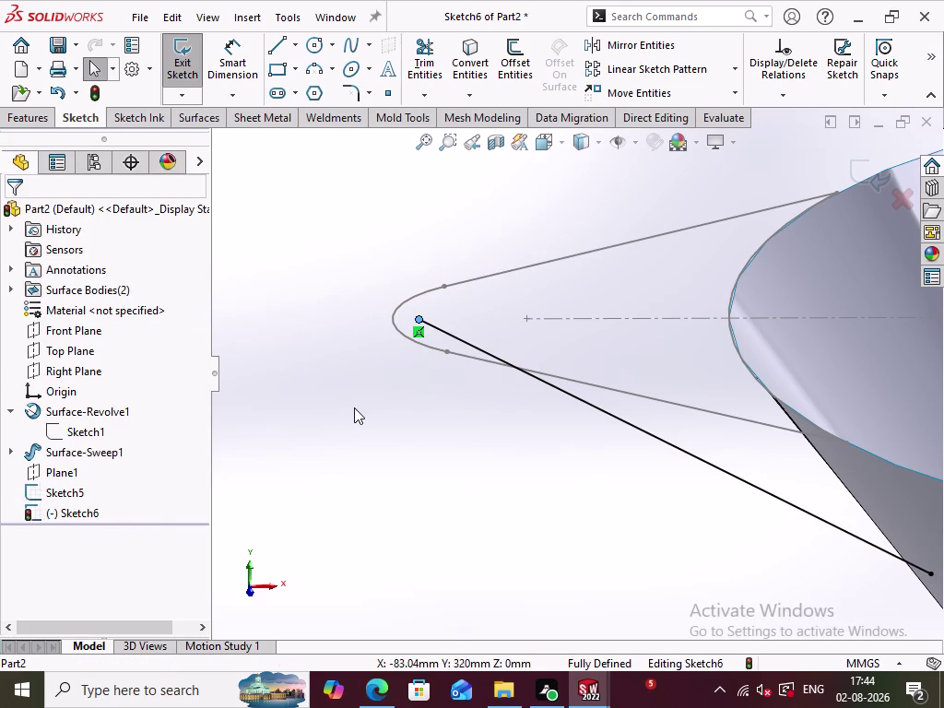
click(418, 318)
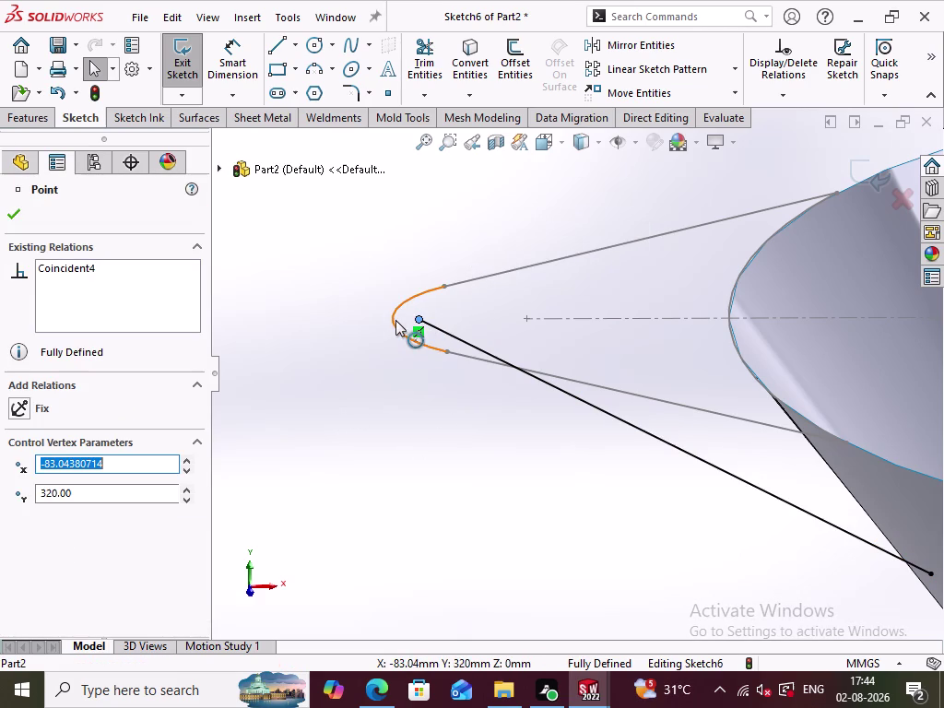
click(392, 316)
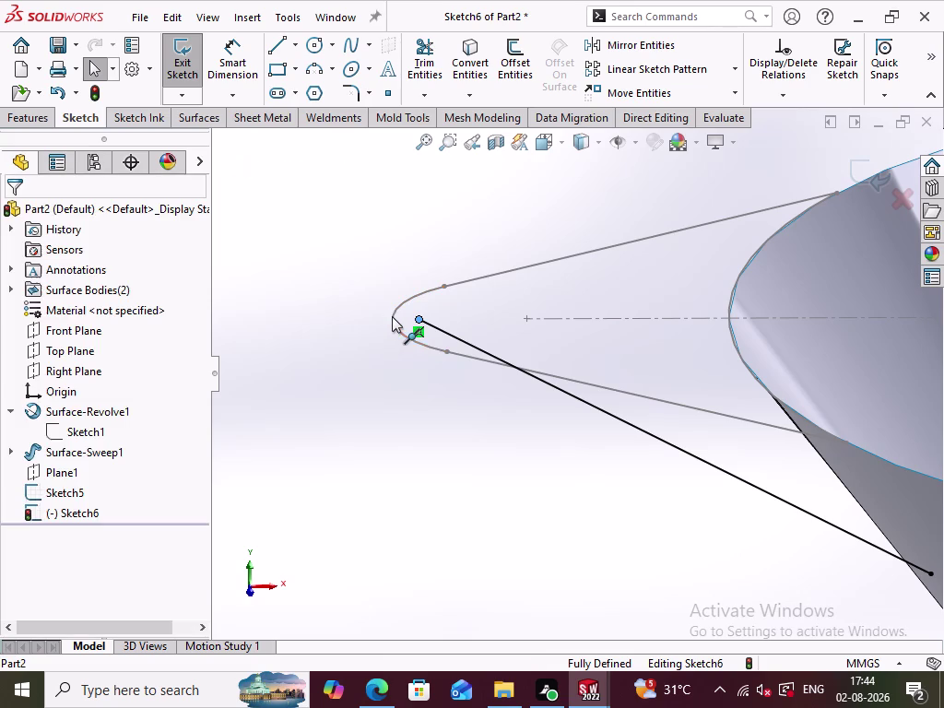
click(363, 412)
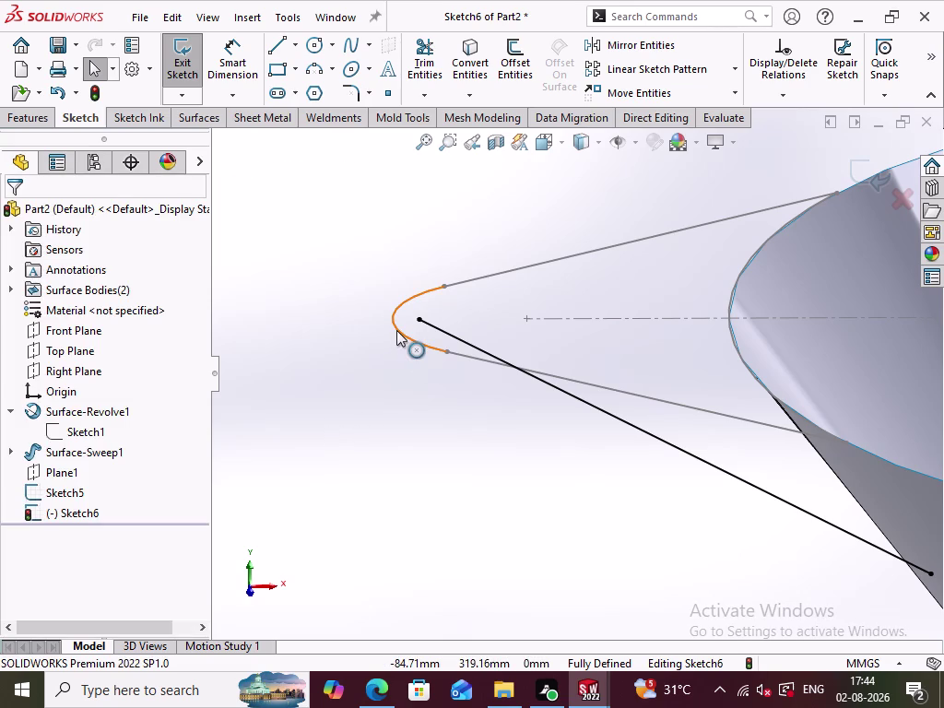
click(393, 318)
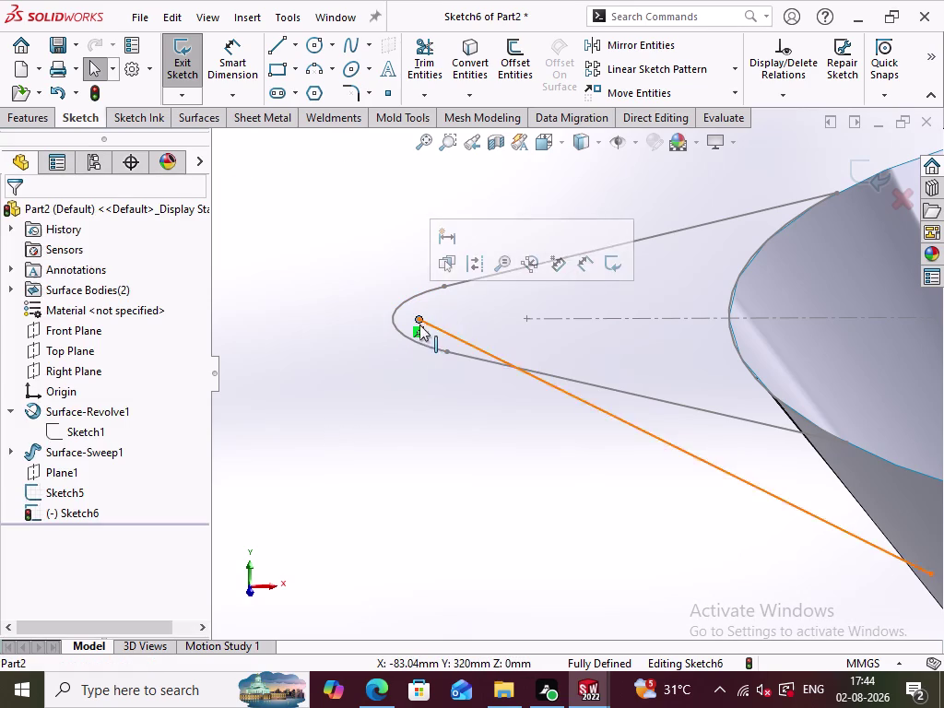
Select the guide line's endpoint and remove its coincident relation.
click(418, 316)
click(351, 435)
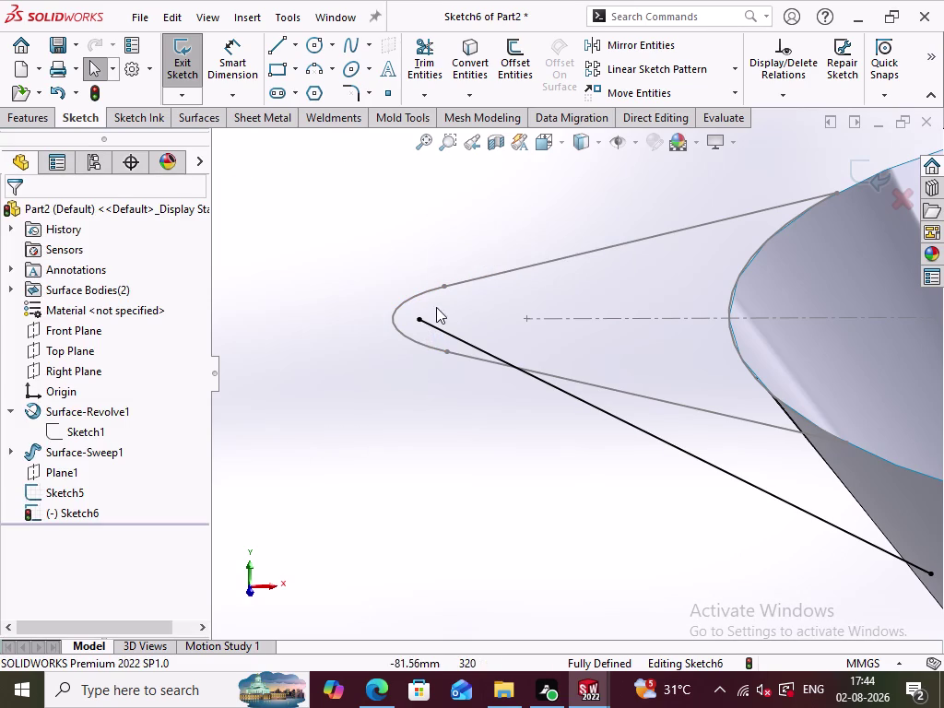
click(416, 321)
right_click(416, 331)
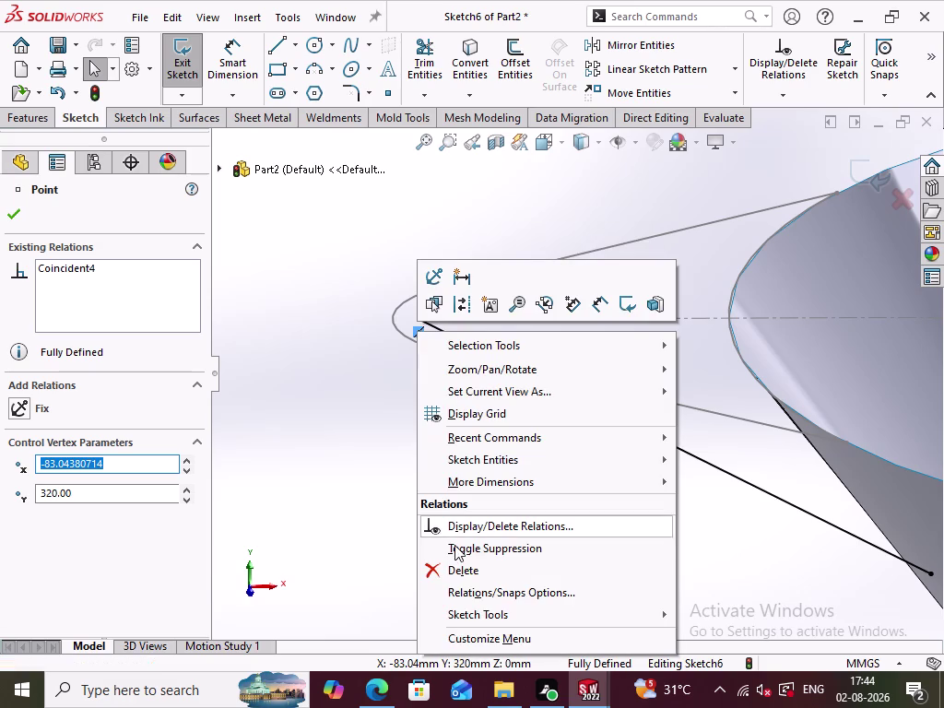
click(458, 565)
click(429, 442)
click(418, 323)
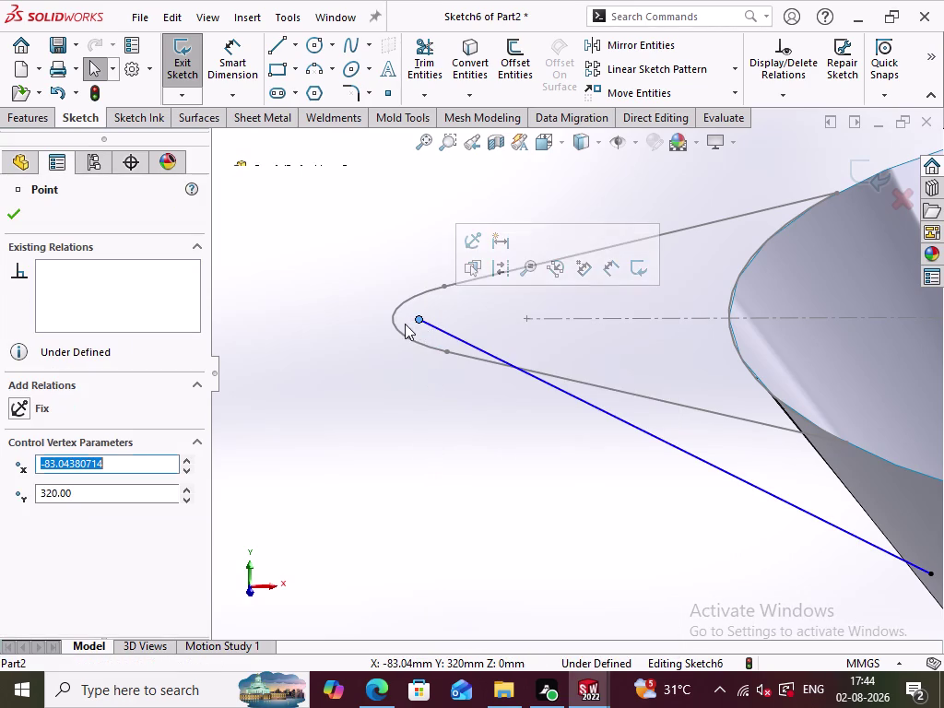
click(392, 318)
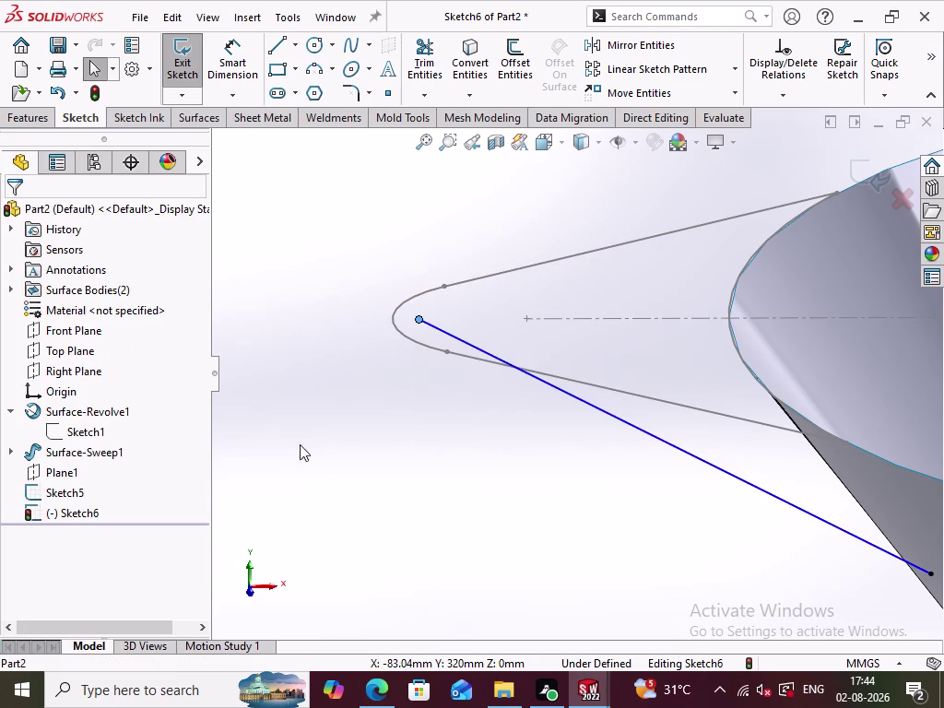
click(342, 425)
Drag the line's far end onto the spout tip arc and check it from another angle.
middle_drag(594, 443, 583, 384)
click(574, 456)
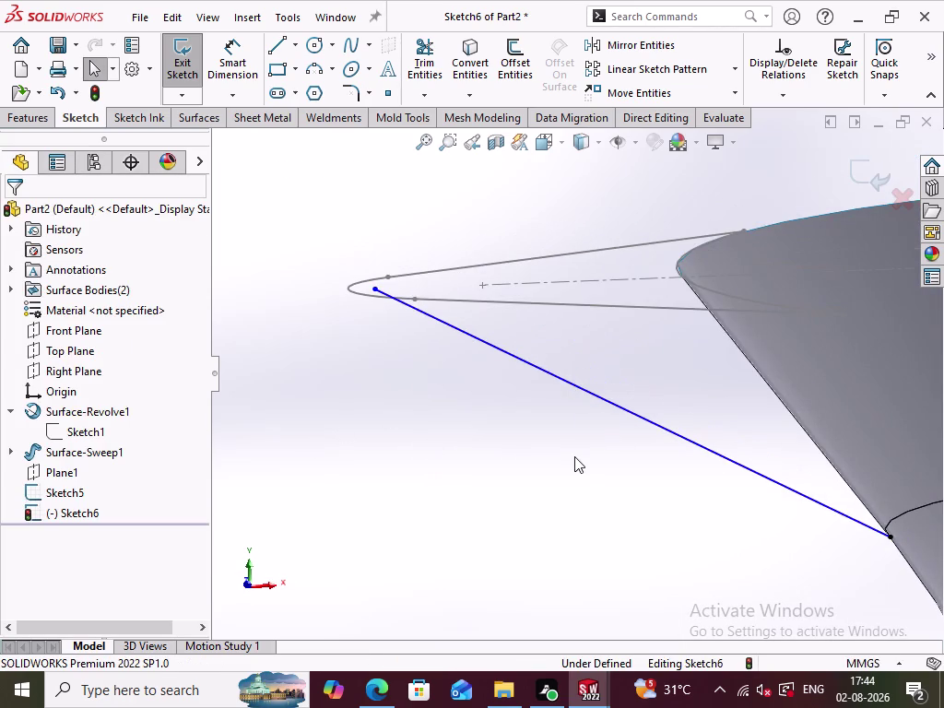
drag(375, 289, 343, 302)
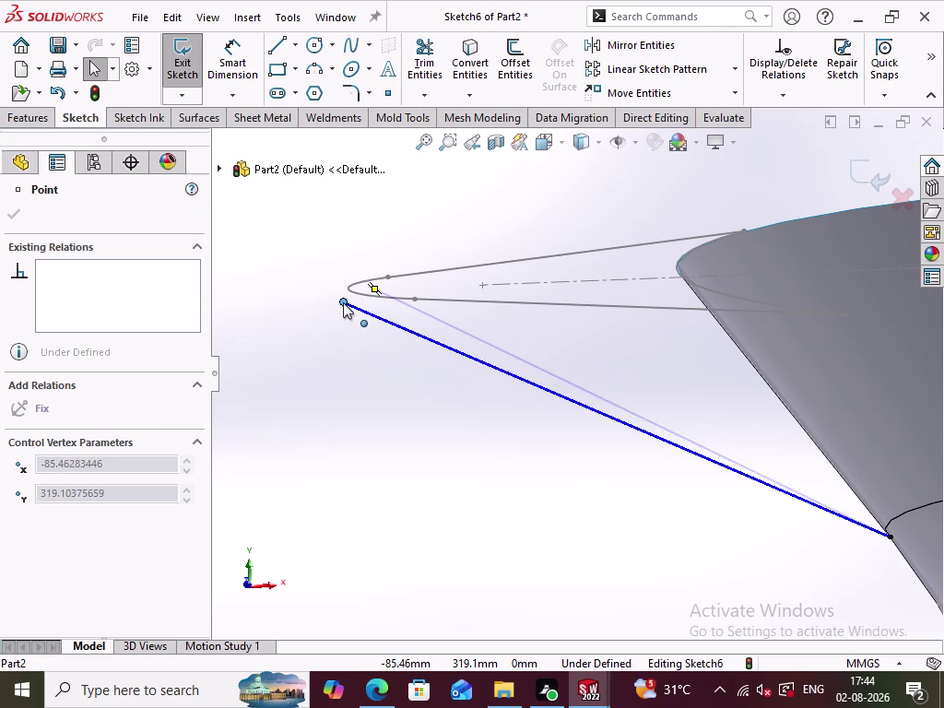
drag(343, 302, 346, 289)
click(387, 352)
middle_drag(387, 353, 387, 409)
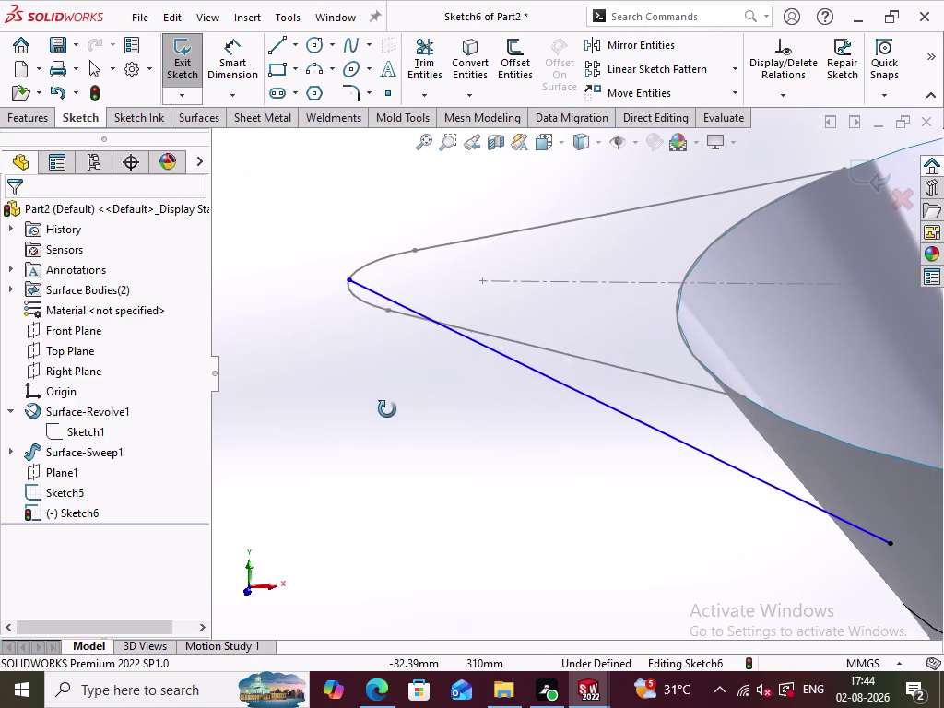
middle_drag(387, 409, 387, 410)
Select the line end point and tip arc and add a Pierce relation.
click(389, 410)
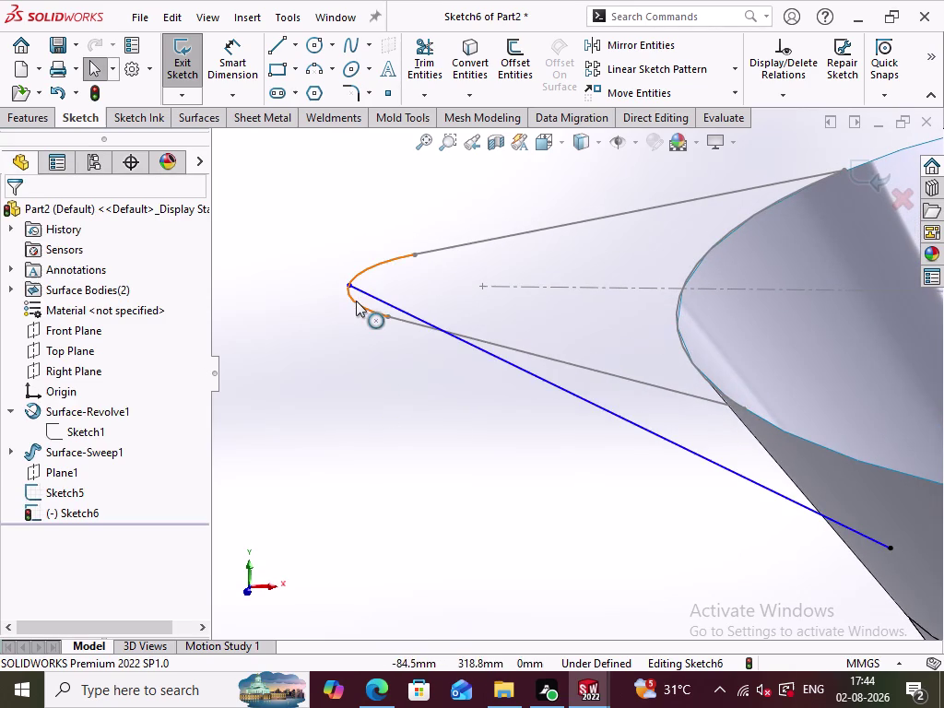
click(356, 301)
click(349, 285)
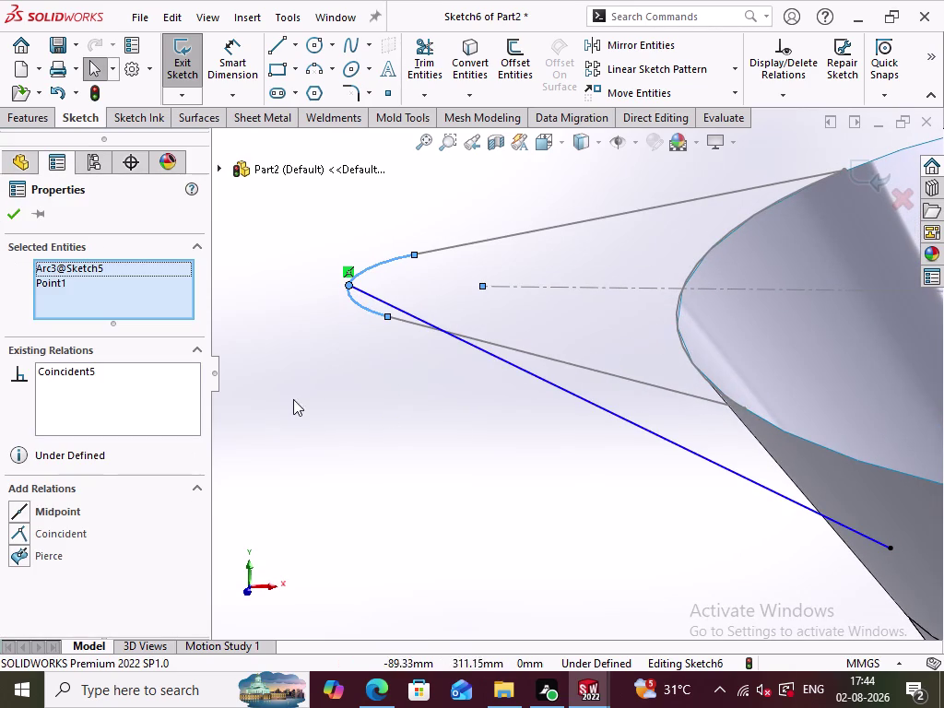
click(54, 559)
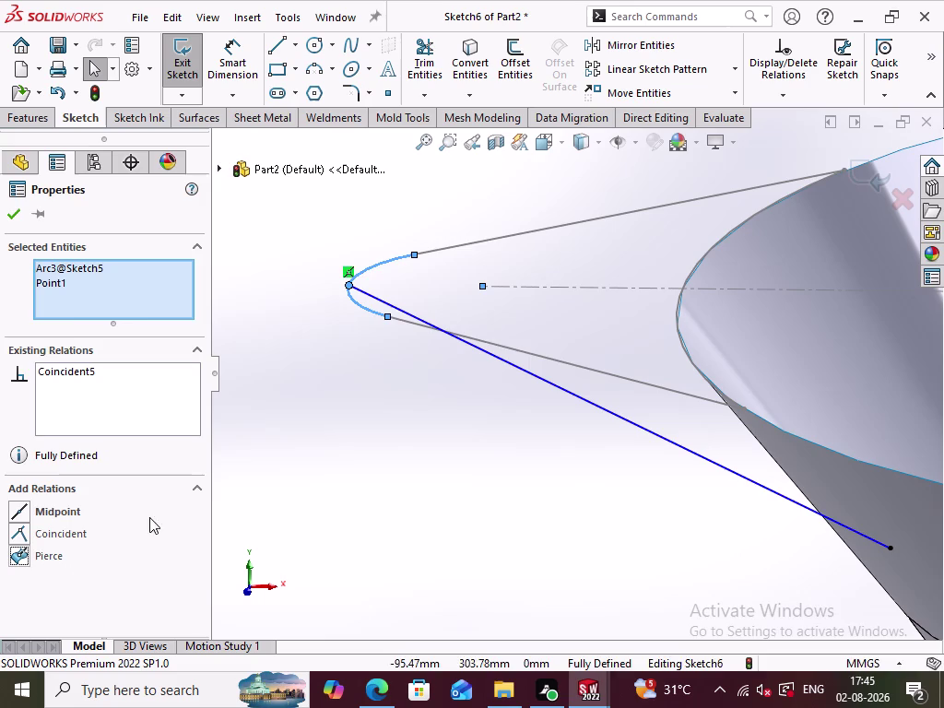
click(303, 473)
scroll(up, 3)
scroll(up, 3)
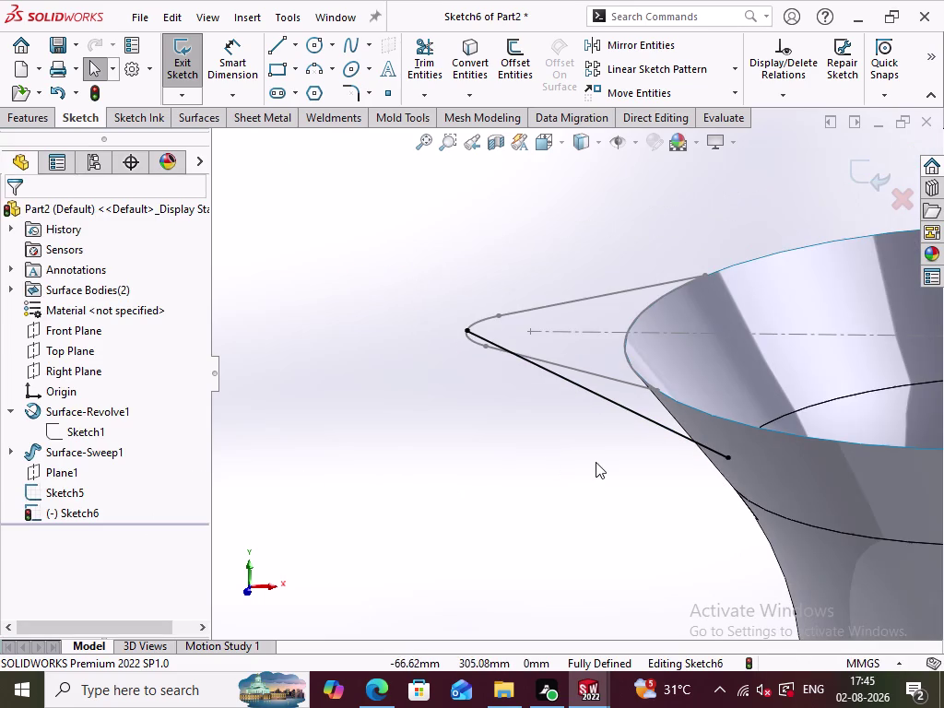
In Front view, convert the body's flared rim edge into Sketch6.
click(572, 453)
middle_drag(605, 457, 608, 417)
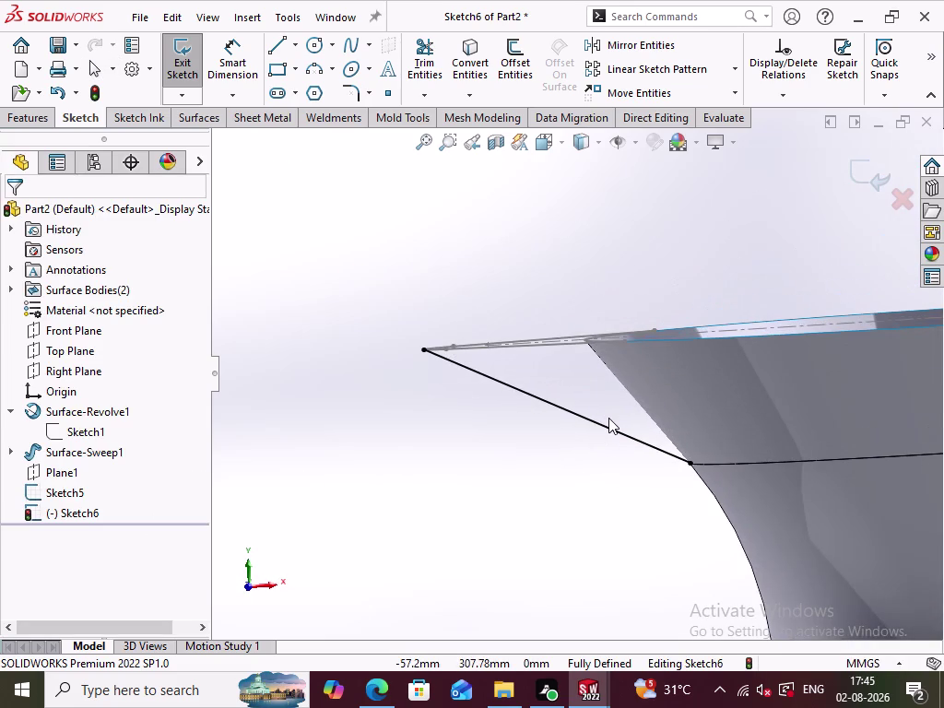
key(ctrl+1)
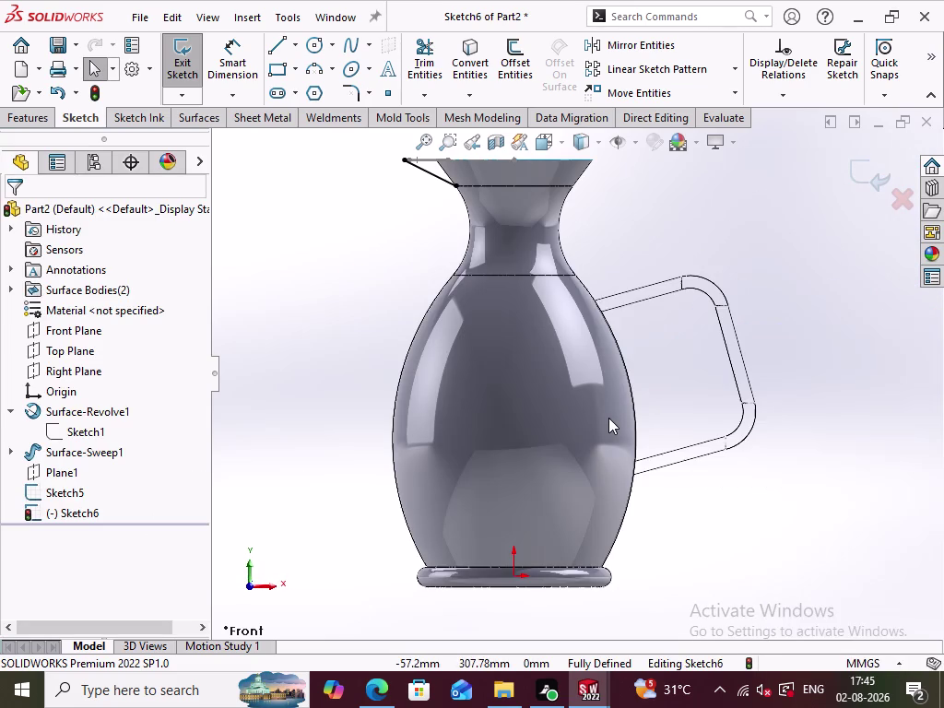
scroll(down, 3)
scroll(up, 3)
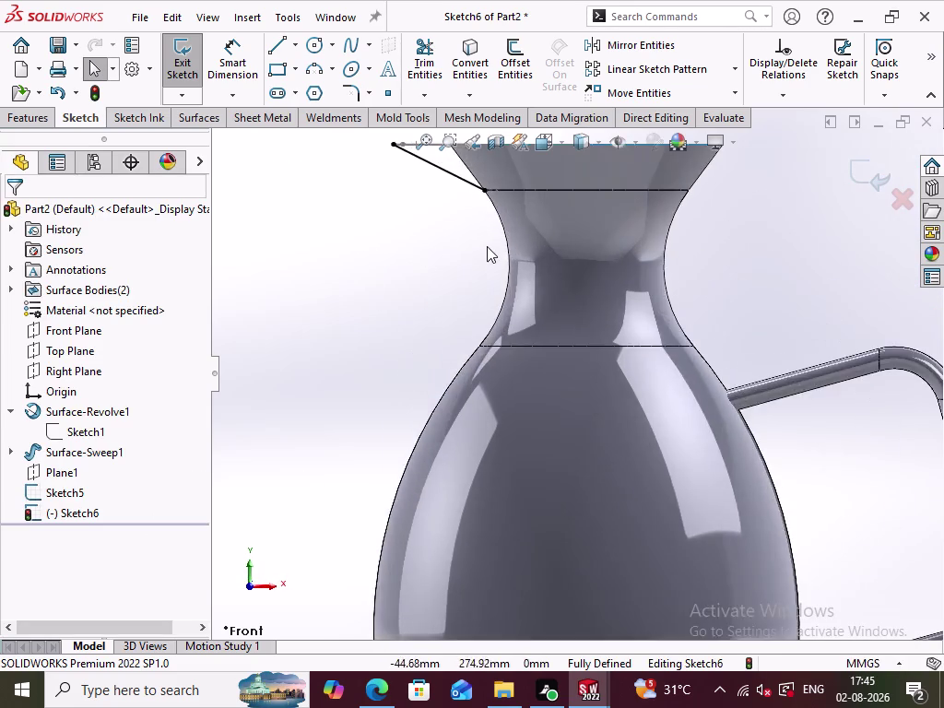
scroll(up, 3)
scroll(down, 3)
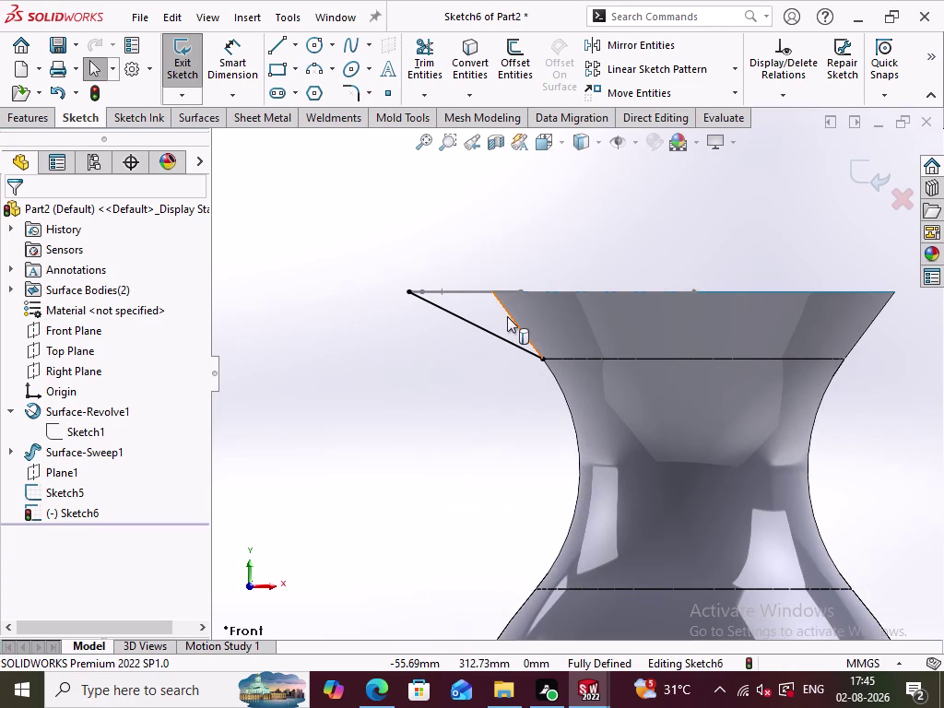
click(507, 316)
click(478, 61)
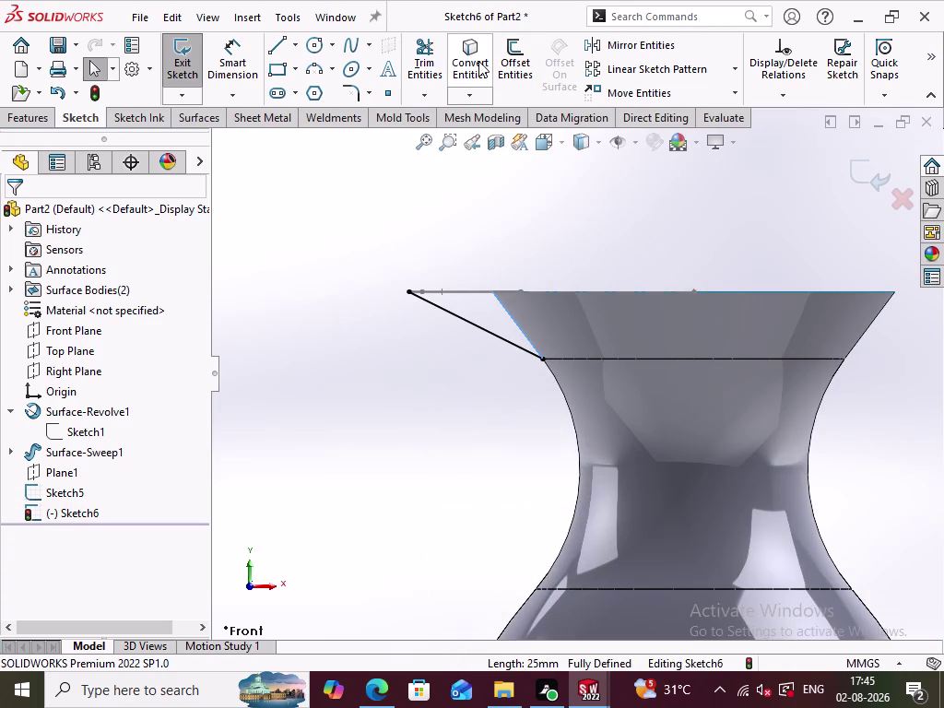
Orbit around the jug neck and view the spout from above.
click(456, 387)
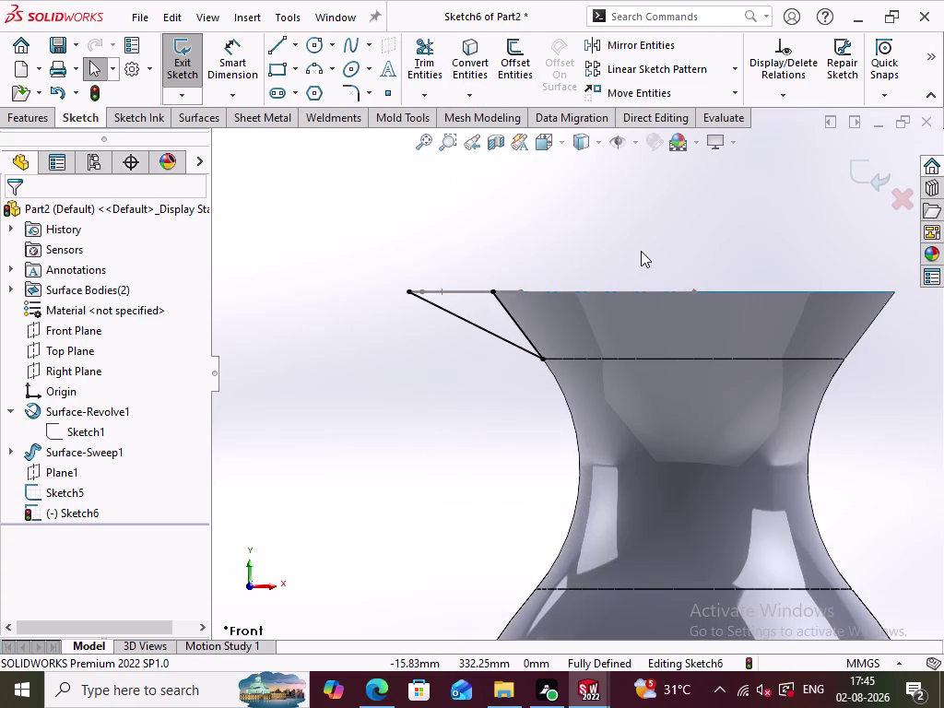
middle_drag(640, 250, 642, 252)
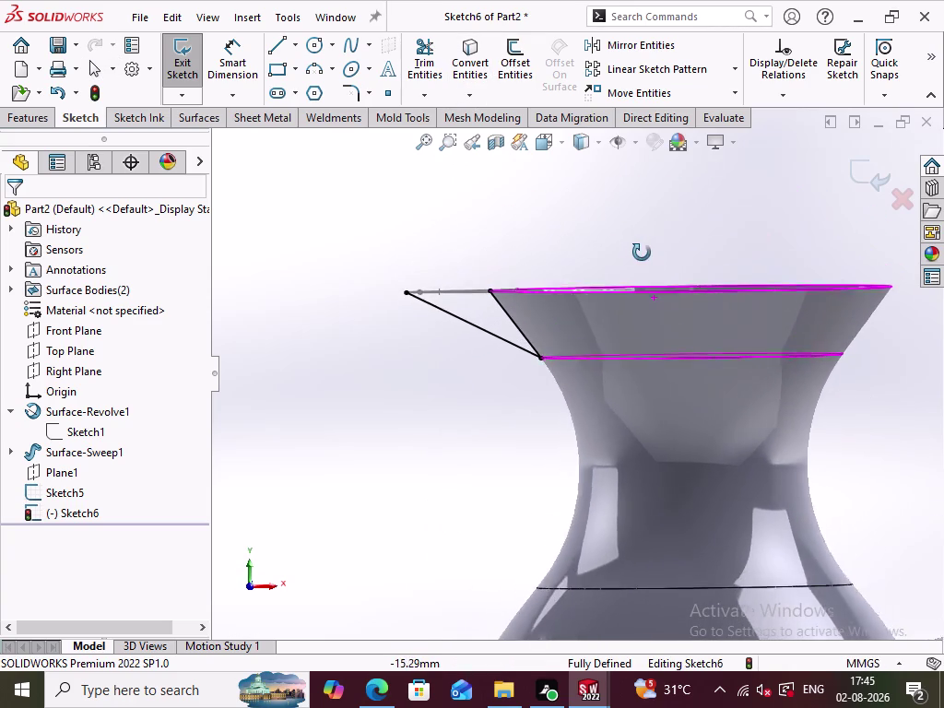
middle_drag(642, 253, 646, 240)
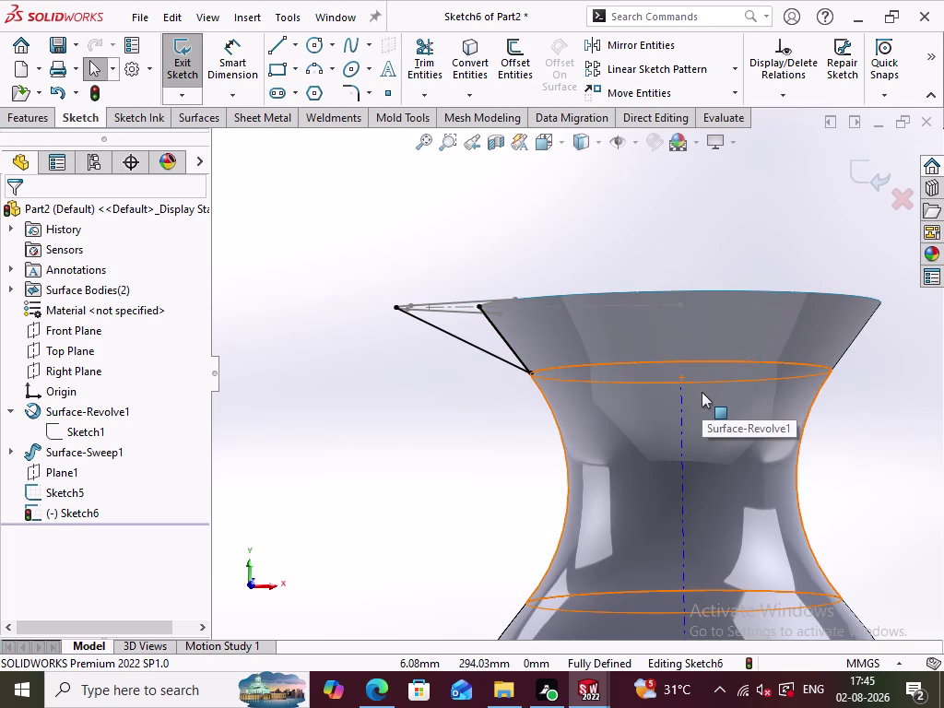
key(ctrl+1)
scroll(up, 3)
scroll(down, 3)
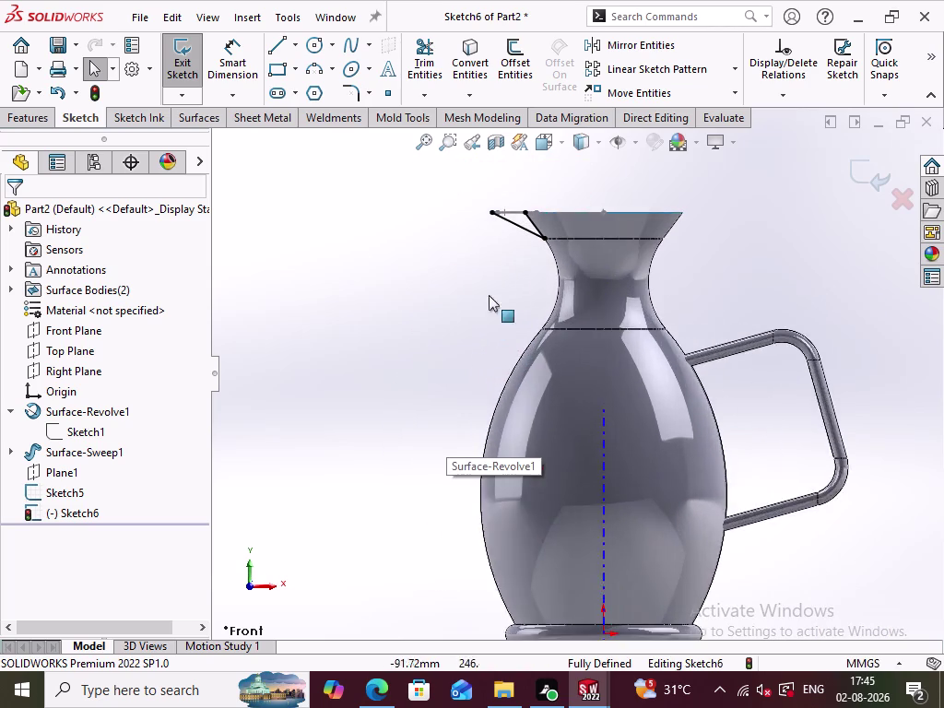
scroll(down, 3)
middle_drag(514, 296, 541, 404)
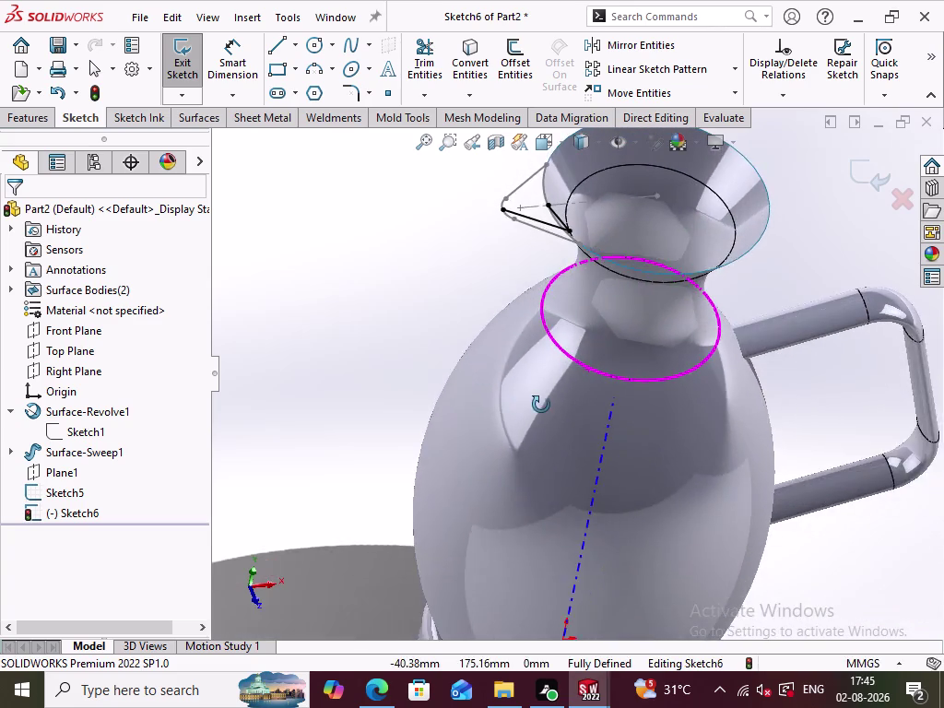
middle_drag(541, 405, 498, 431)
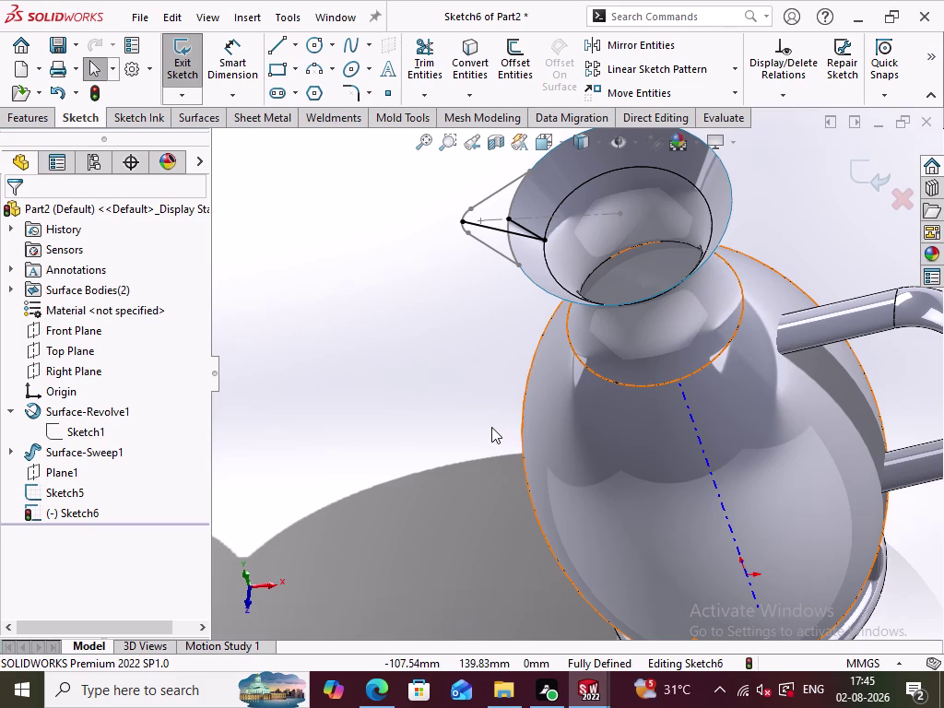
Back in Front view, convert Sketch5's top spout line into Sketch6.
key(ctrl+1)
scroll(up, 3)
scroll(down, 3)
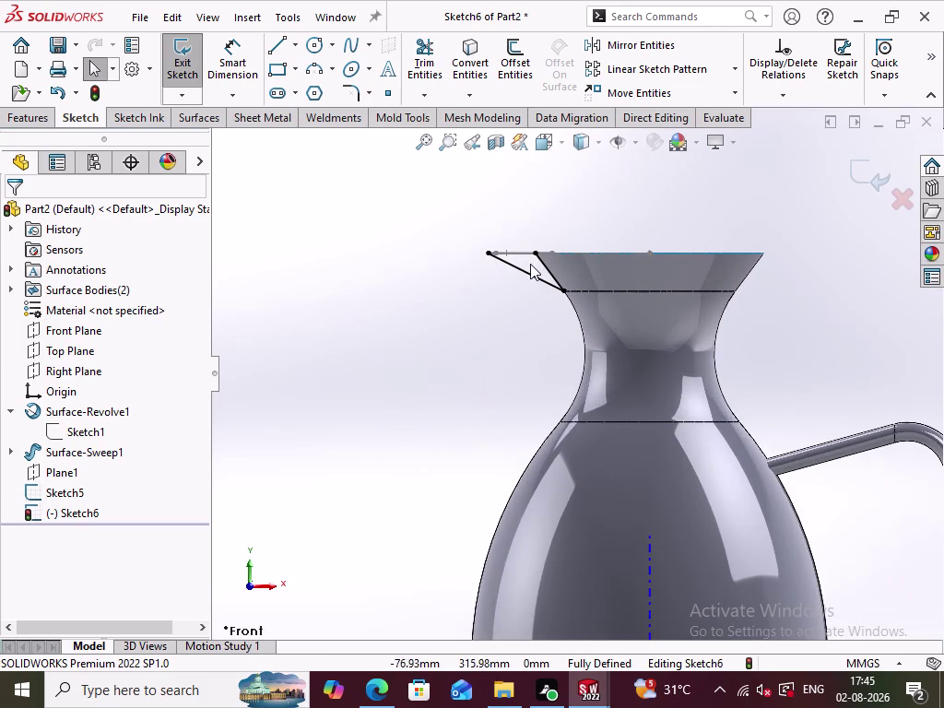
scroll(down, 3)
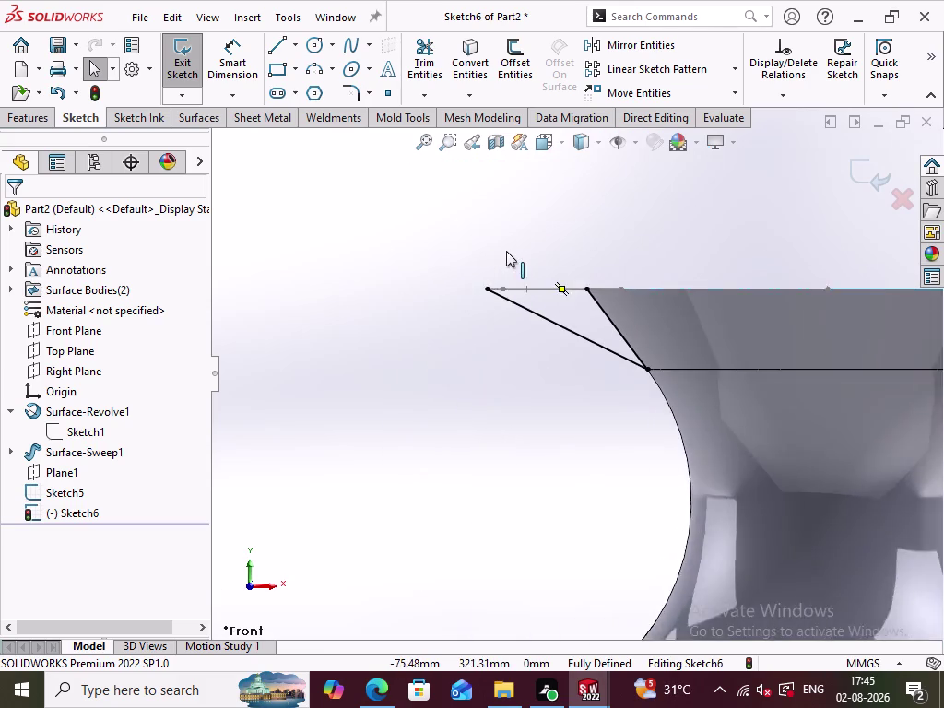
scroll(down, 3)
scroll(up, 3)
scroll(down, 3)
click(517, 349)
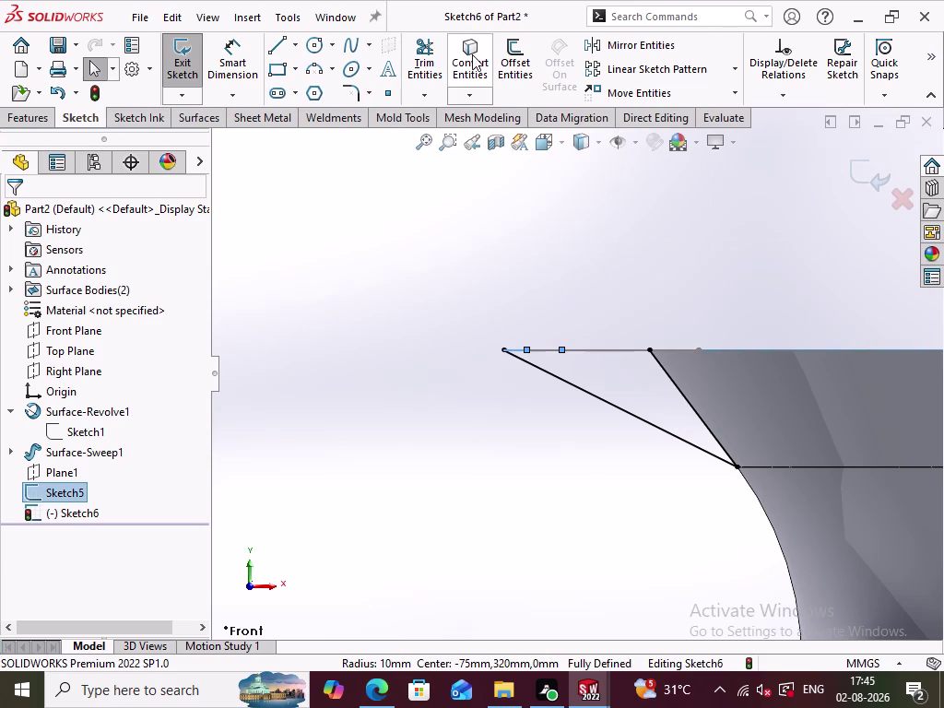
click(472, 54)
click(592, 346)
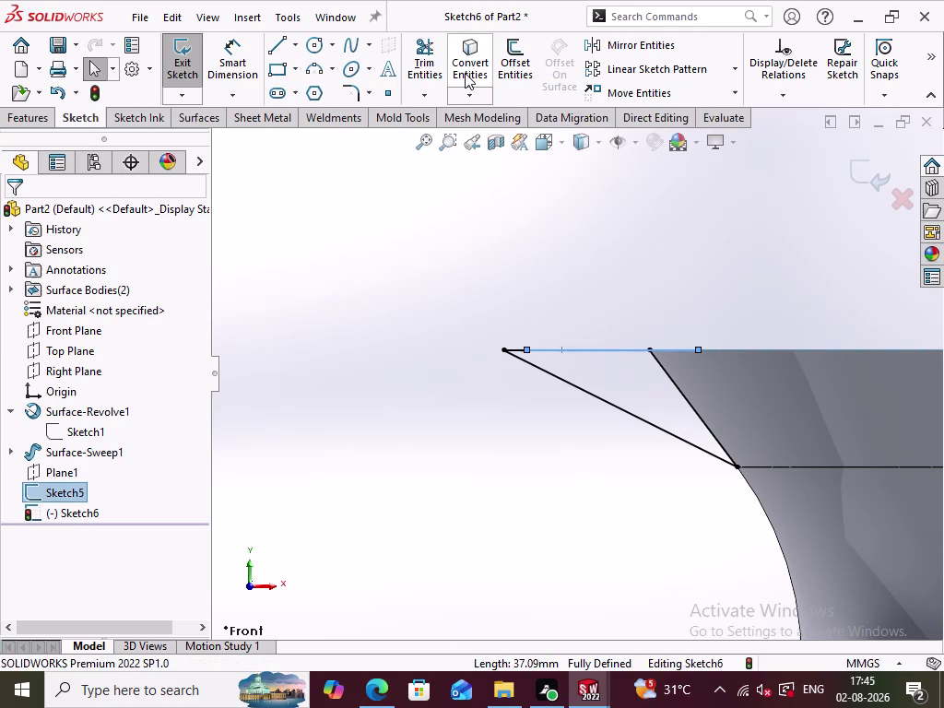
click(464, 73)
click(588, 243)
Trim the top line's overhang beyond the rim and exit Sketch6.
click(434, 67)
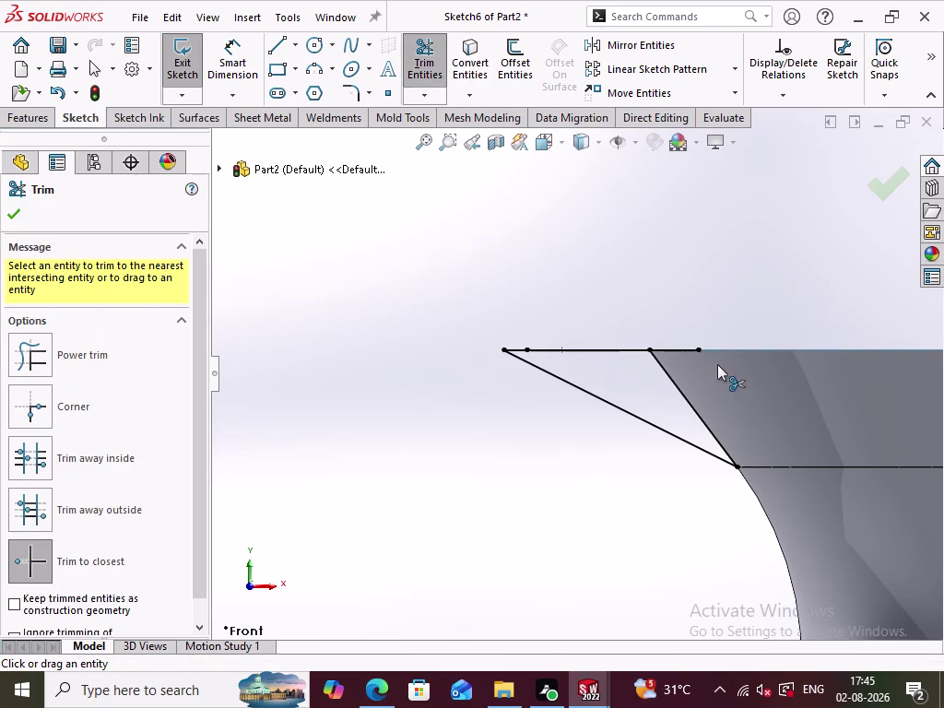
click(668, 350)
click(882, 188)
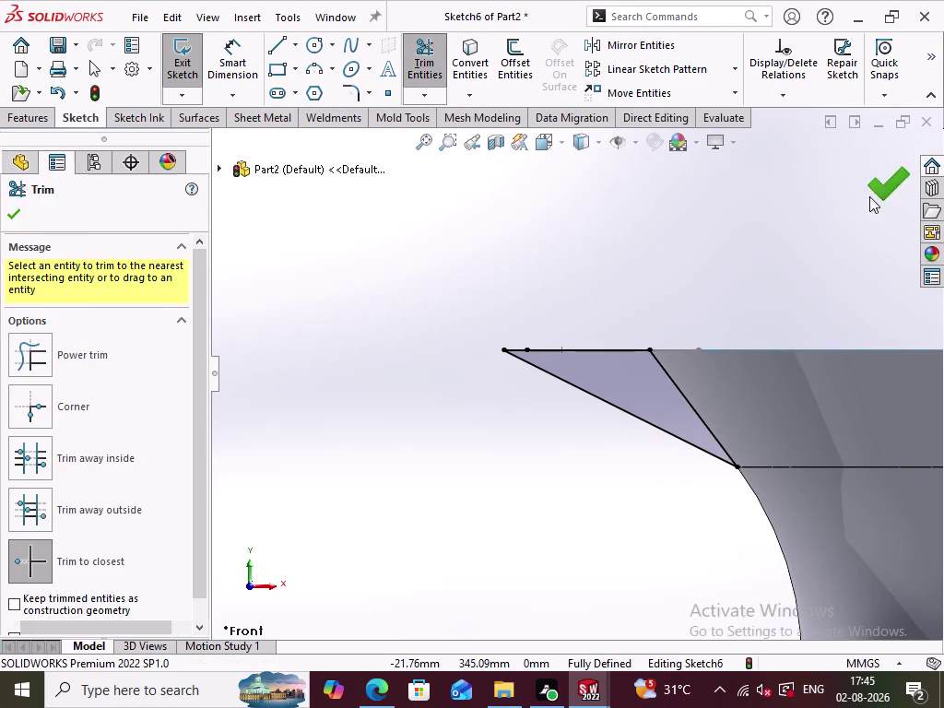
middle_drag(789, 232, 785, 292)
click(873, 176)
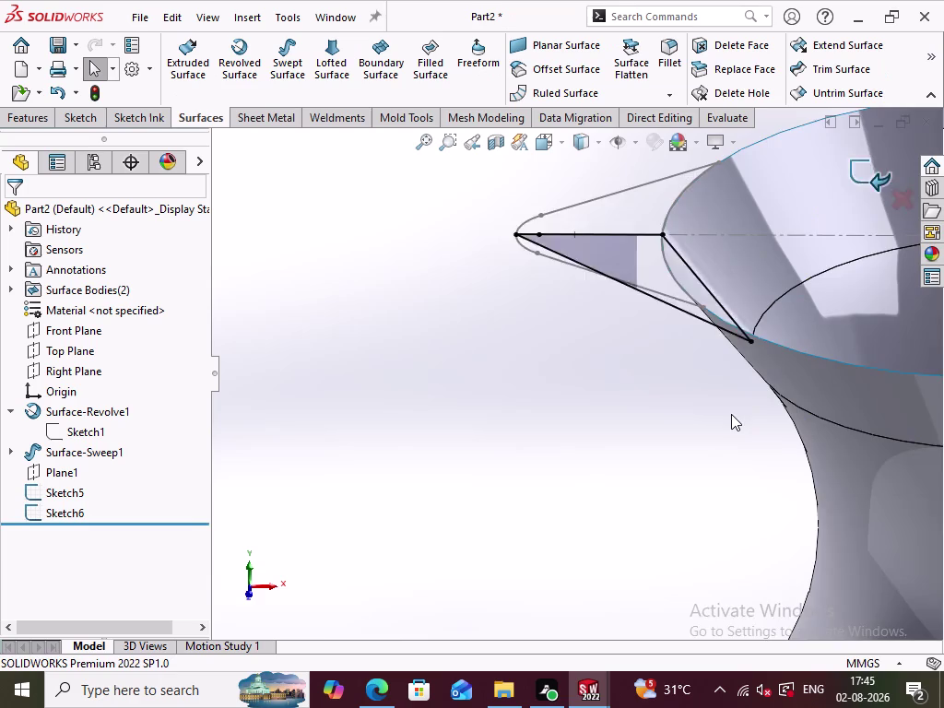
Look down into the jug mouth at the spout outline and start a lofted surface.
scroll(up, 3)
scroll(down, 3)
scroll(up, 3)
scroll(up, 3)
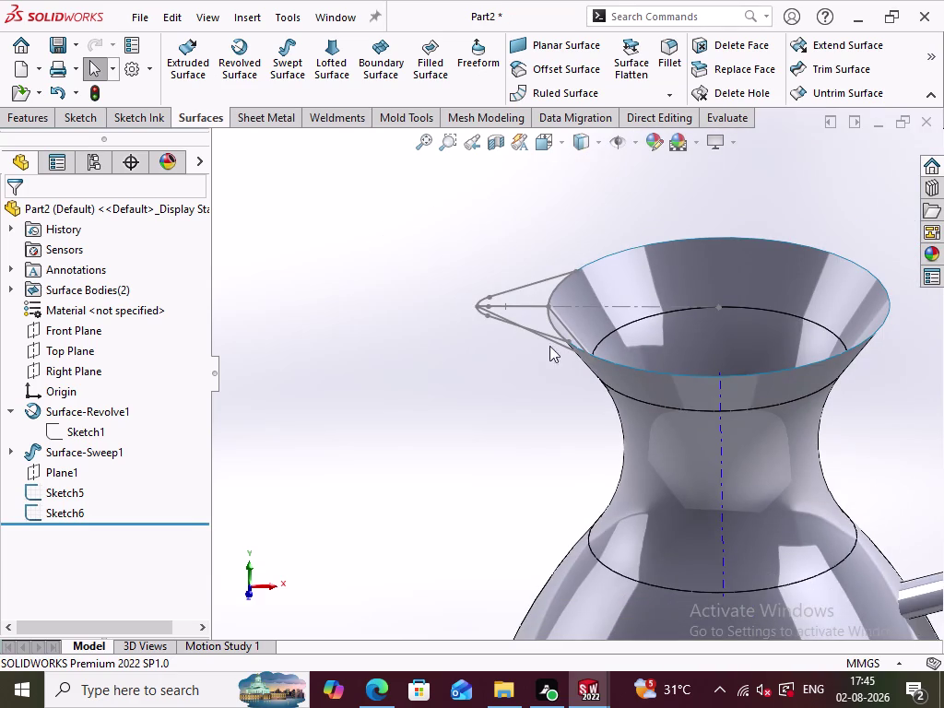
scroll(down, 3)
middle_drag(513, 393, 519, 454)
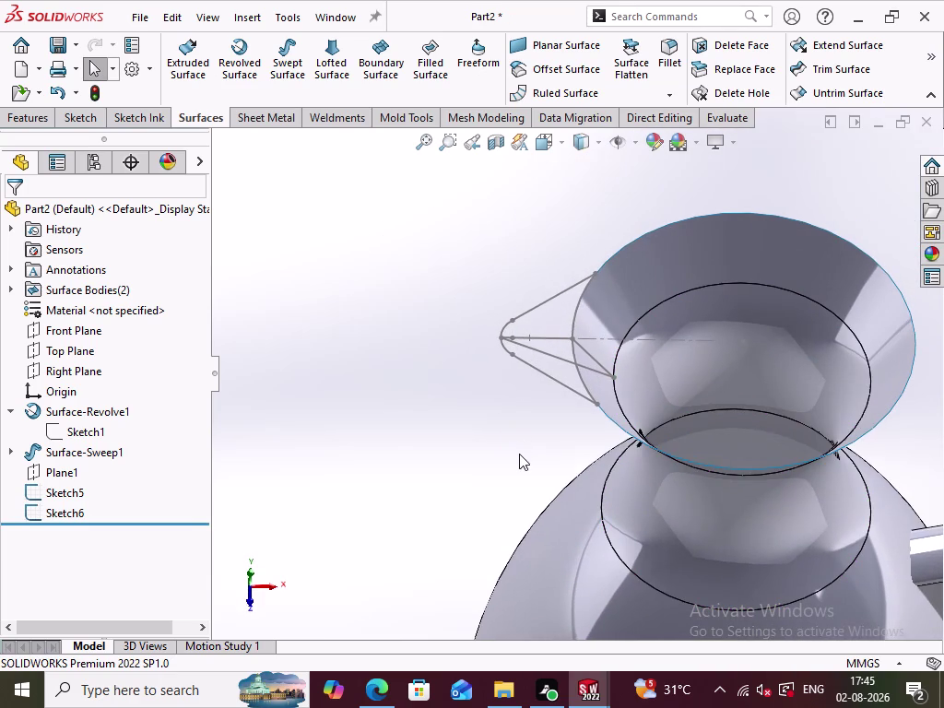
click(330, 59)
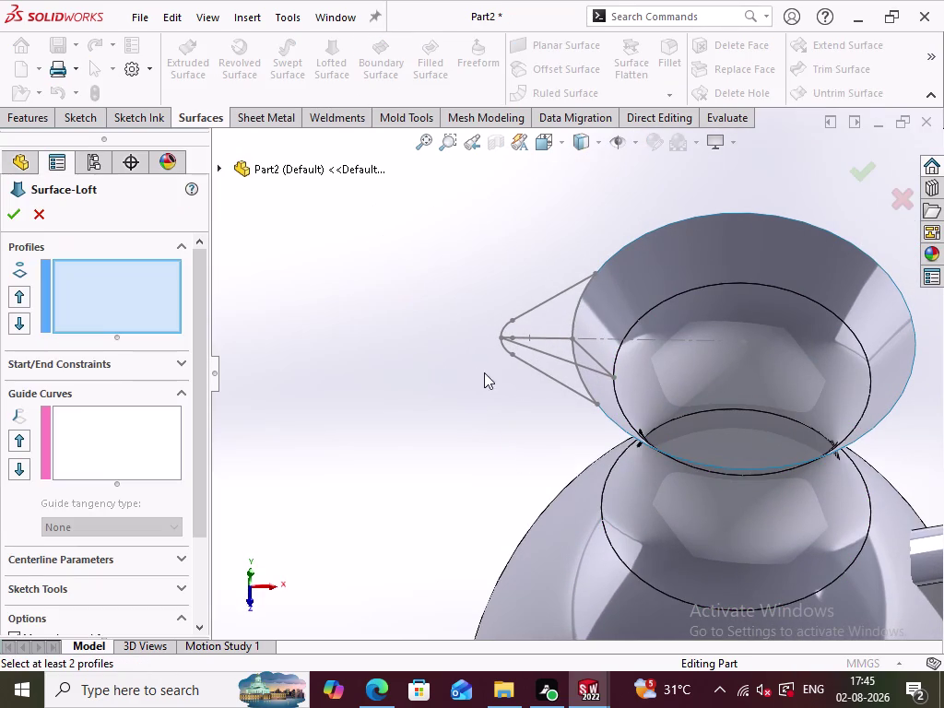
Pick Sketch5 and Sketch6 as loft profiles, then cancel without creating a surface.
click(536, 308)
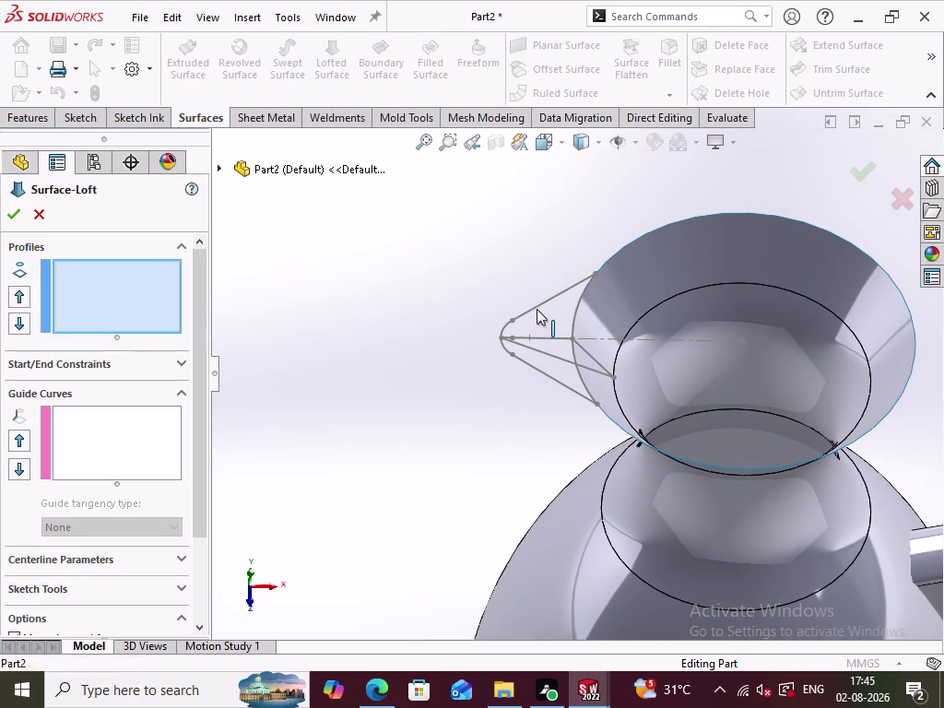
click(550, 356)
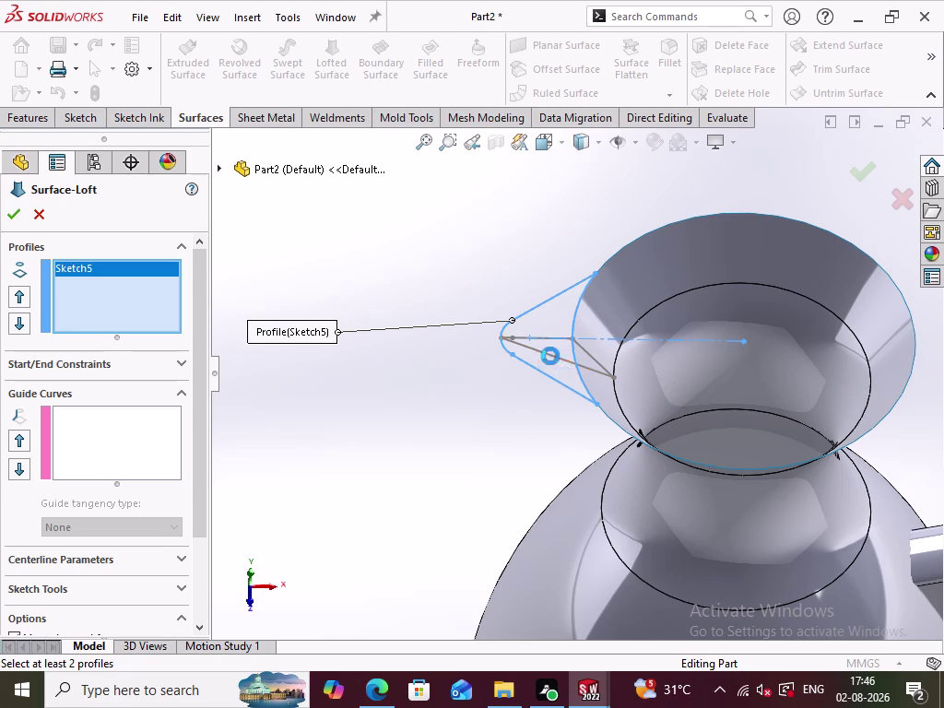
click(541, 337)
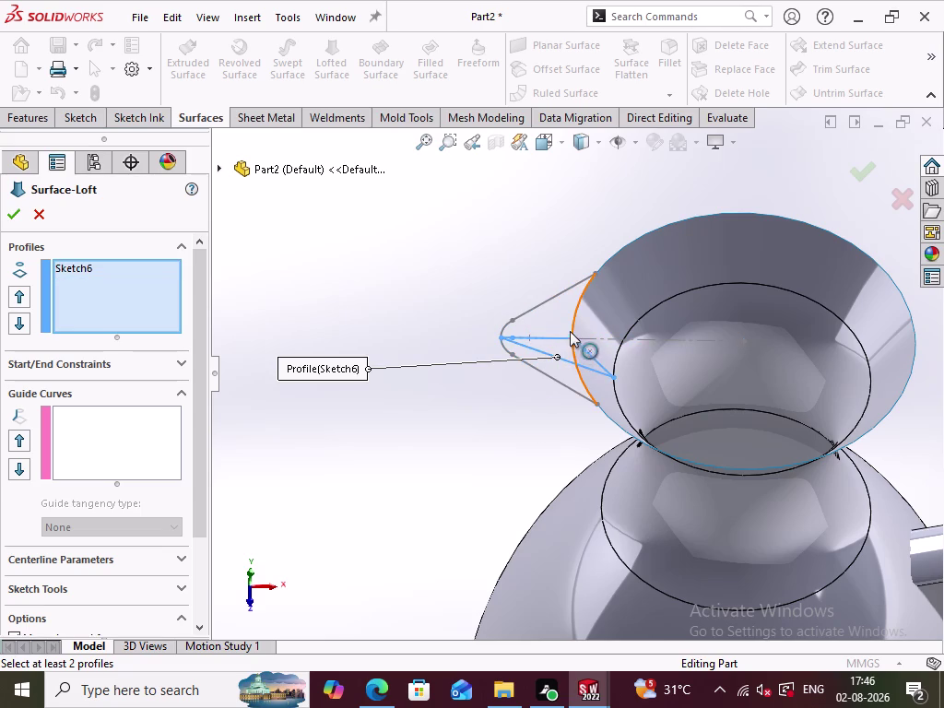
click(541, 339)
click(548, 303)
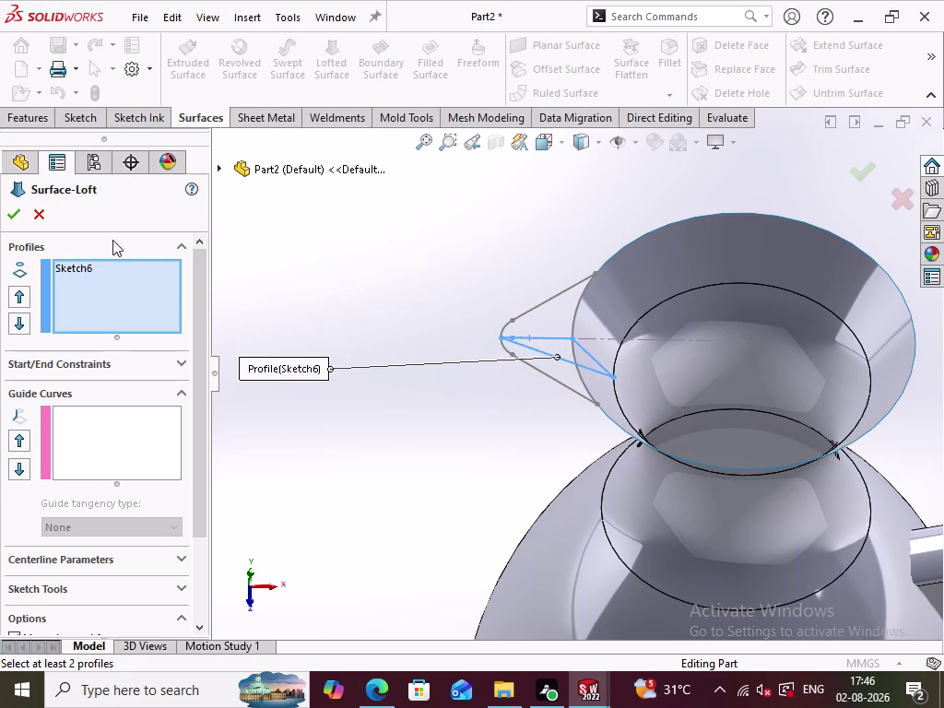
click(41, 209)
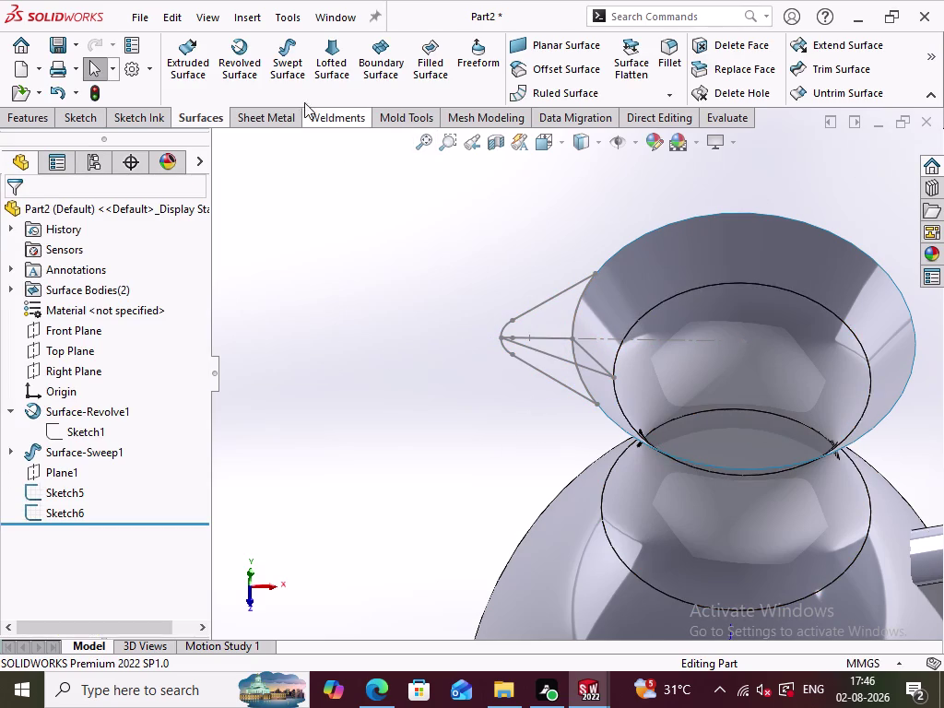
click(294, 82)
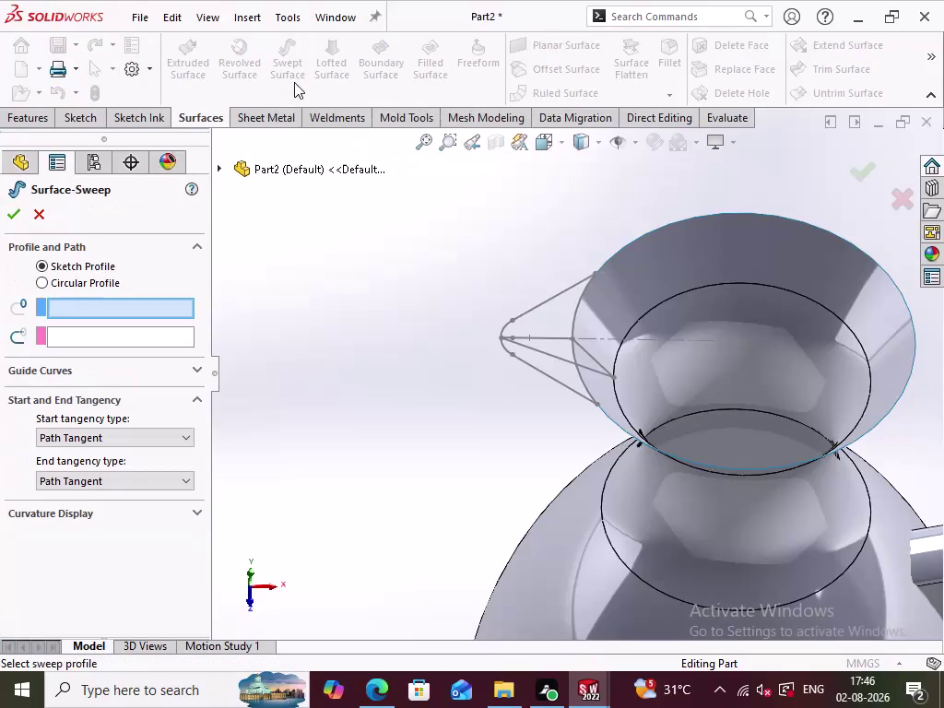
click(499, 342)
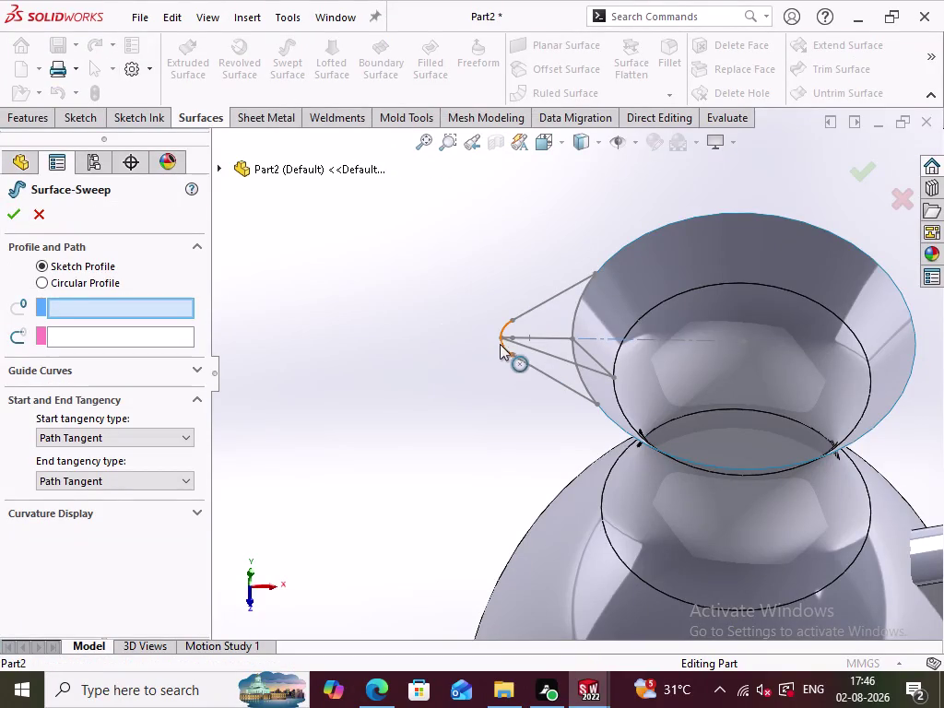
click(37, 217)
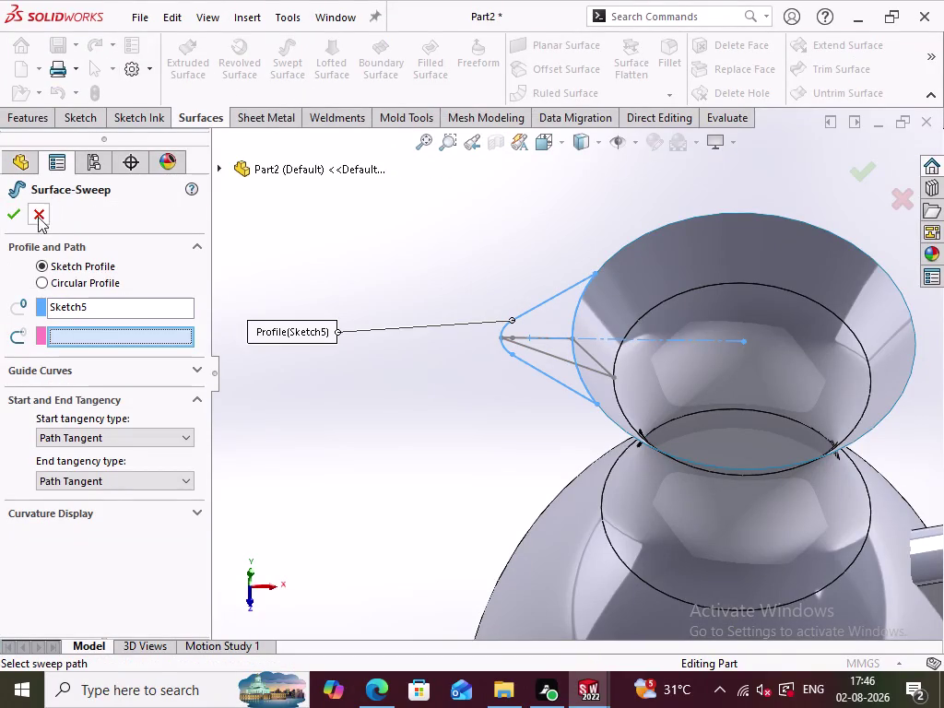
click(201, 66)
click(499, 342)
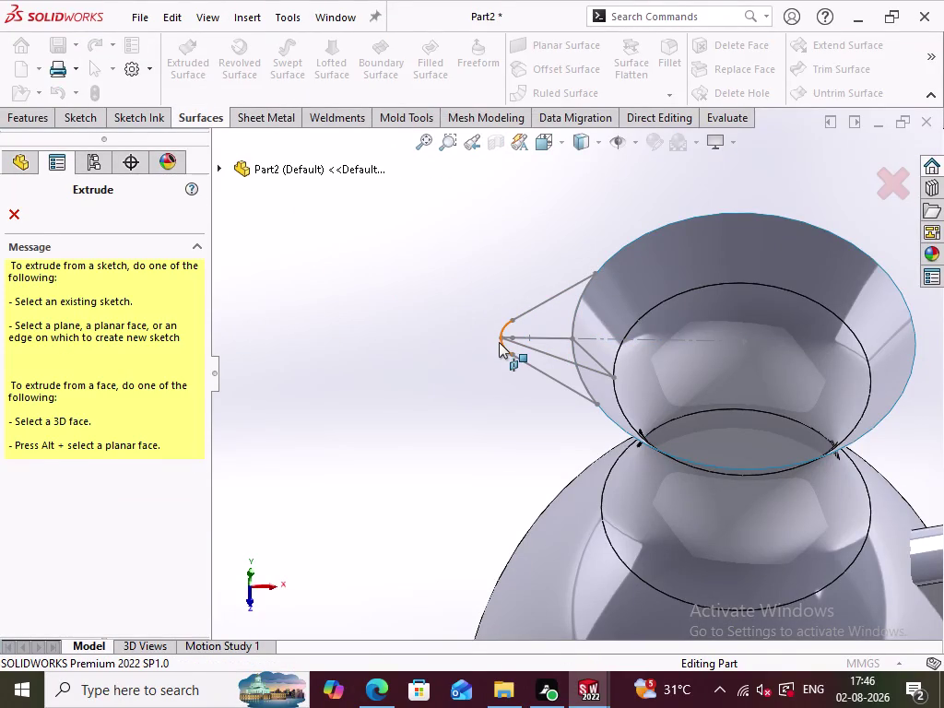
middle_drag(490, 395, 485, 337)
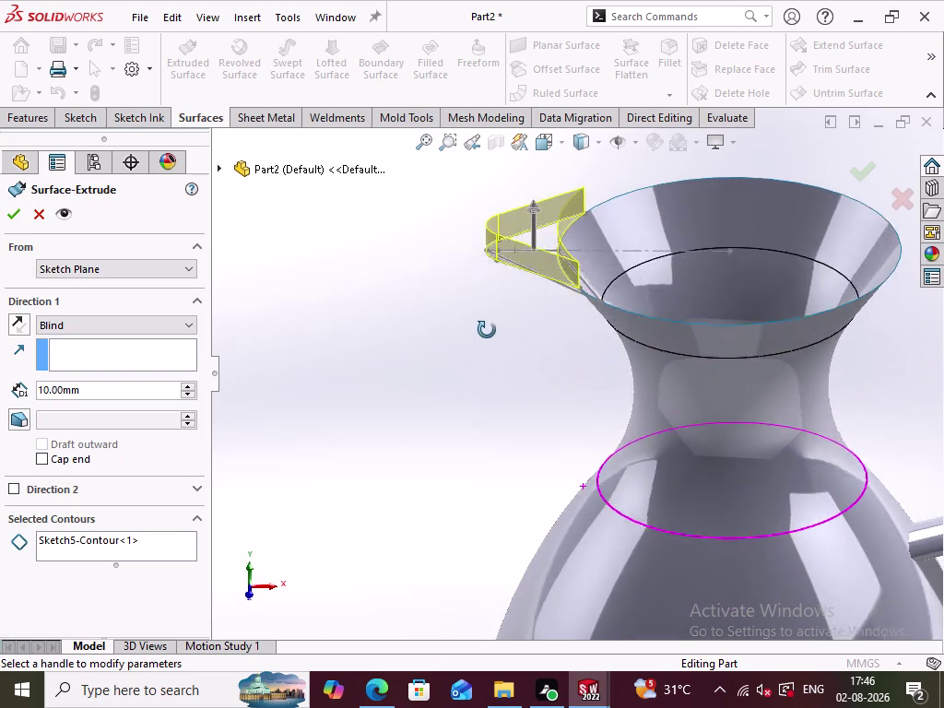
middle_drag(485, 336, 490, 313)
click(38, 210)
click(497, 326)
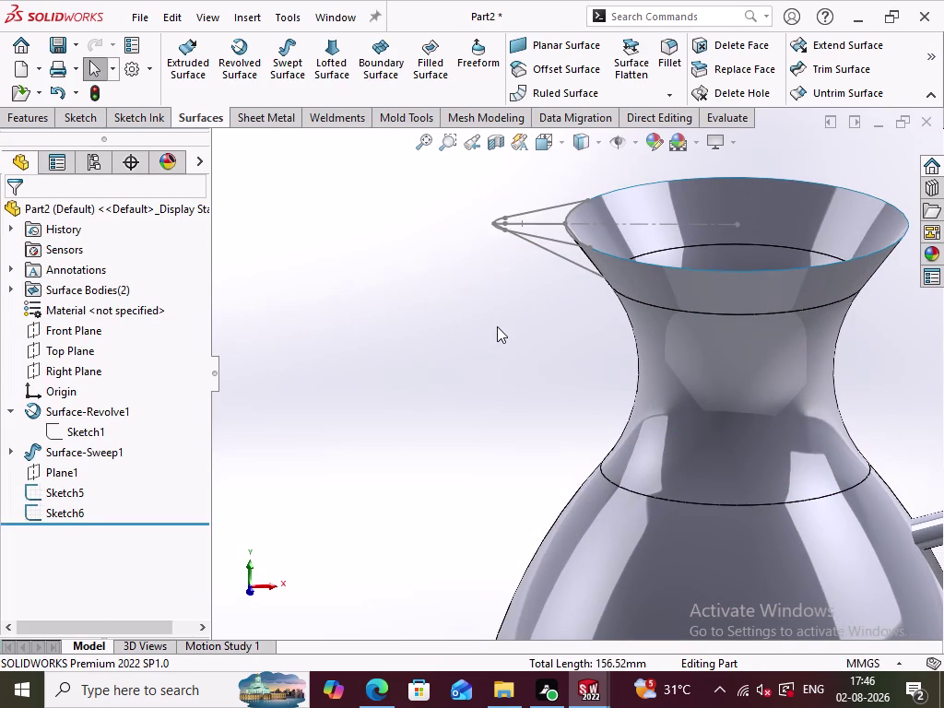
Orbit the jug, briefly open Sketch5 in Front view, and exit it unchanged.
middle_drag(496, 326, 519, 344)
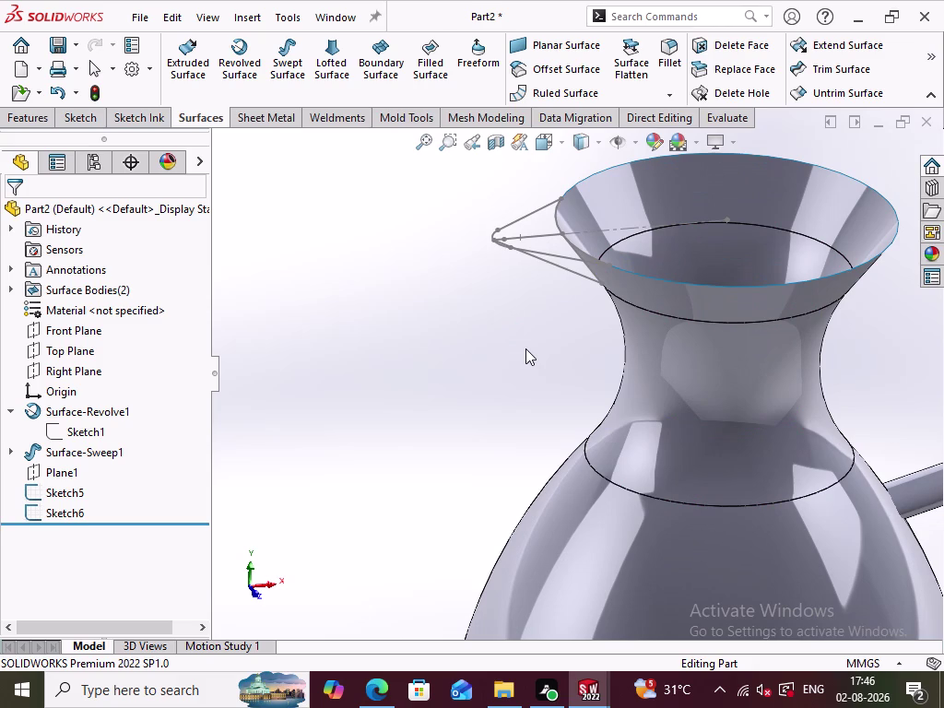
middle_drag(525, 349, 518, 276)
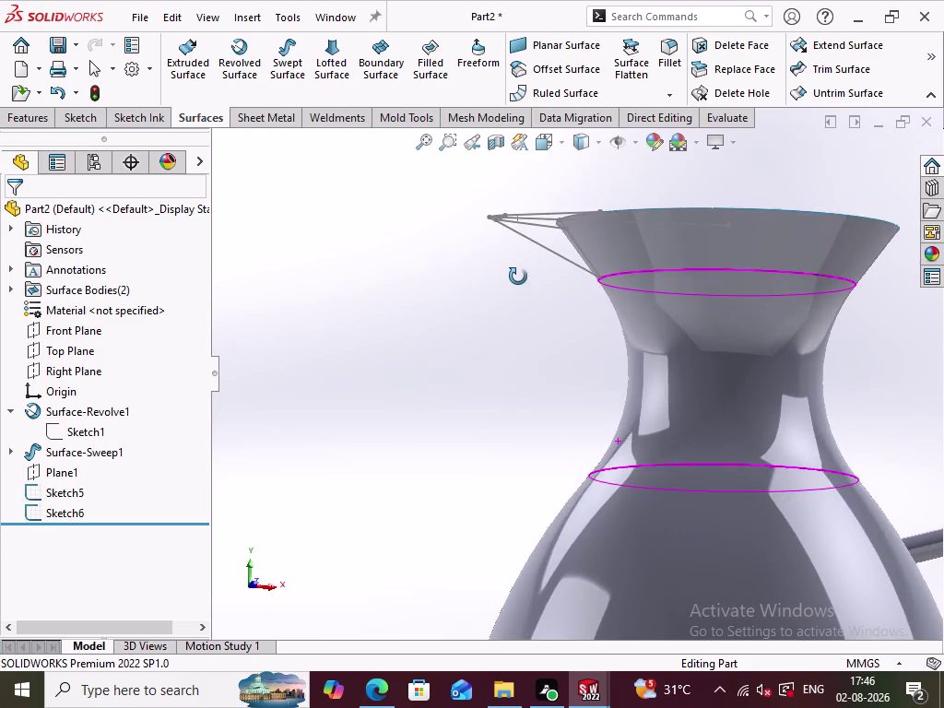
middle_drag(518, 276, 517, 288)
middle_drag(517, 289, 517, 334)
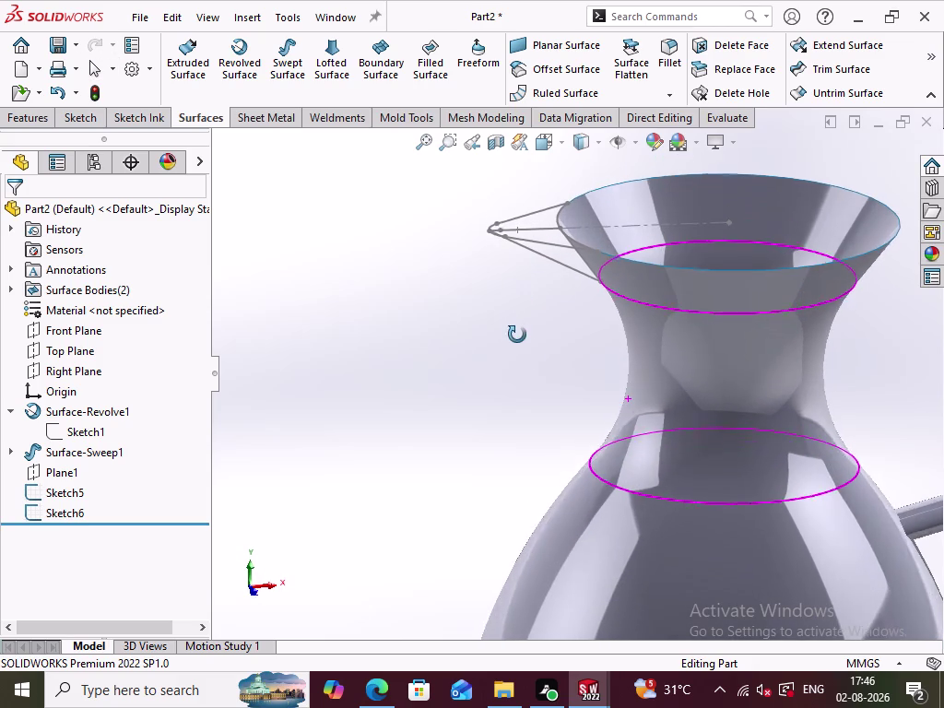
middle_drag(517, 334, 517, 335)
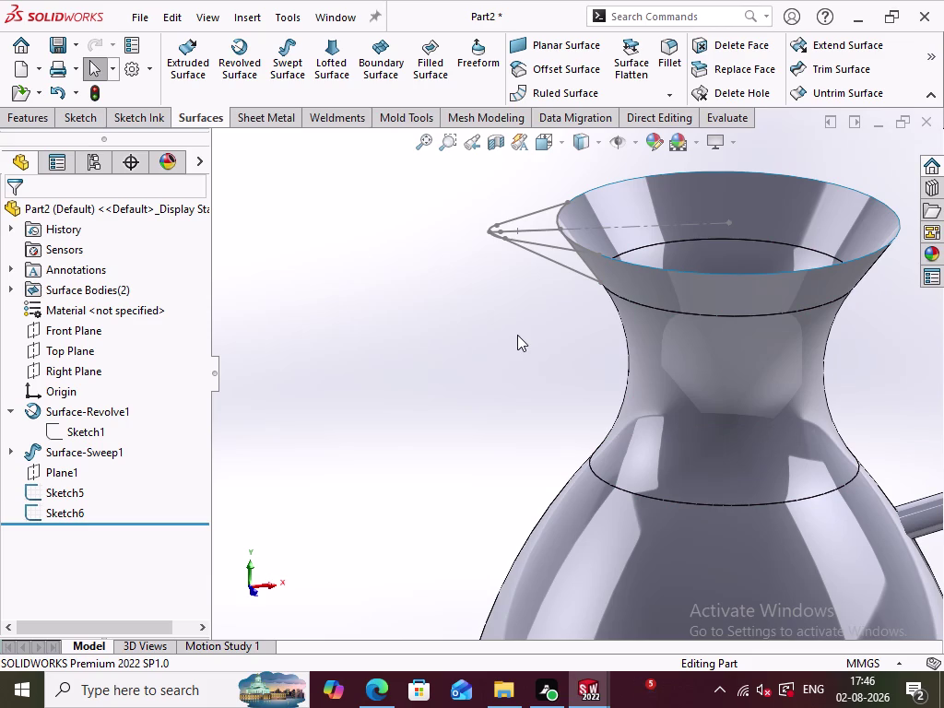
middle_drag(517, 334, 511, 395)
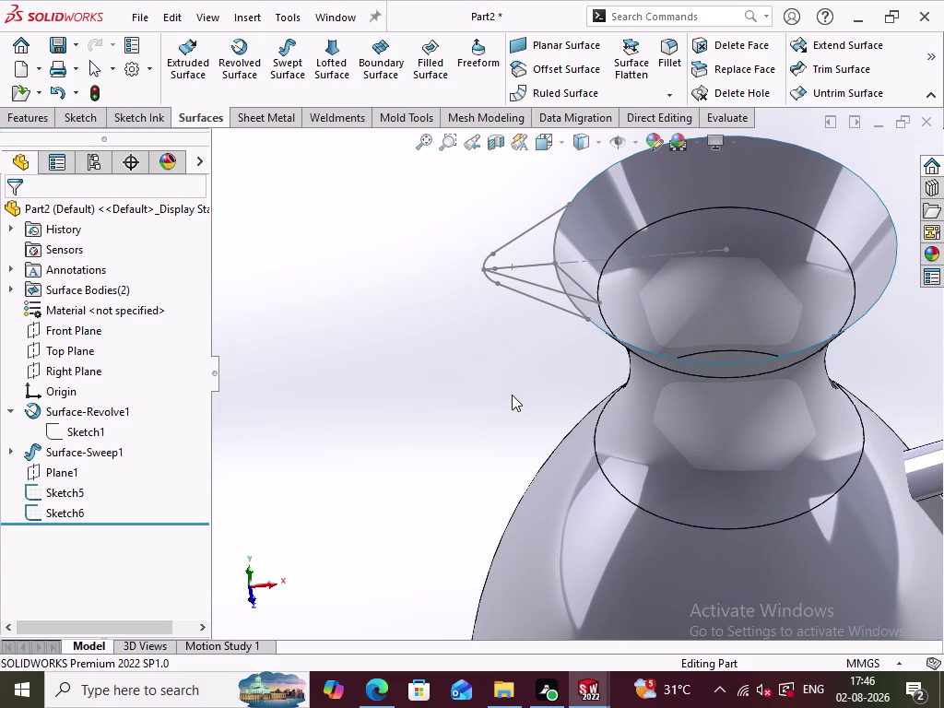
double_click(532, 265)
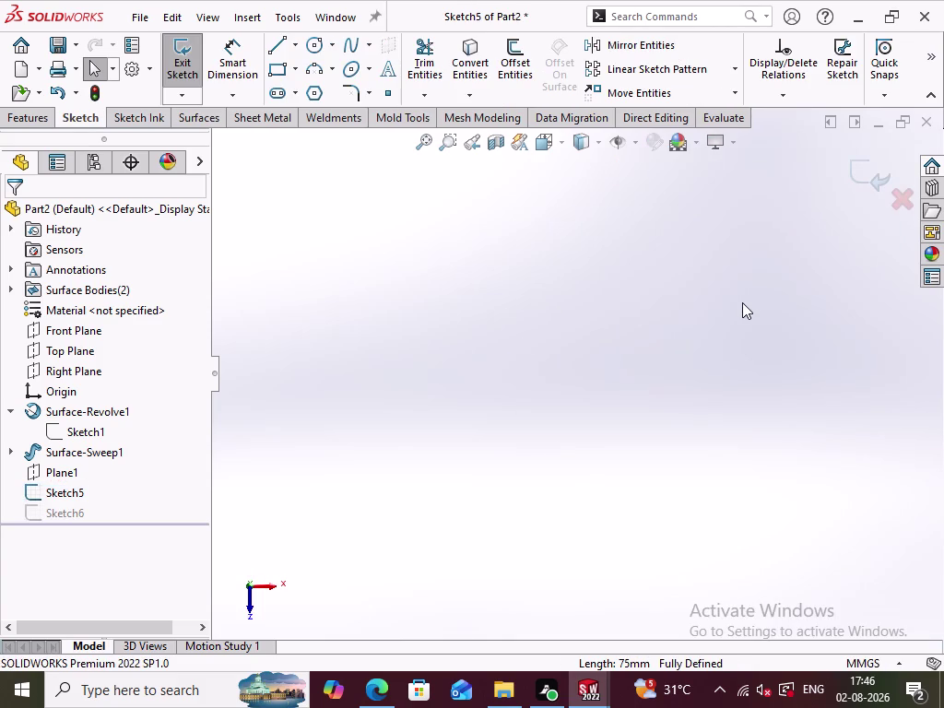
key(ctrl+1)
scroll(down, 3)
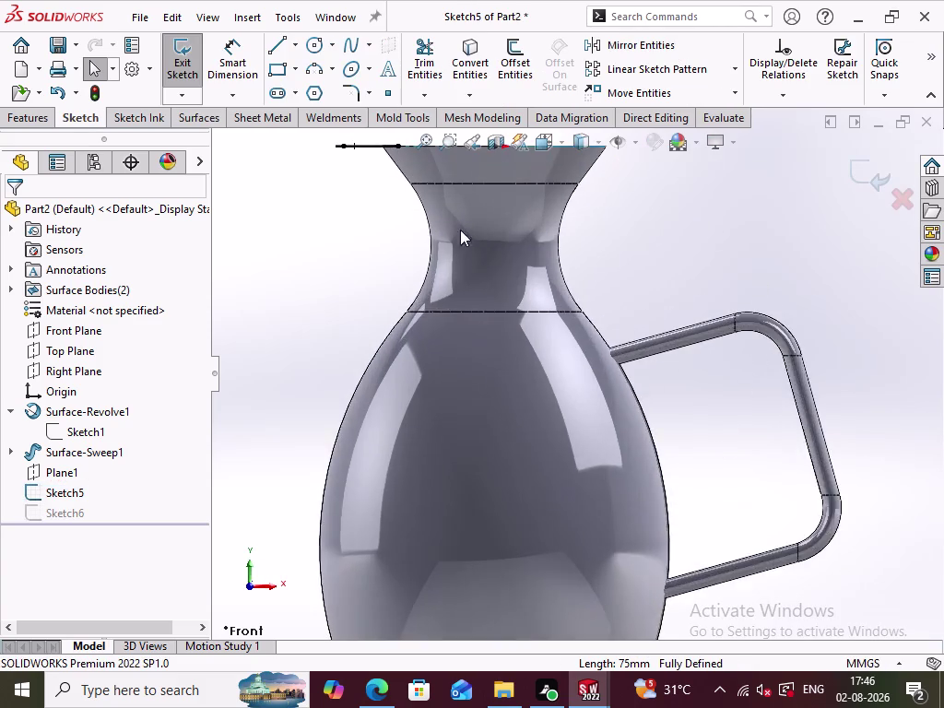
scroll(down, 3)
scroll(up, 3)
click(860, 176)
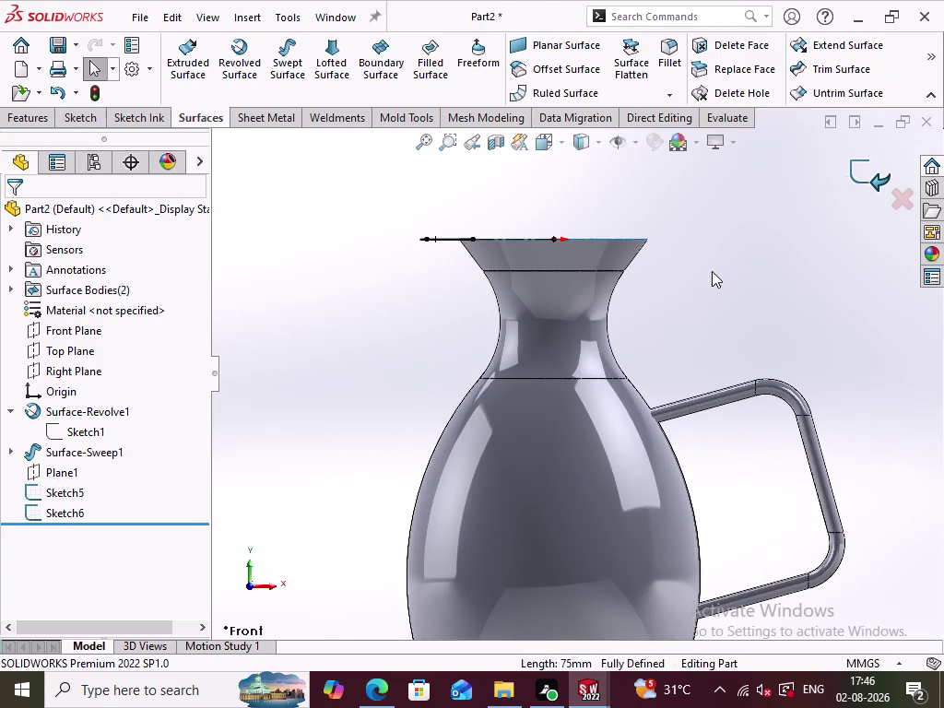
Orbit back toward the spout and open Sketch6 for editing.
middle_drag(711, 274, 710, 307)
scroll(down, 3)
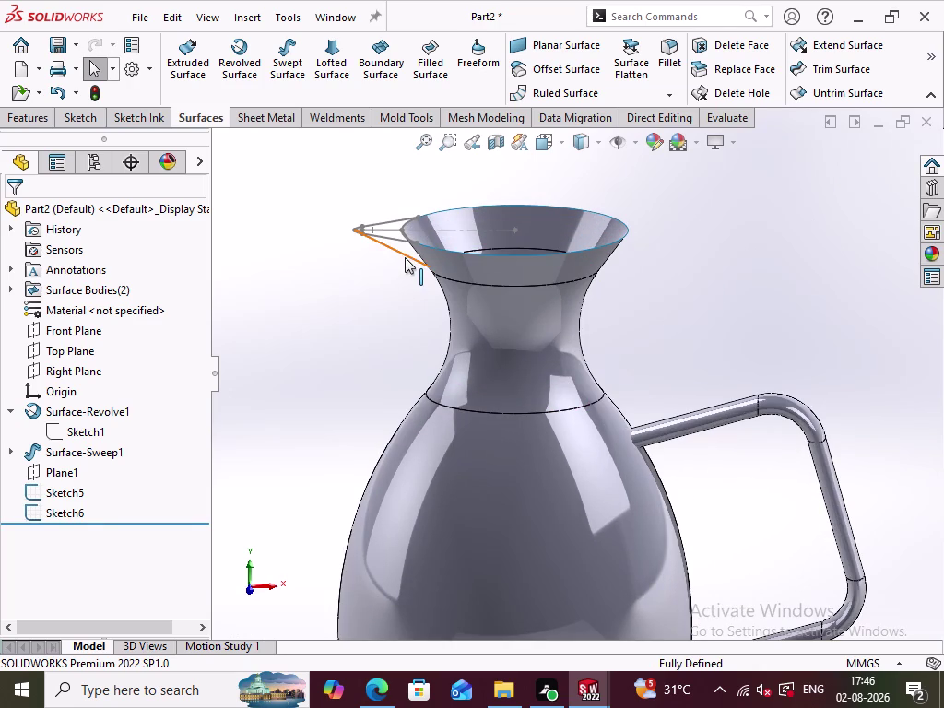
double_click(405, 257)
scroll(down, 3)
Check the spout outline lines and delete the line along the jug rim.
scroll(down, 3)
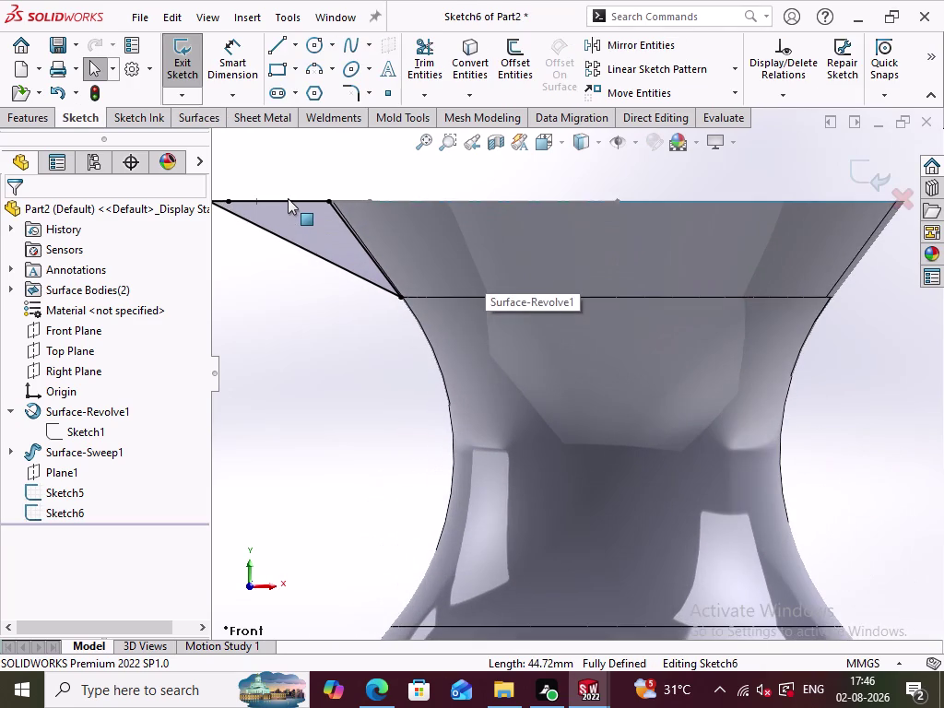
scroll(down, 3)
scroll(down, 3)
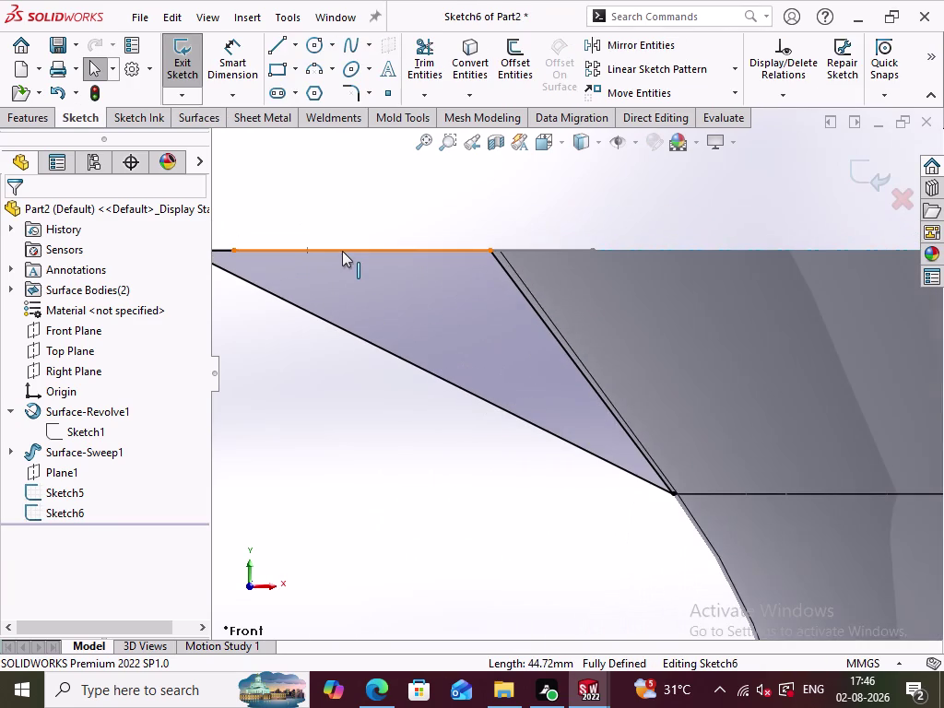
click(342, 250)
right_click(434, 248)
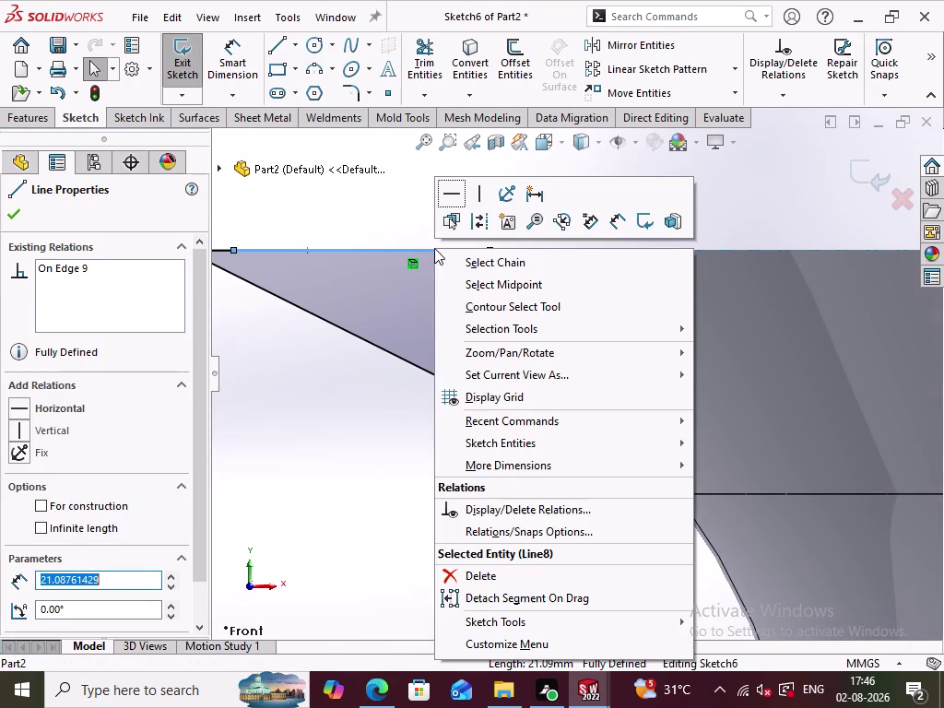
click(505, 577)
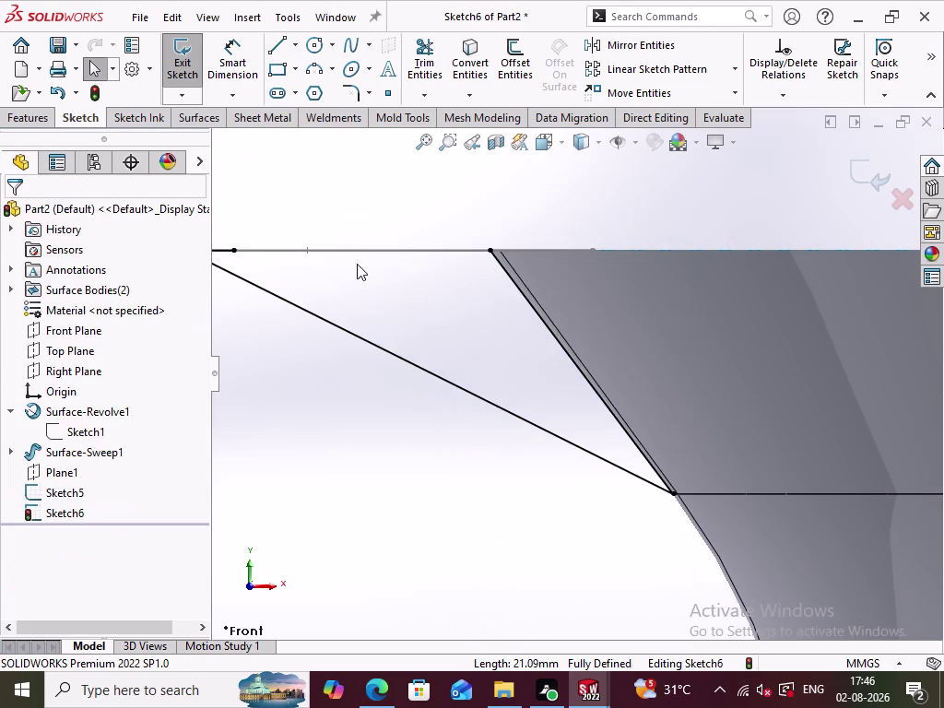
middle_click(378, 280)
scroll(up, 3)
right_click(271, 268)
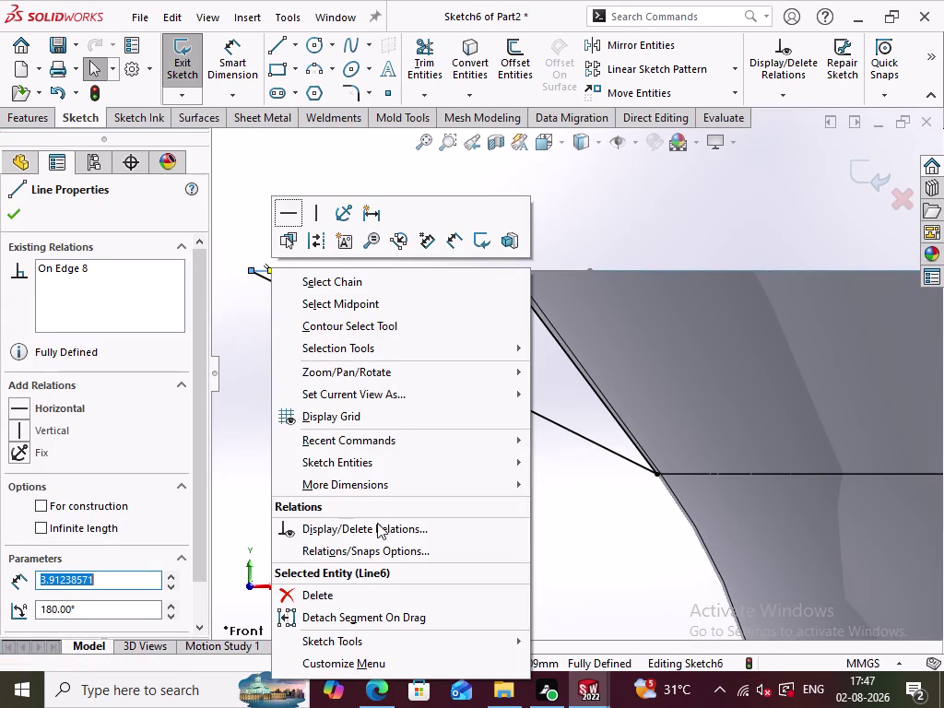
click(364, 591)
scroll(up, 3)
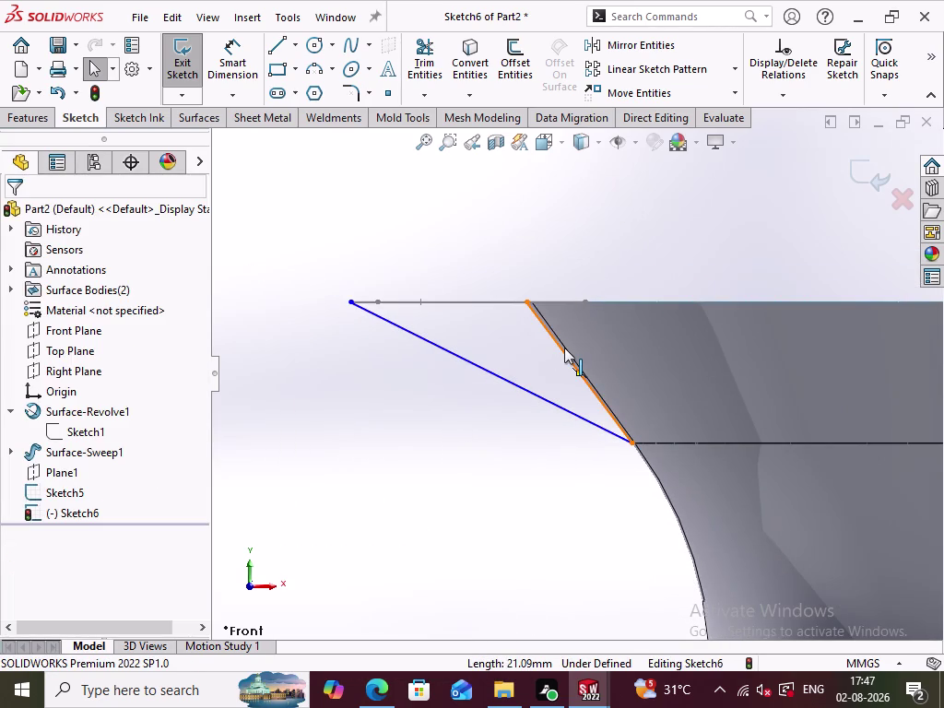
right_click(561, 350)
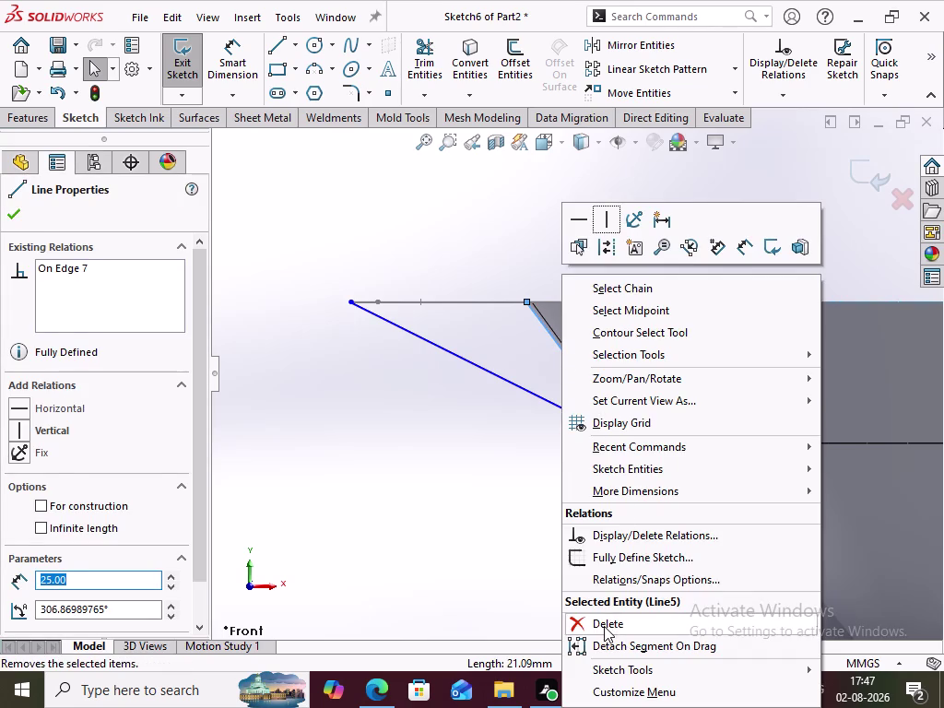
click(604, 626)
Drag the spout line's lower endpoint below the jug edge and select it with the body vertex.
click(480, 408)
click(629, 445)
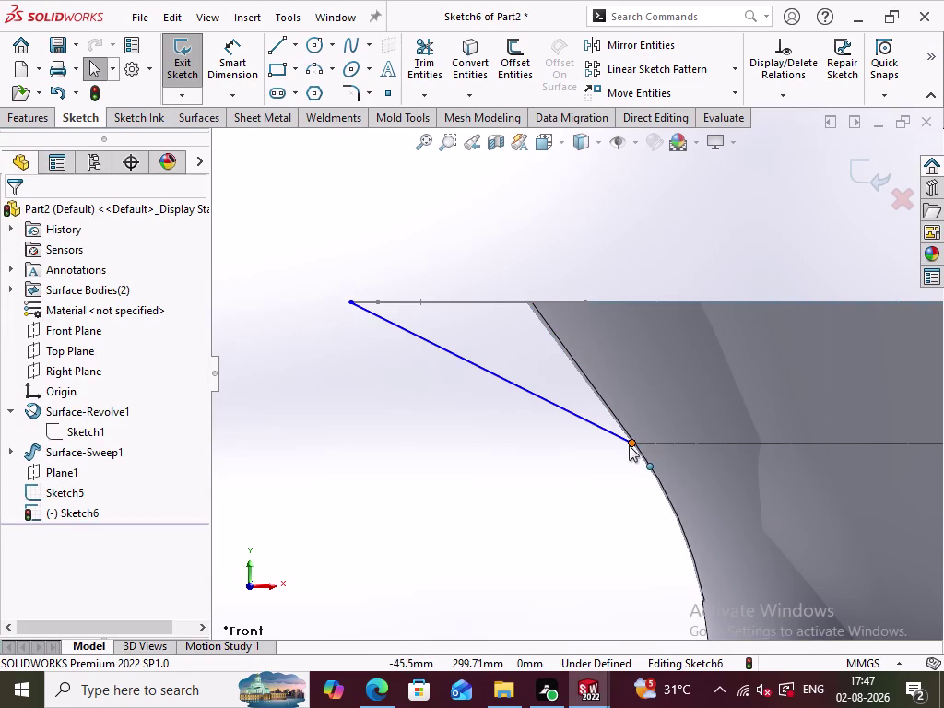
click(634, 445)
click(608, 471)
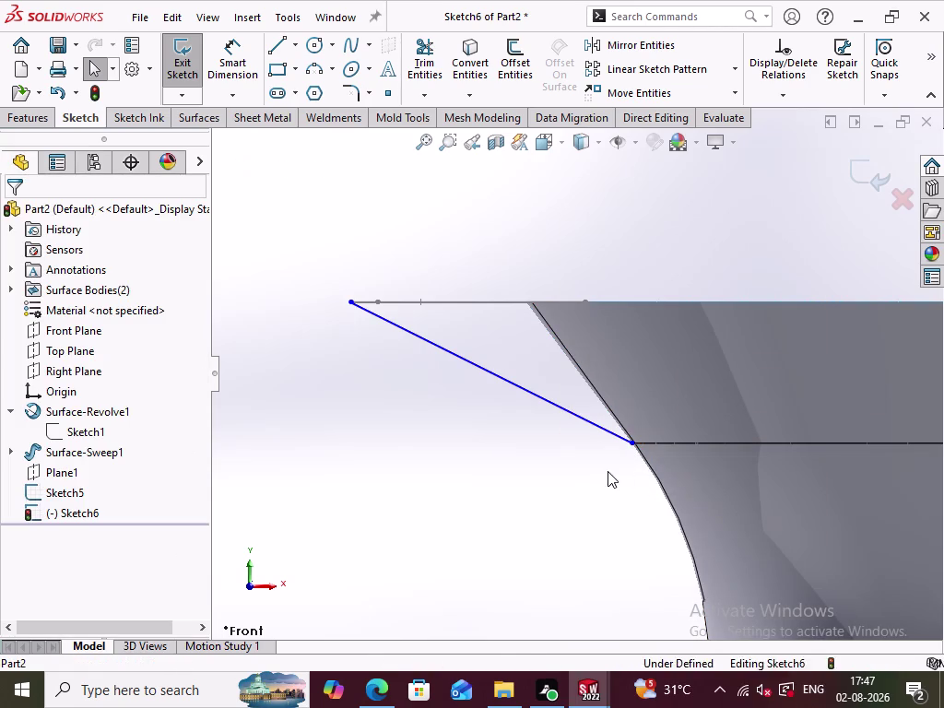
drag(631, 438, 613, 465)
click(612, 487)
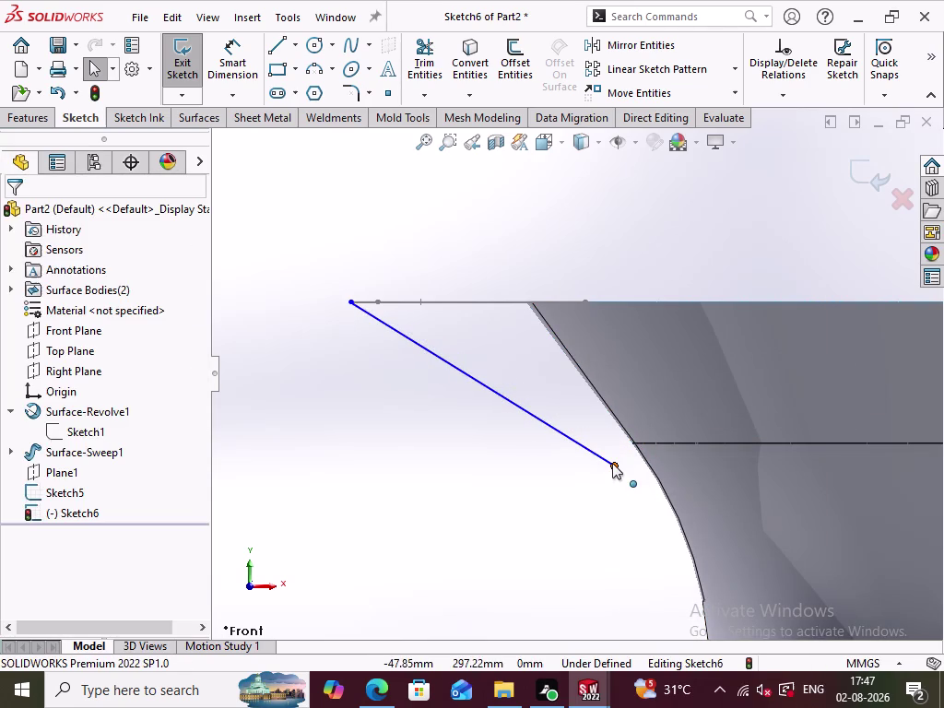
click(612, 462)
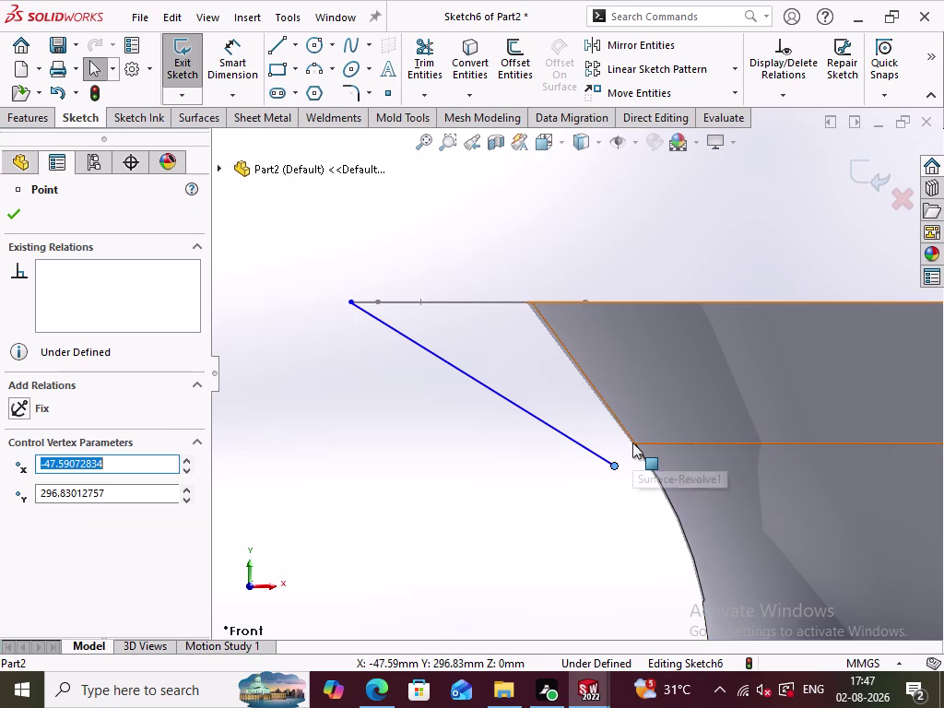
click(630, 443)
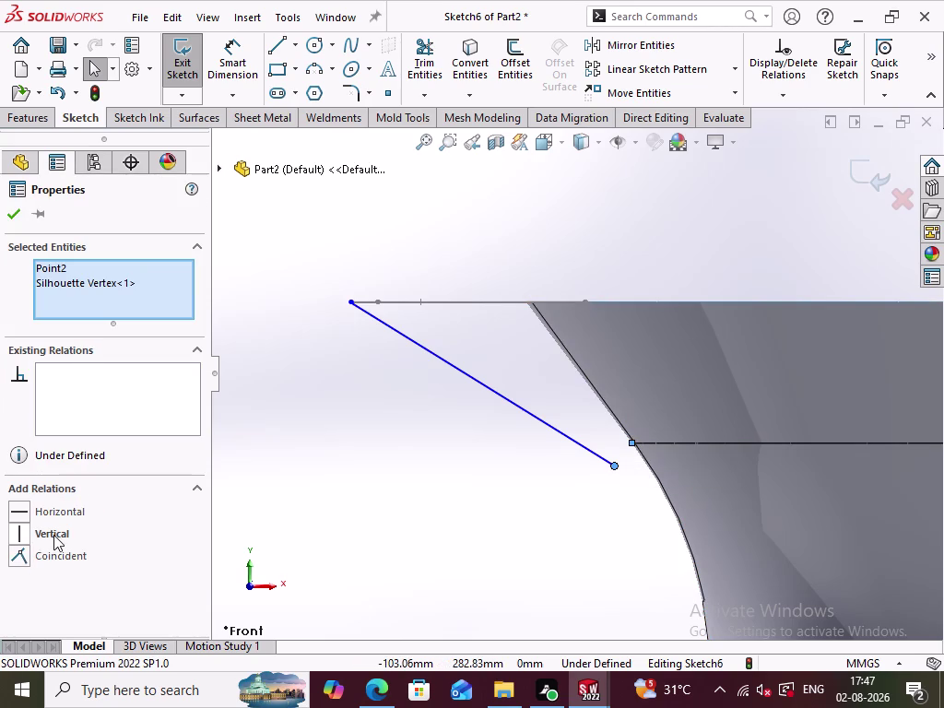
click(62, 556)
Make the path line's far end coincident with a point on the spout outline.
click(362, 435)
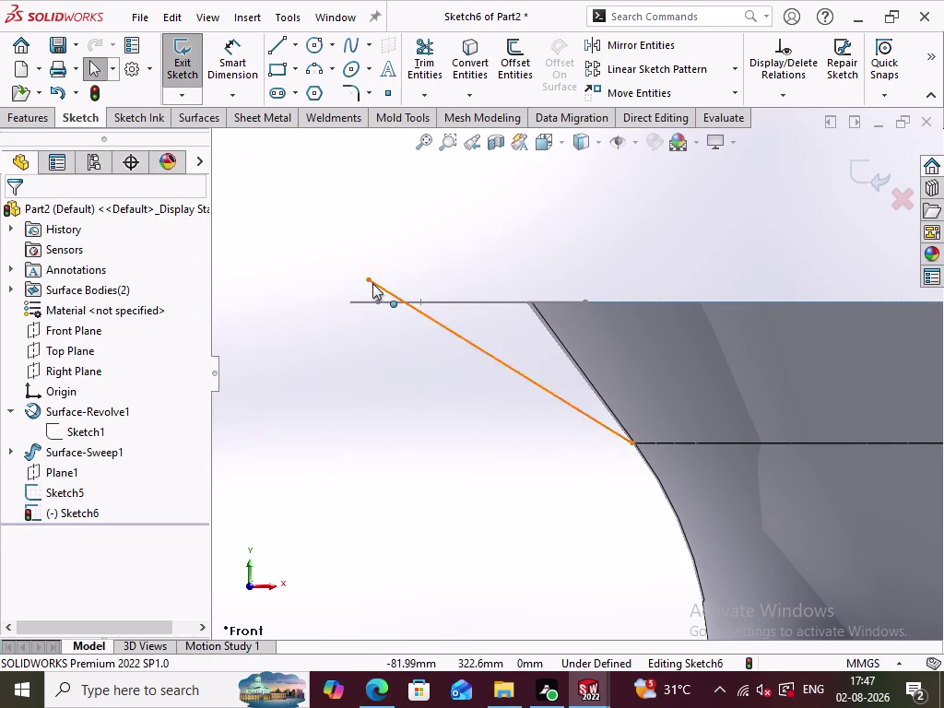
click(365, 278)
middle_drag(367, 319, 369, 351)
middle_drag(378, 359, 379, 420)
scroll(down, 3)
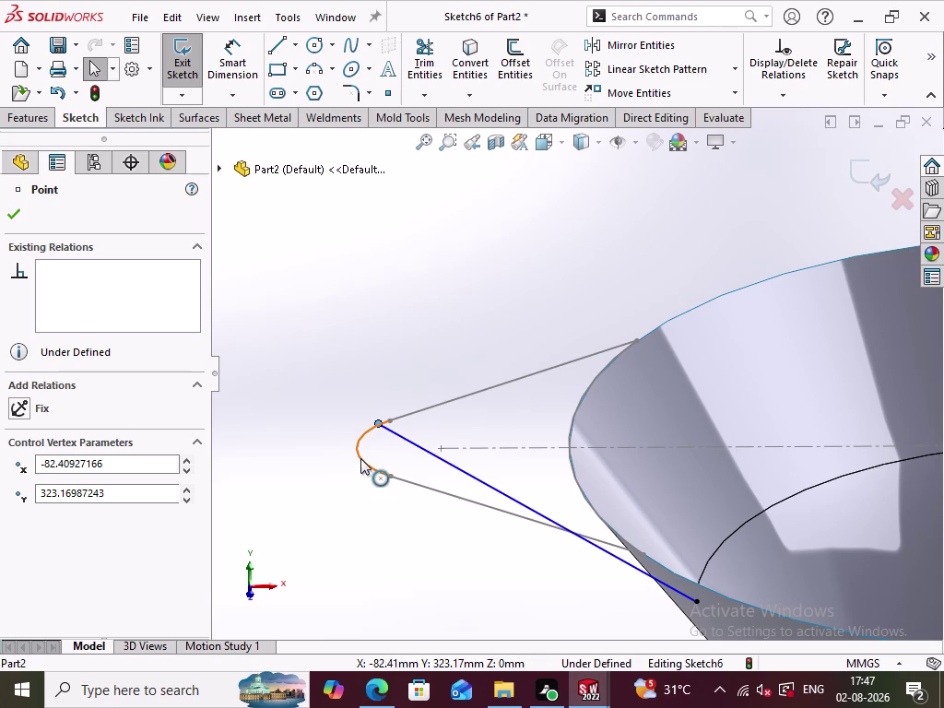
click(355, 449)
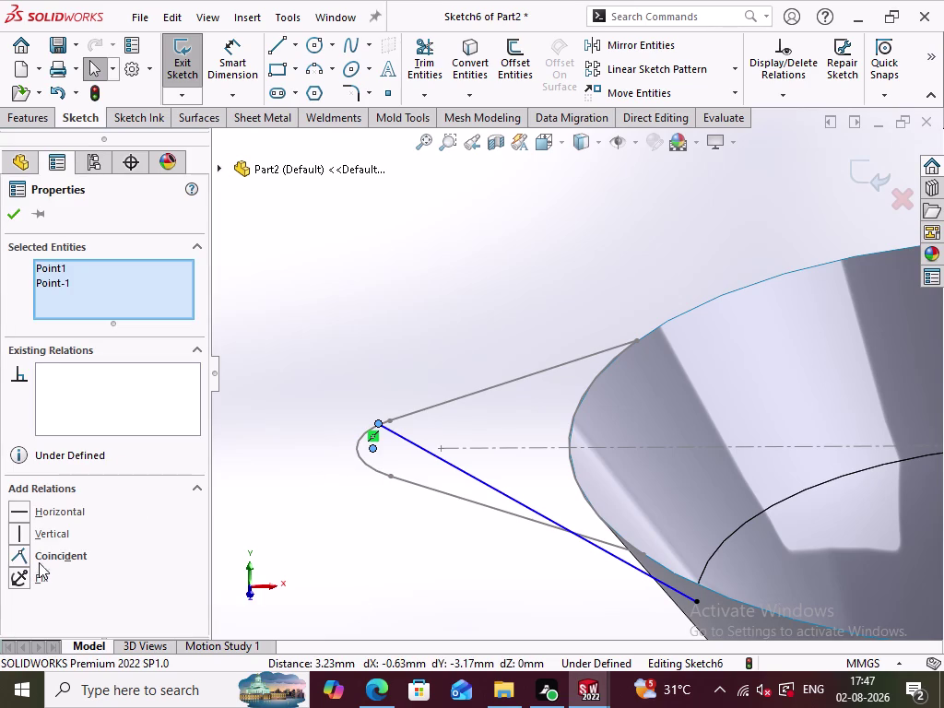
click(272, 445)
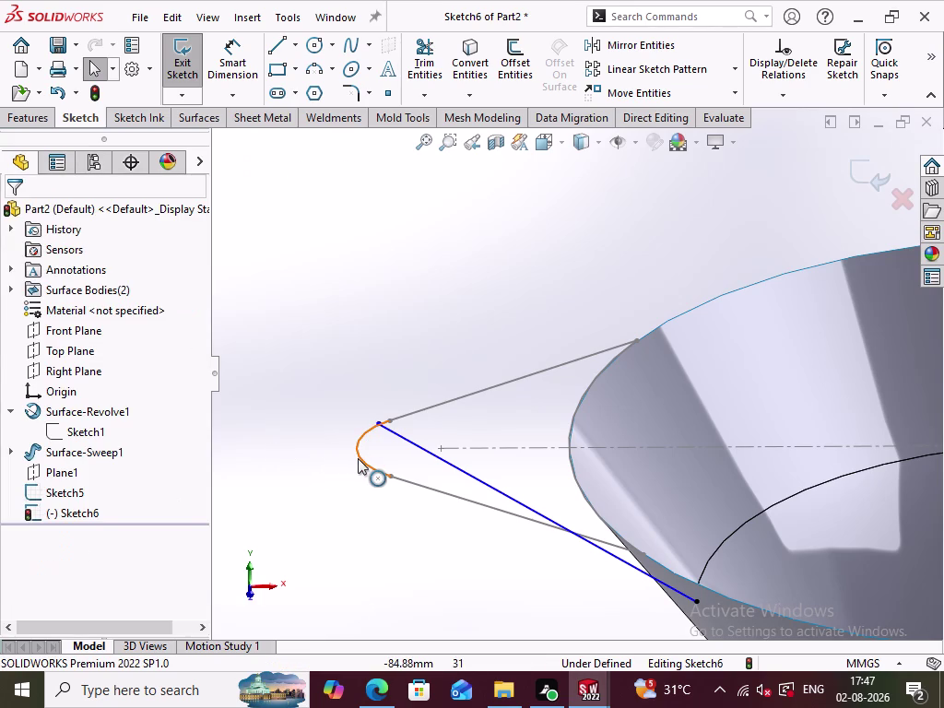
click(356, 447)
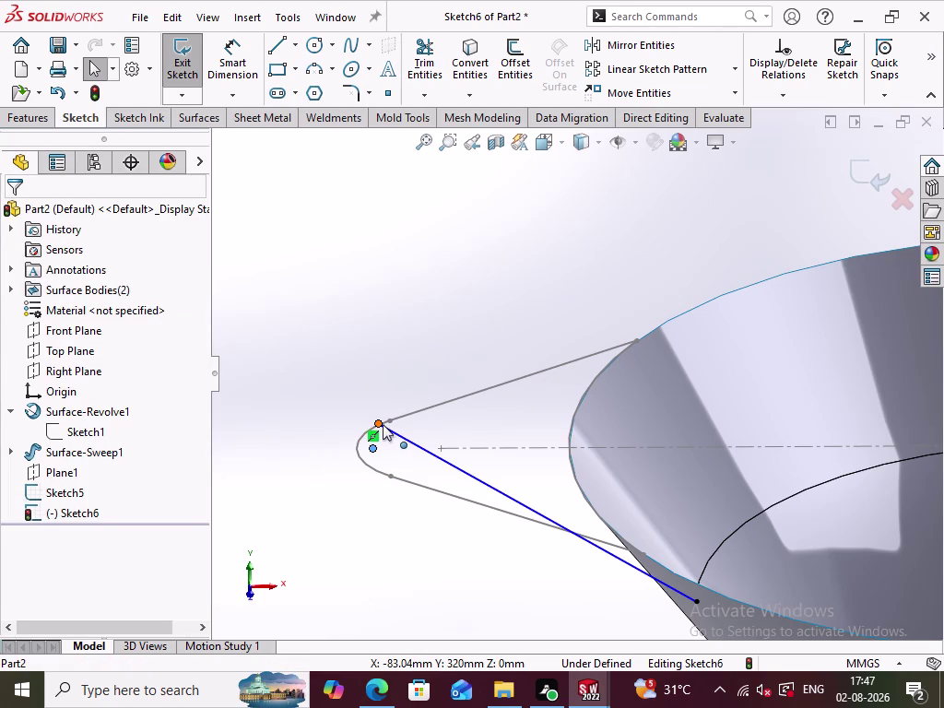
click(377, 421)
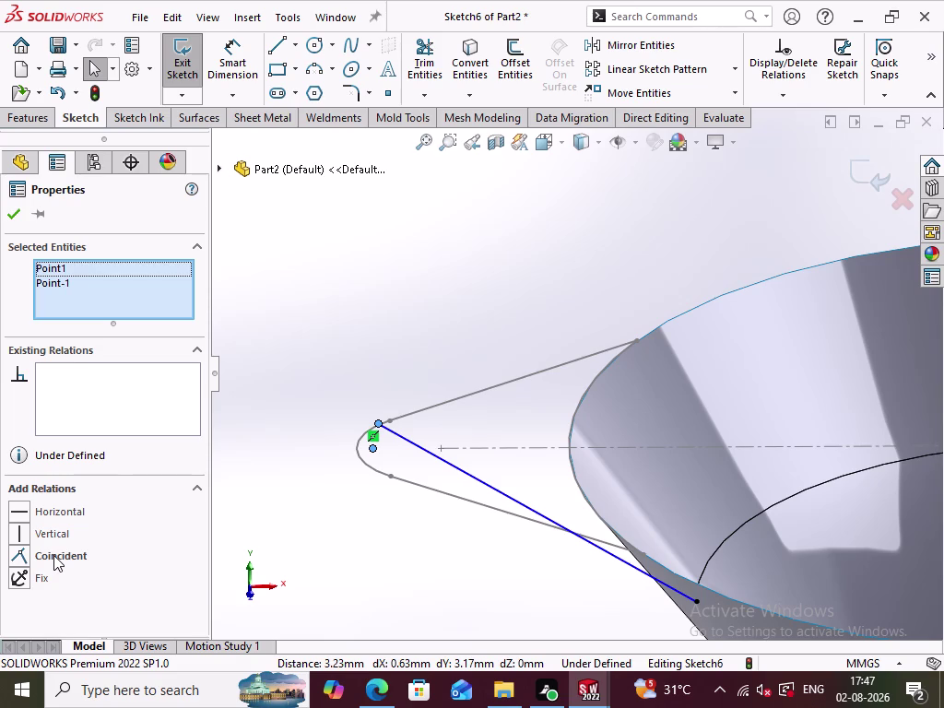
click(54, 554)
click(324, 476)
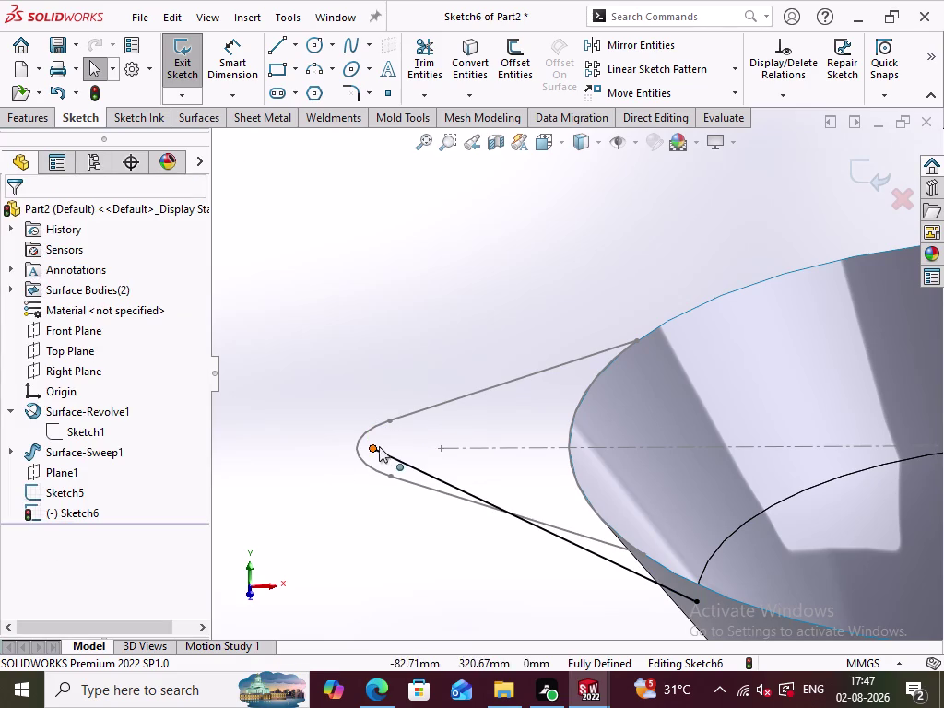
Remove the coincident relation from the joined path end point.
click(371, 453)
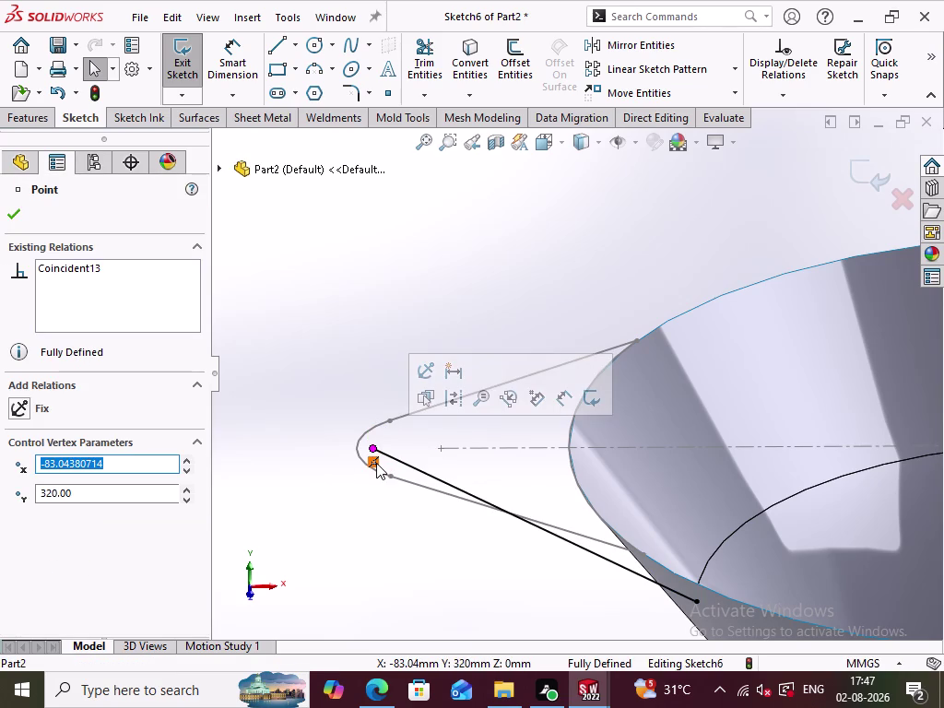
right_click(376, 463)
click(435, 630)
click(352, 519)
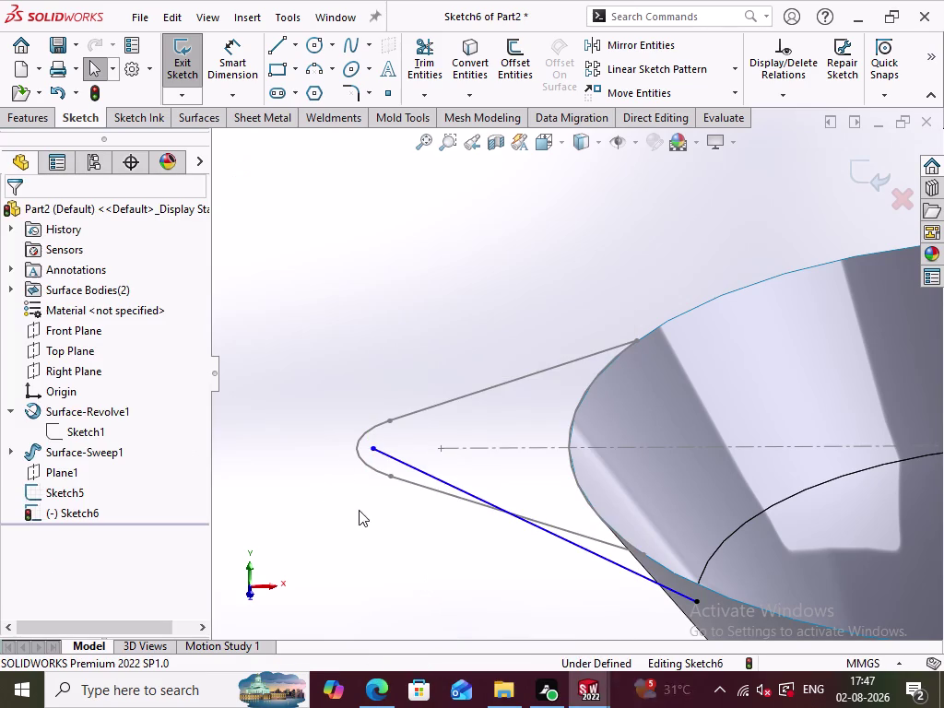
Pierce the path end through the outline's tip arc Arc3@Sketch5 and exit the sketch.
click(373, 448)
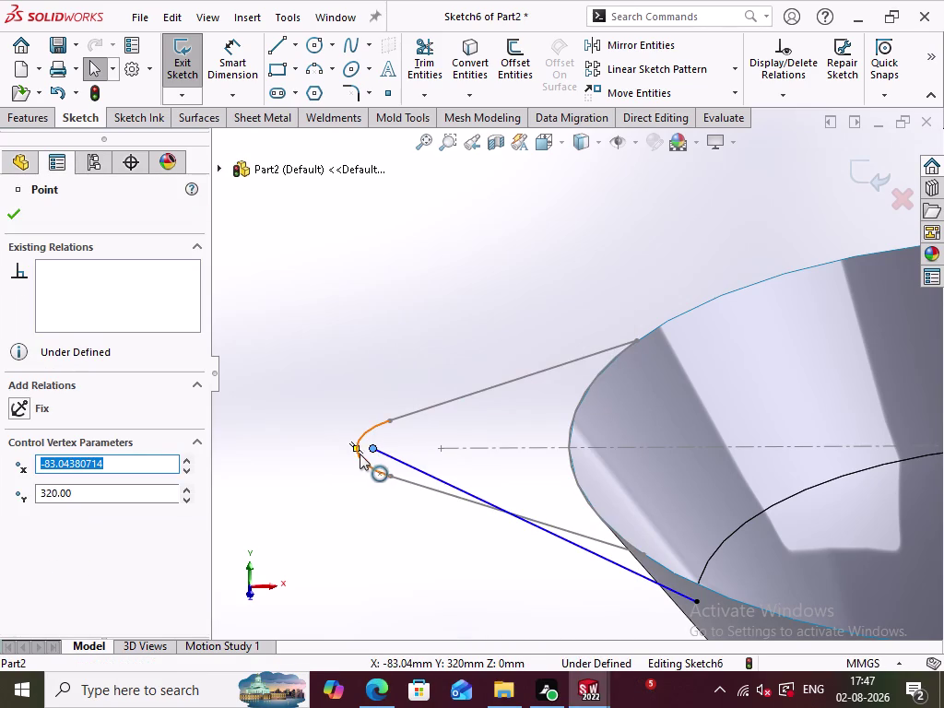
click(357, 446)
click(267, 504)
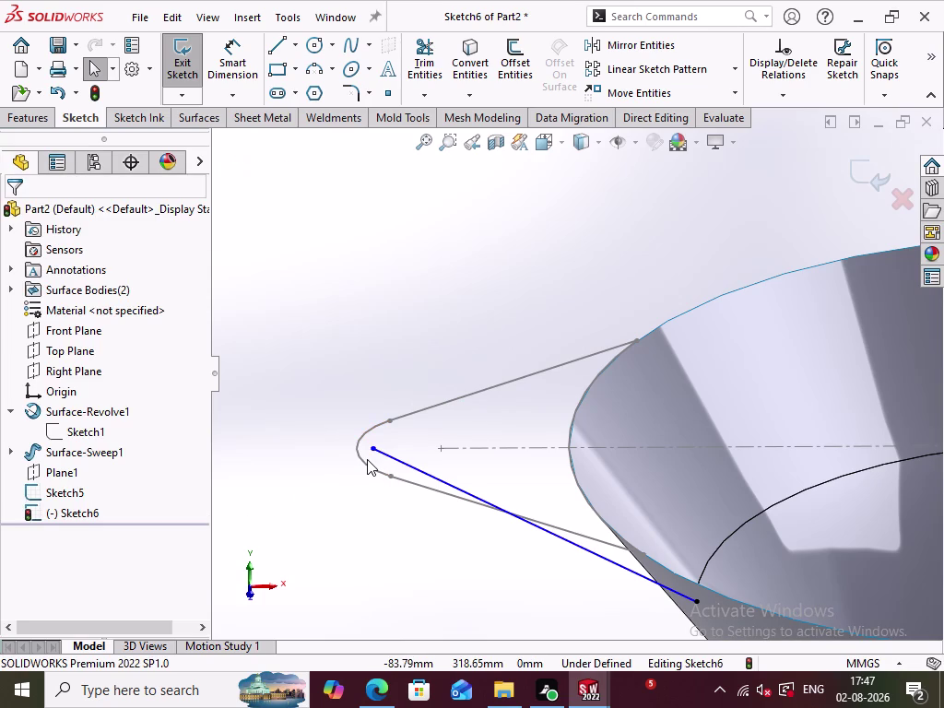
click(355, 444)
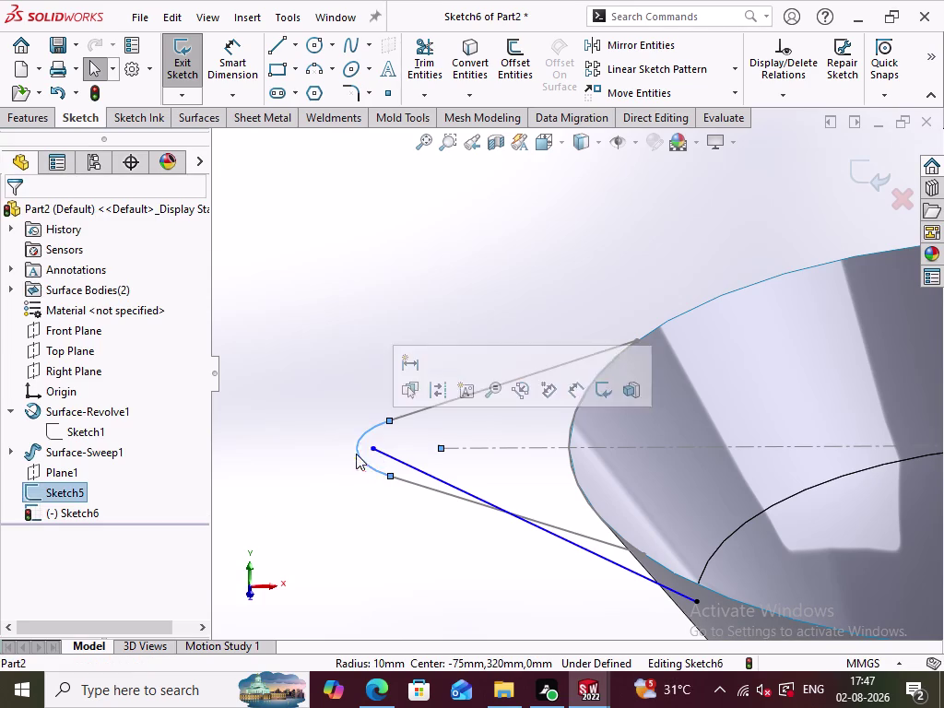
click(376, 446)
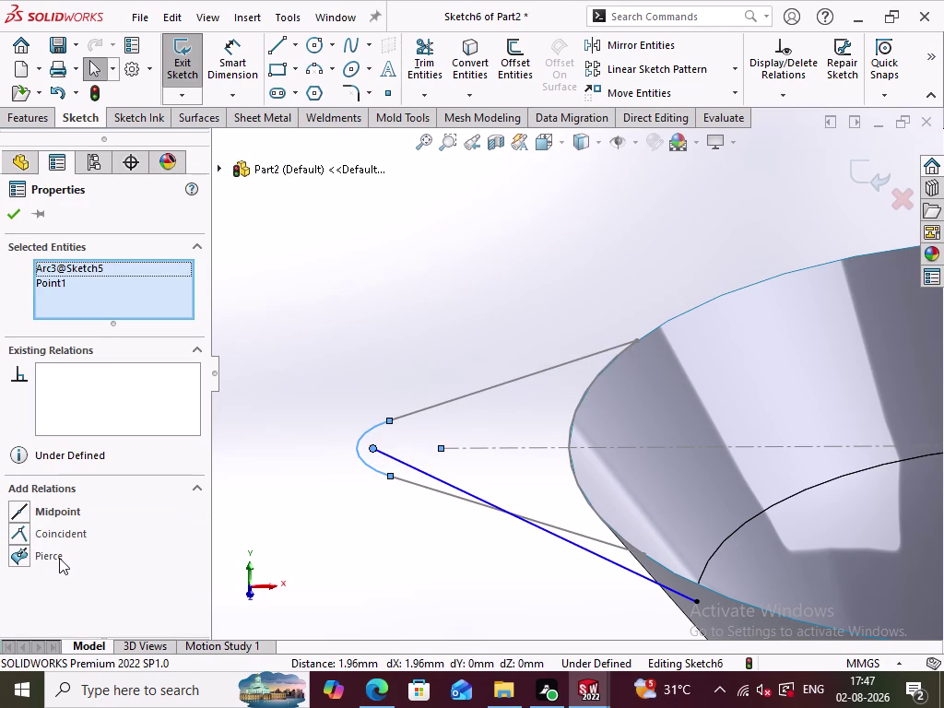
click(59, 557)
click(364, 465)
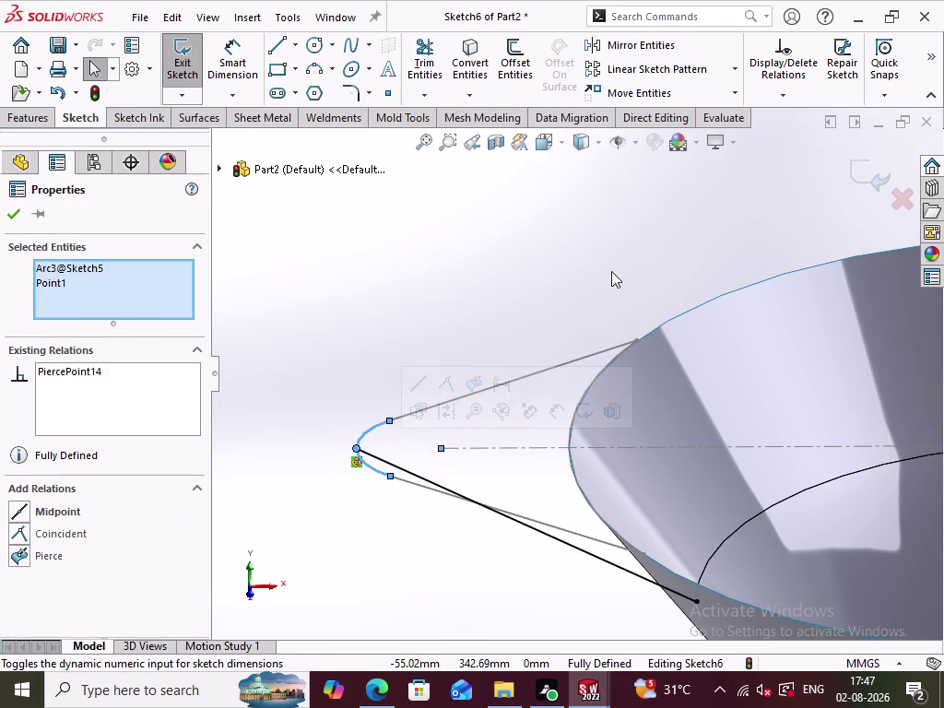
click(611, 271)
click(859, 175)
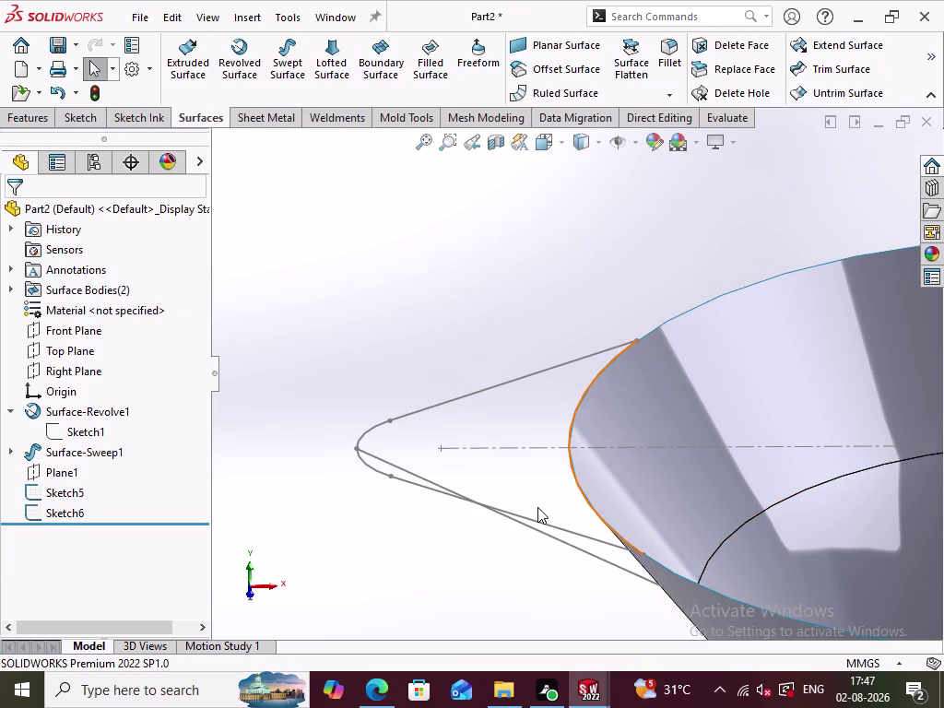
middle_drag(537, 507, 547, 470)
scroll(up, 3)
middle_click(527, 366)
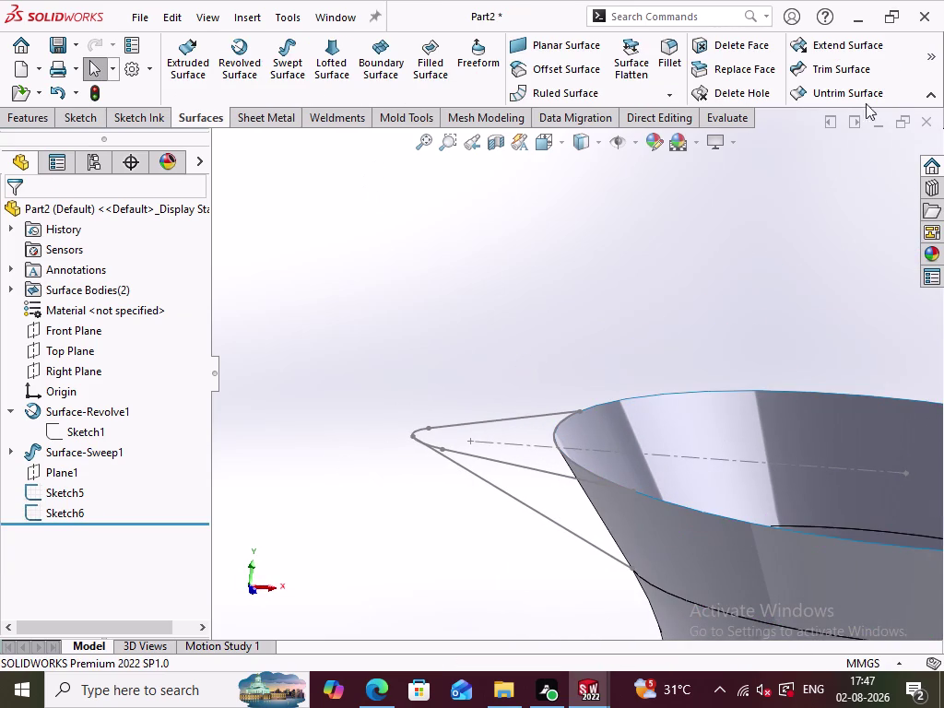
click(331, 80)
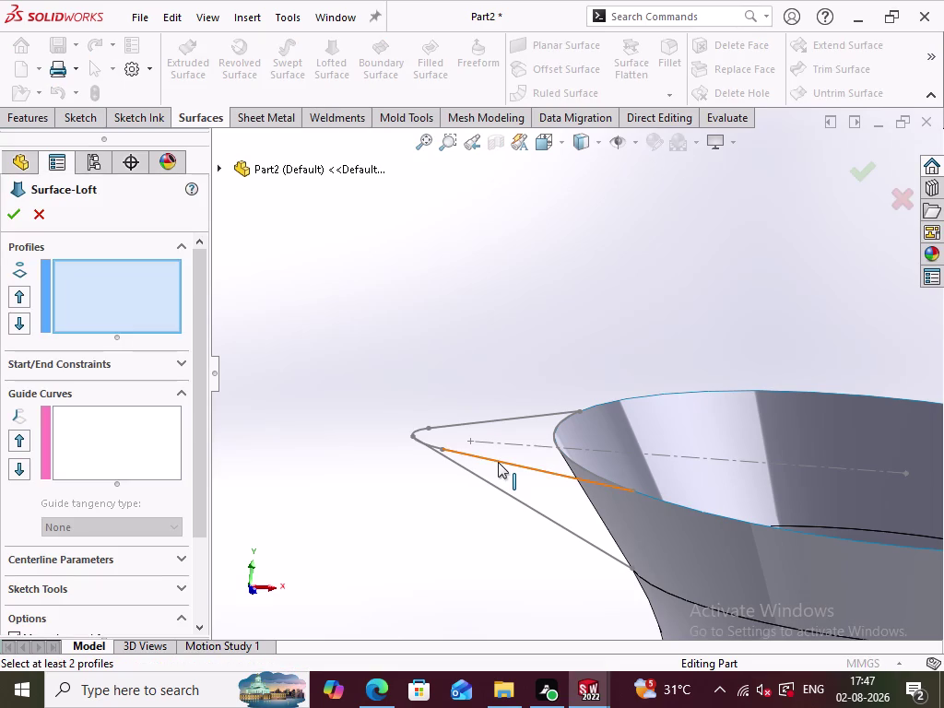
click(498, 462)
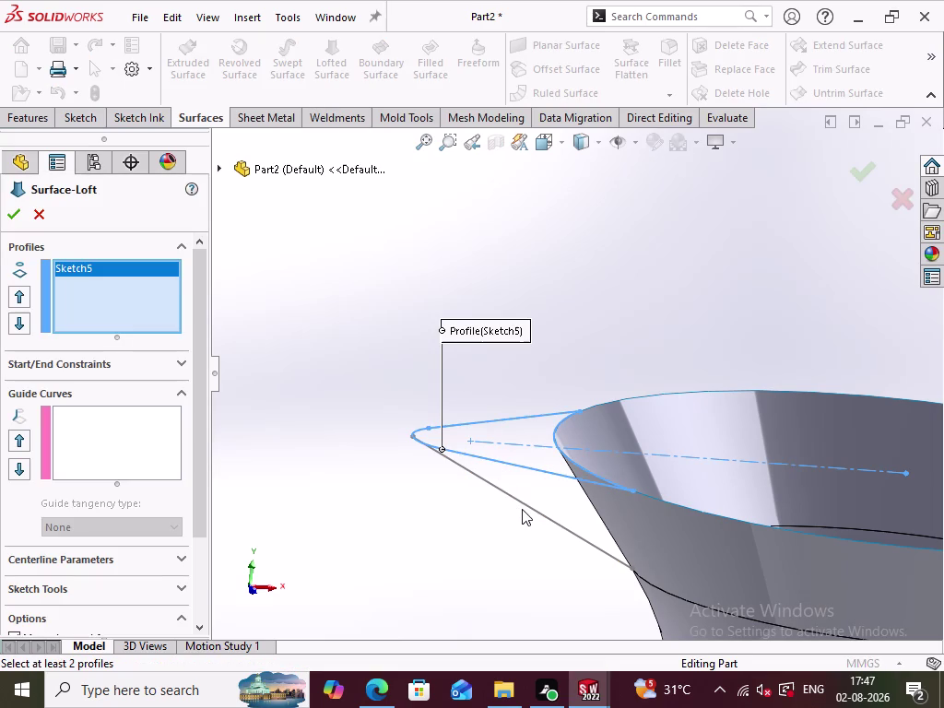
click(156, 441)
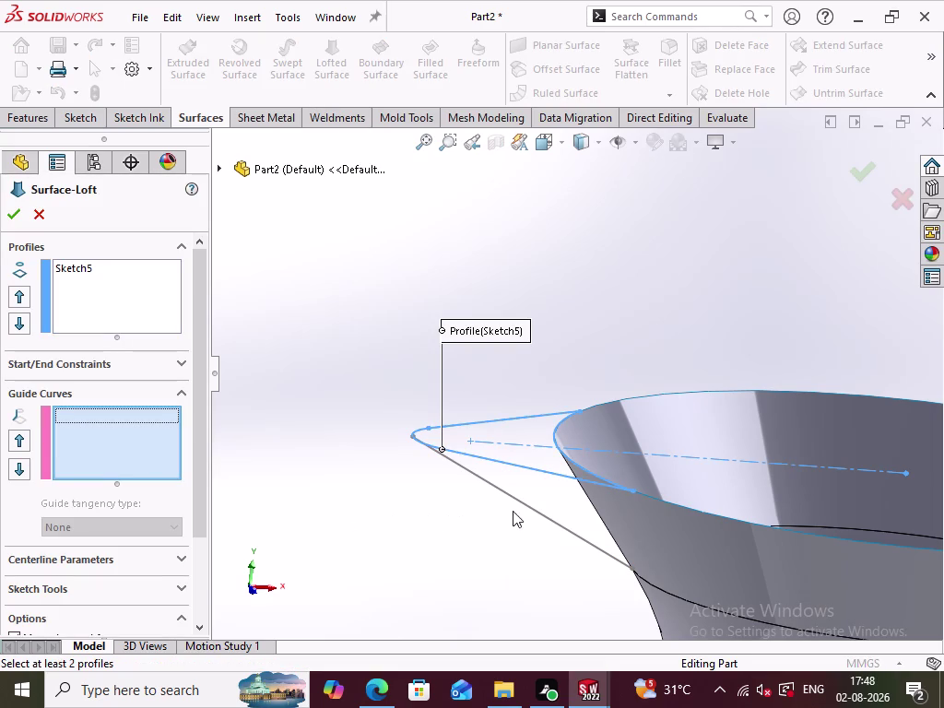
click(526, 504)
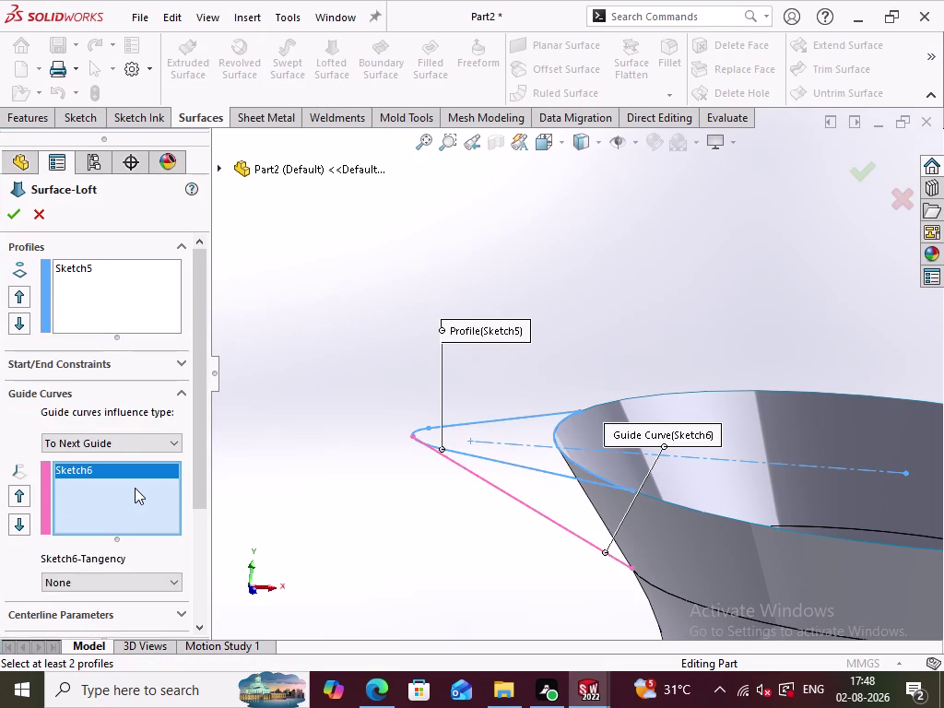
right_click(134, 487)
click(199, 497)
click(124, 308)
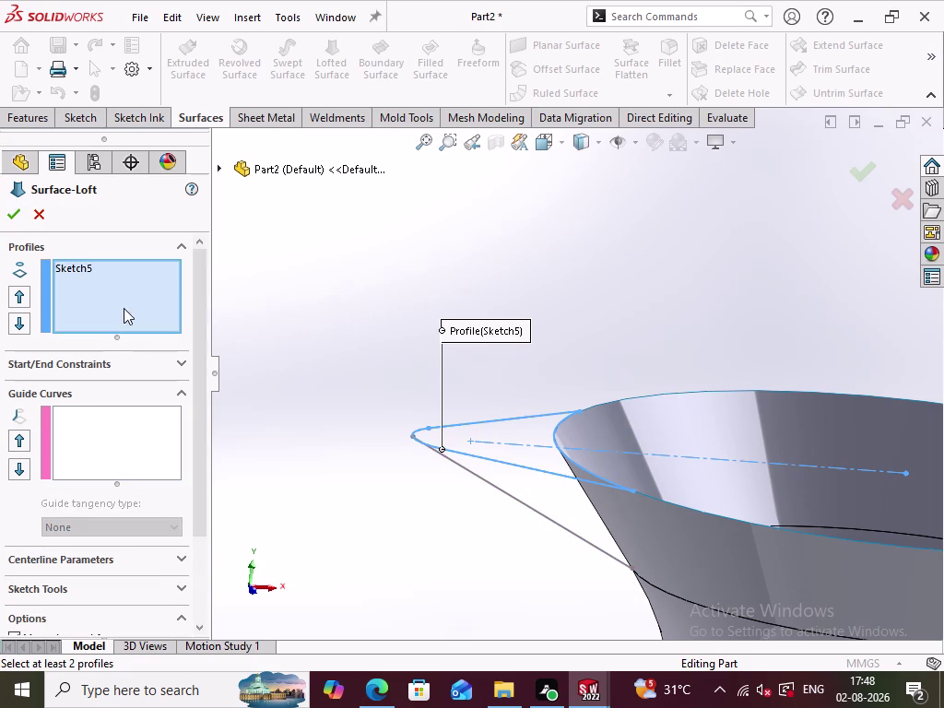
click(525, 507)
middle_drag(494, 524, 474, 583)
scroll(down, 3)
scroll(up, 3)
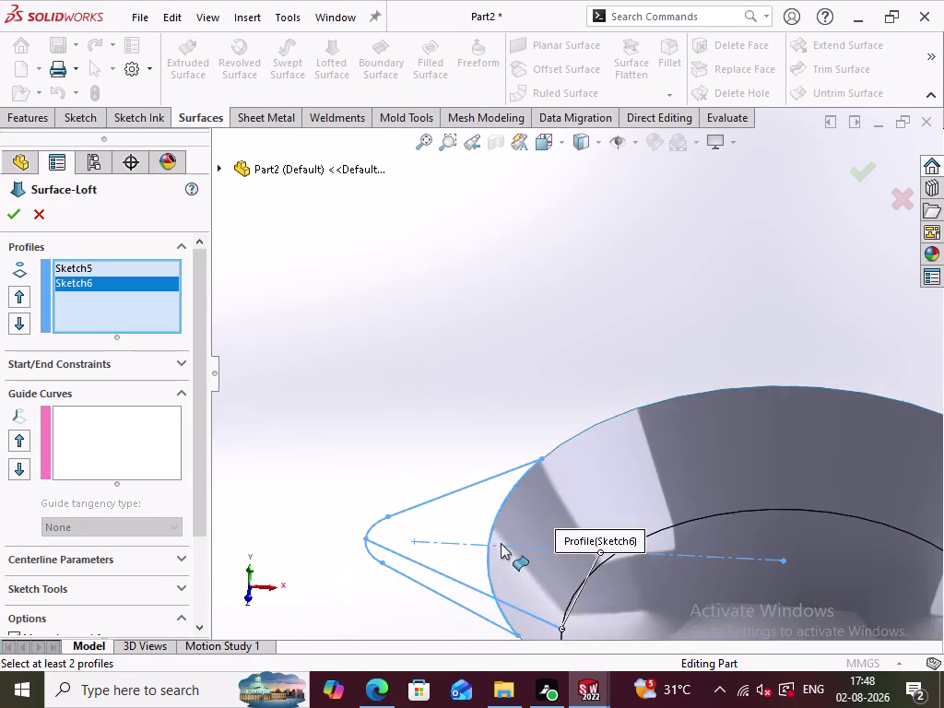
scroll(up, 3)
click(37, 211)
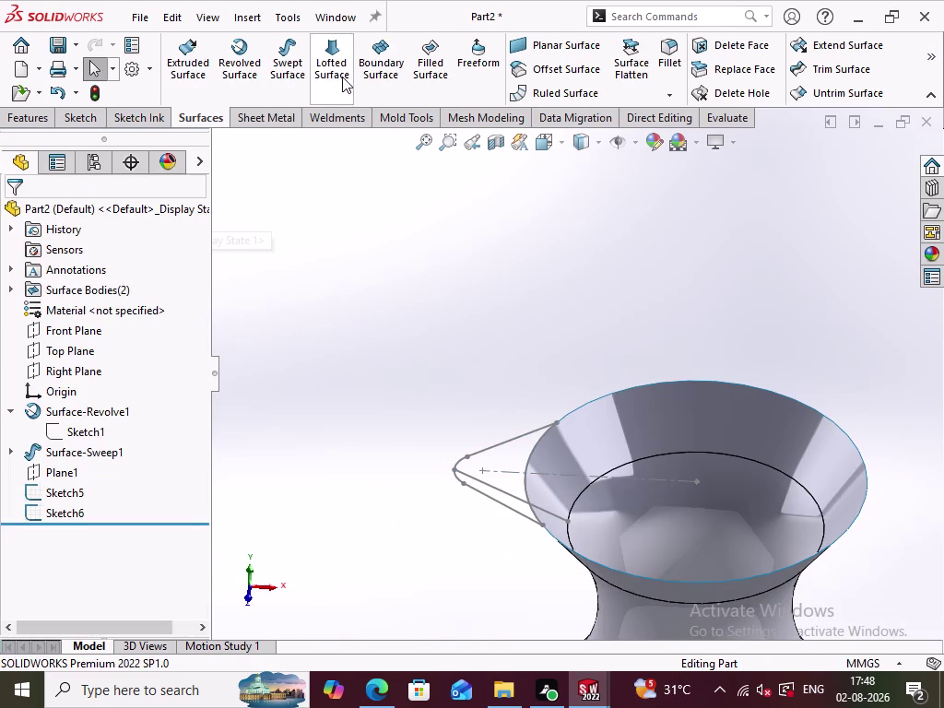
Create Surface-Sweep2 by sweeping the Sketch5 spout profile along the Sketch6 path.
click(281, 62)
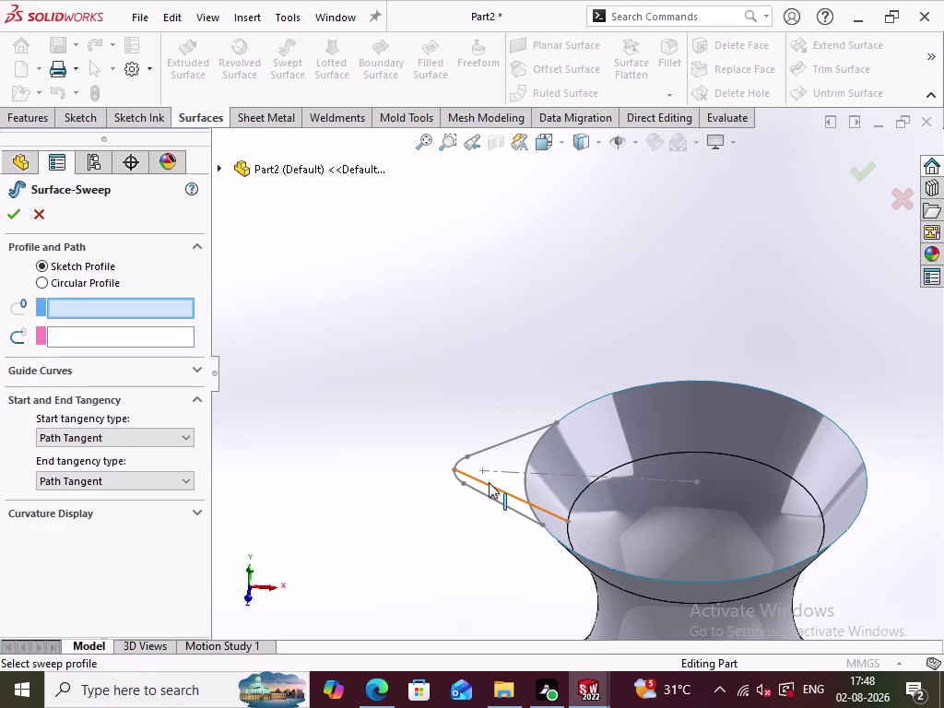
click(470, 486)
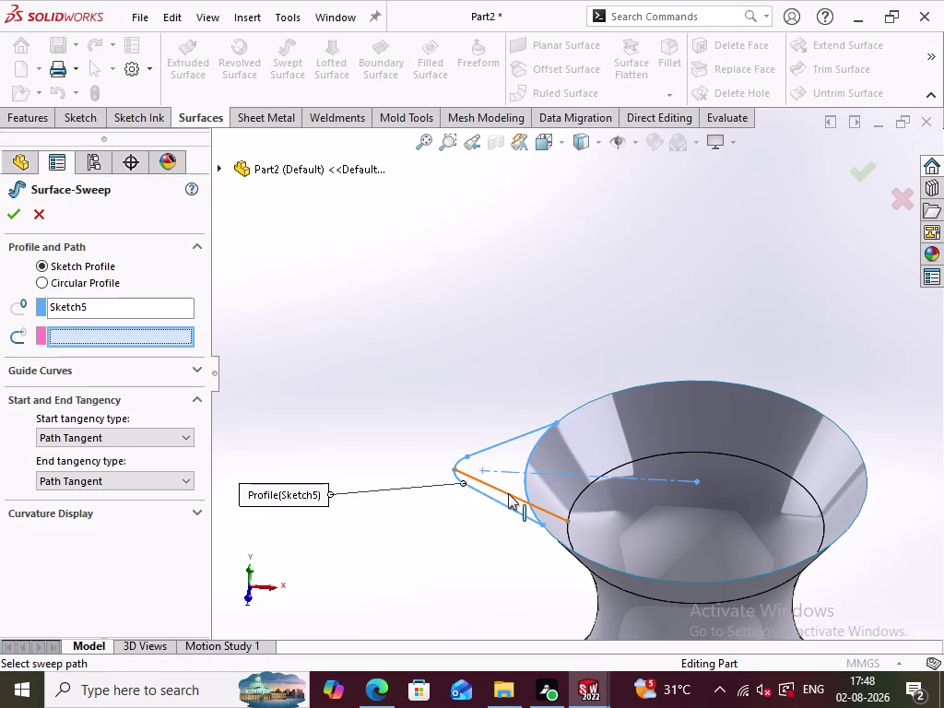
click(508, 493)
middle_drag(485, 557, 505, 468)
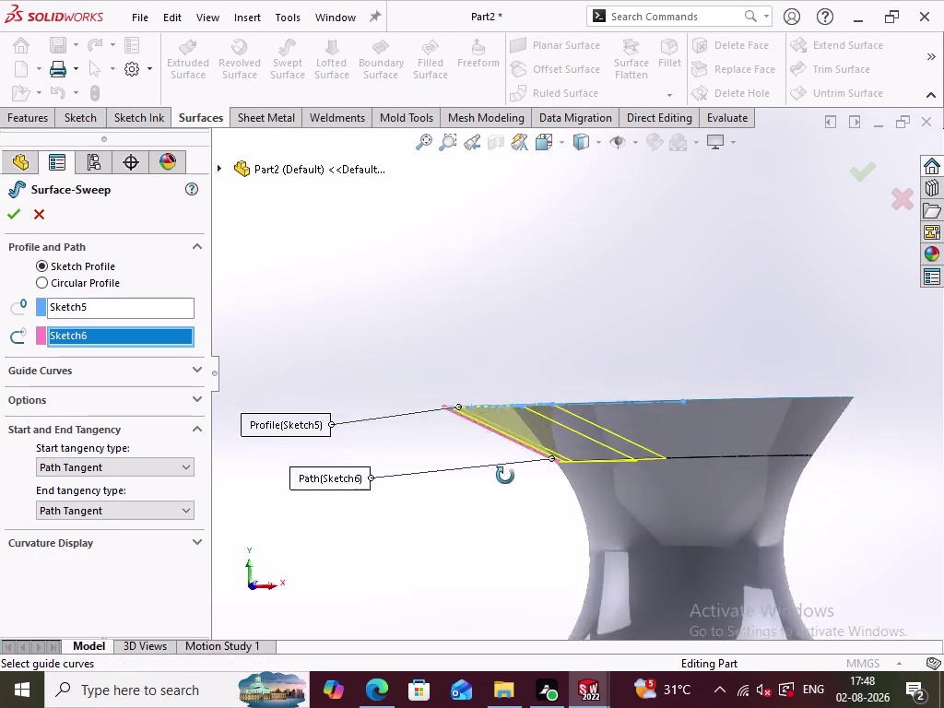
middle_drag(505, 468, 477, 578)
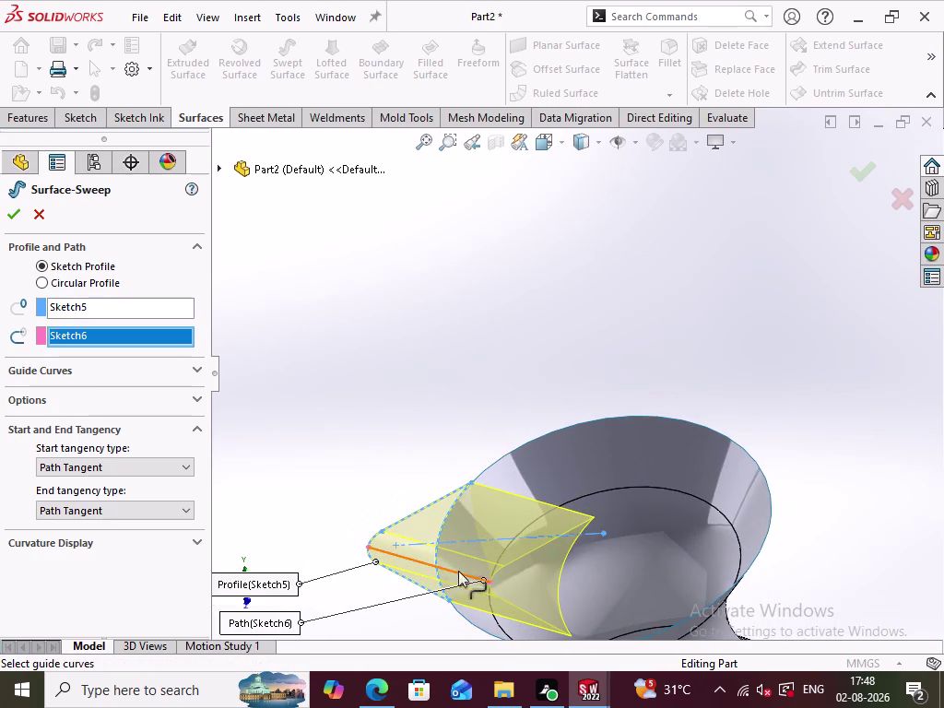
scroll(up, 3)
scroll(down, 3)
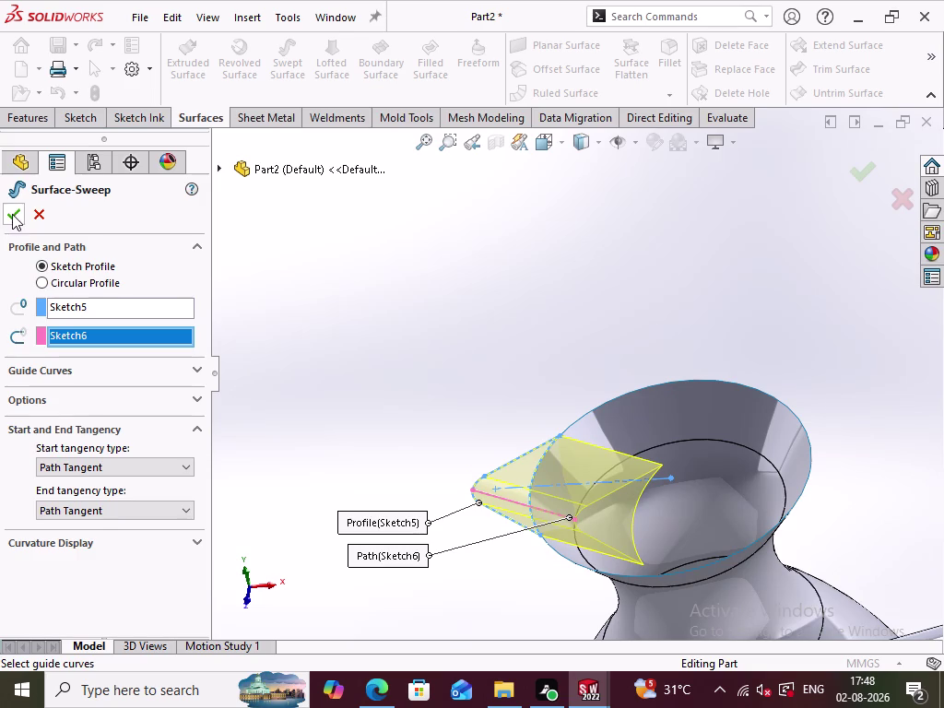
click(12, 214)
Orbit around the new swept spout to look into it.
click(445, 383)
middle_drag(464, 397, 527, 345)
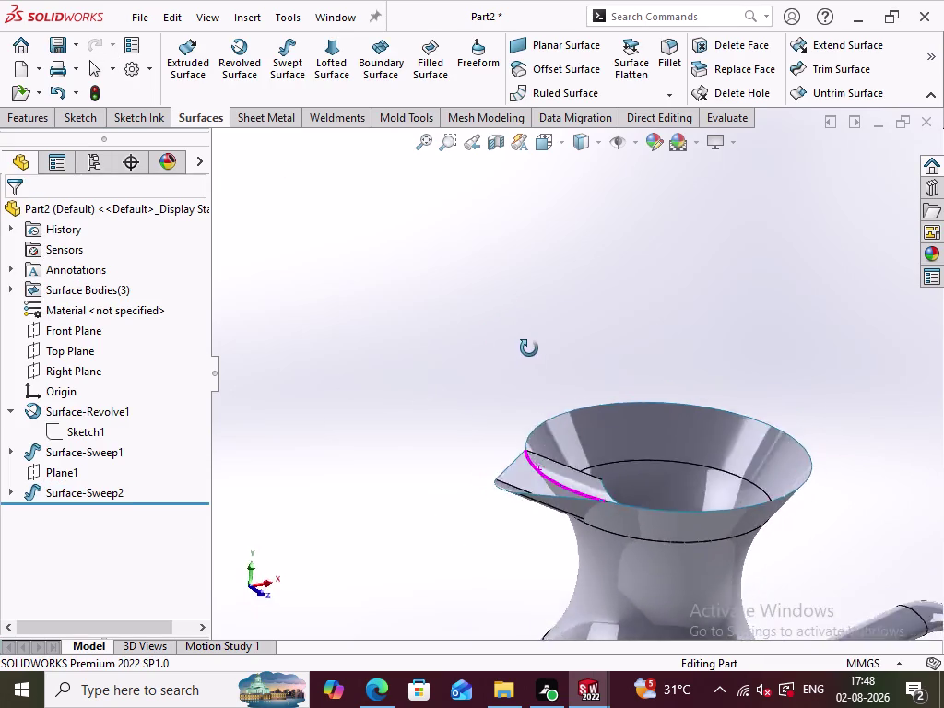
middle_drag(527, 344, 511, 447)
scroll(up, 3)
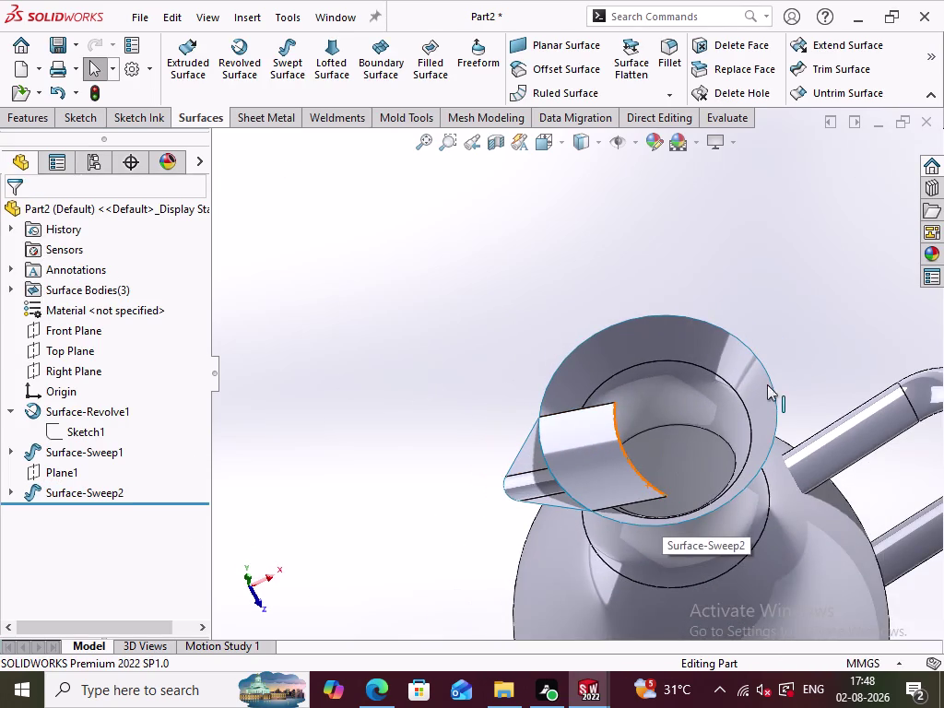
scroll(down, 3)
click(847, 72)
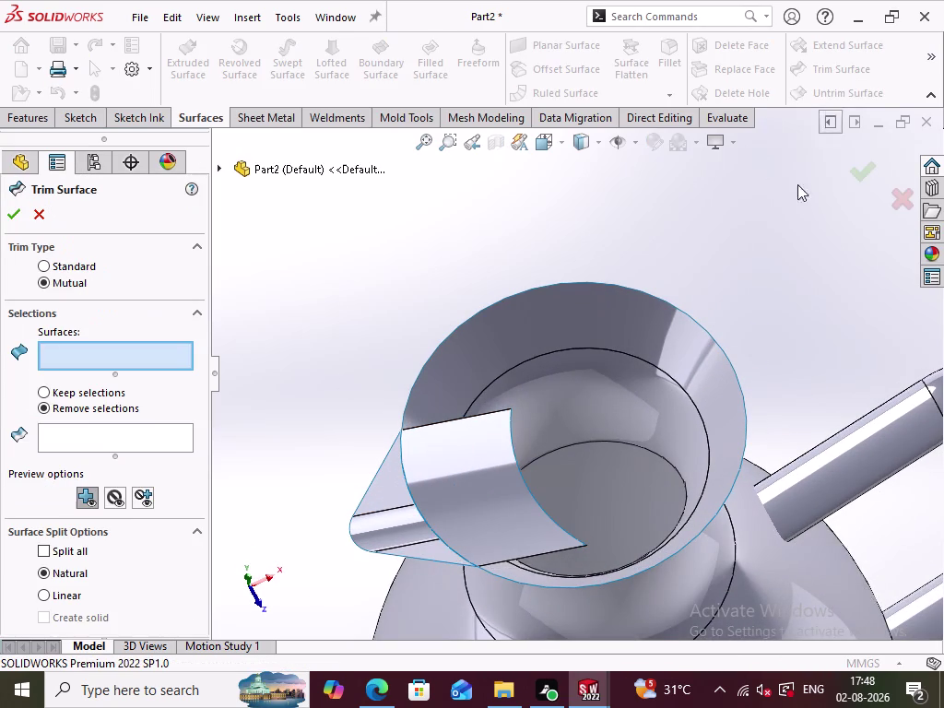
scroll(up, 3)
scroll(up, 3)
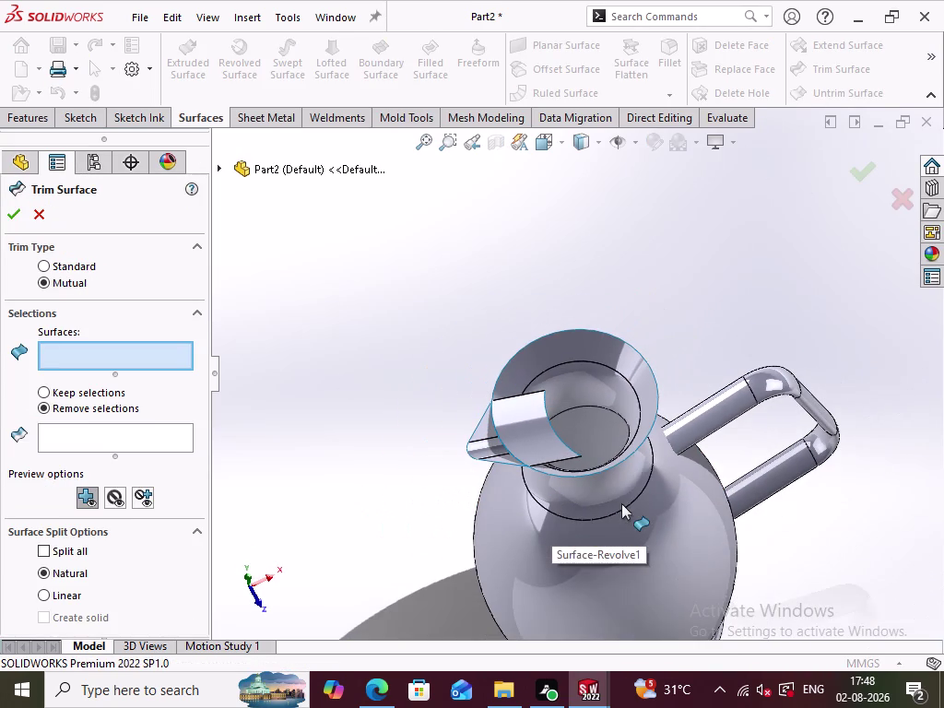
scroll(up, 3)
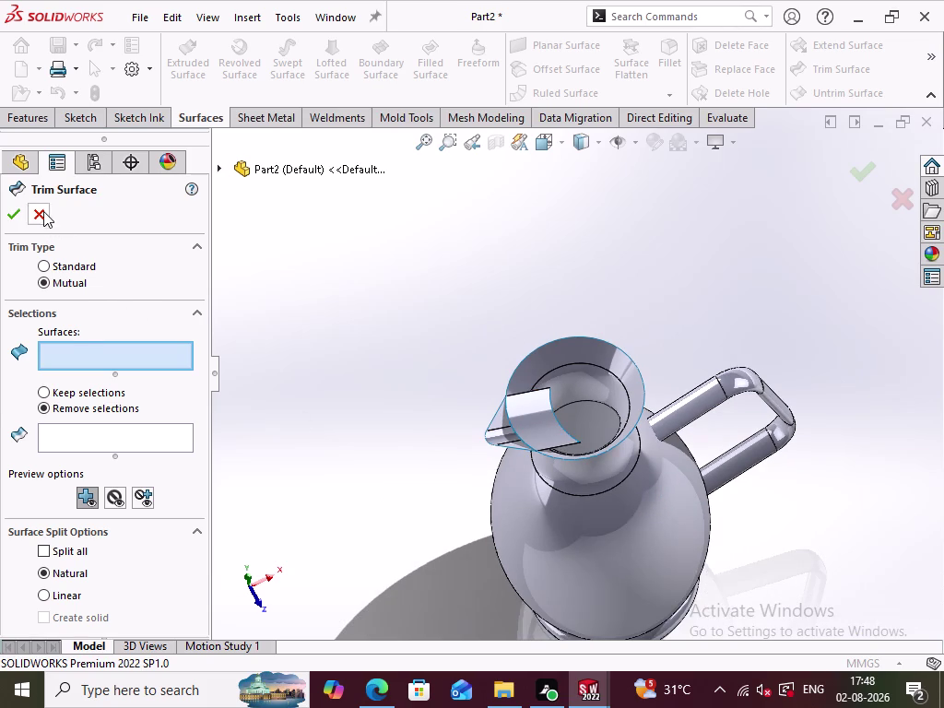
click(40, 210)
click(933, 53)
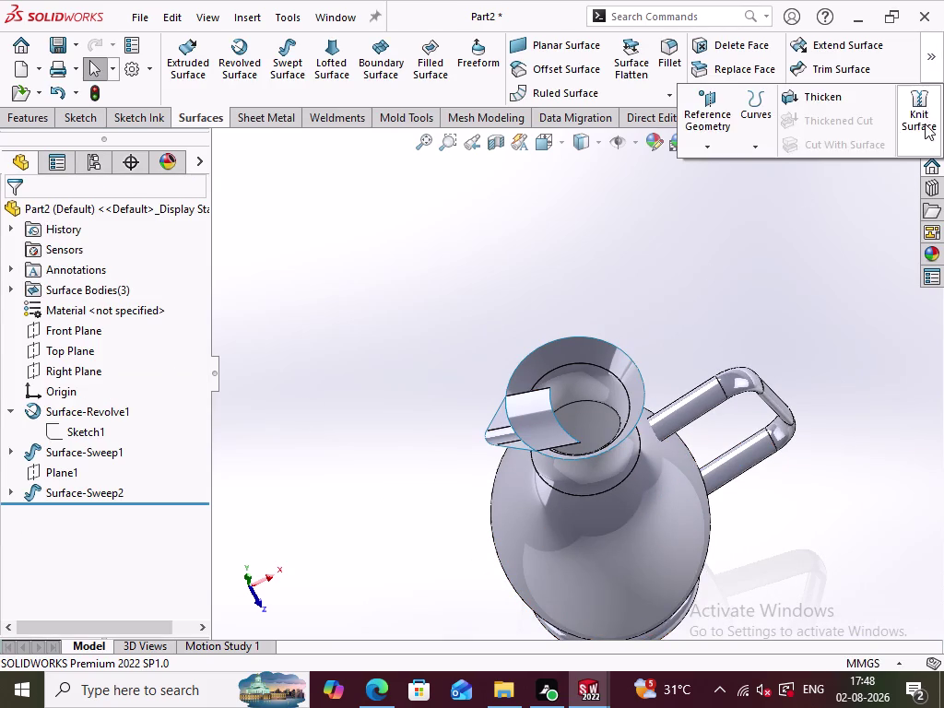
click(924, 124)
scroll(up, 3)
drag(730, 573, 720, 576)
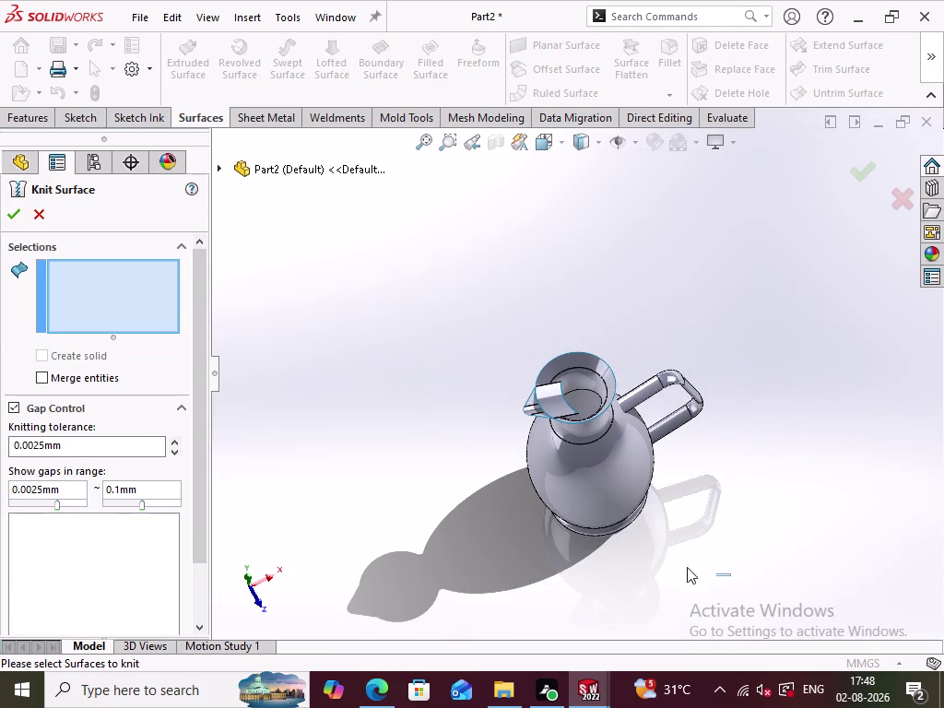
drag(720, 576, 450, 266)
middle_drag(671, 523, 563, 365)
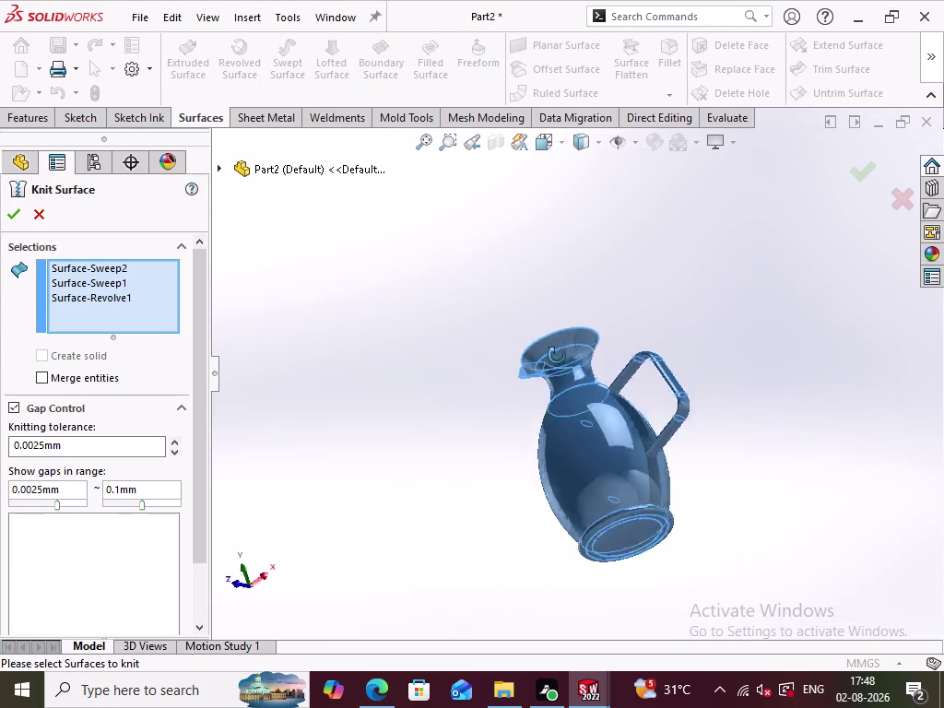
middle_drag(563, 365, 625, 707)
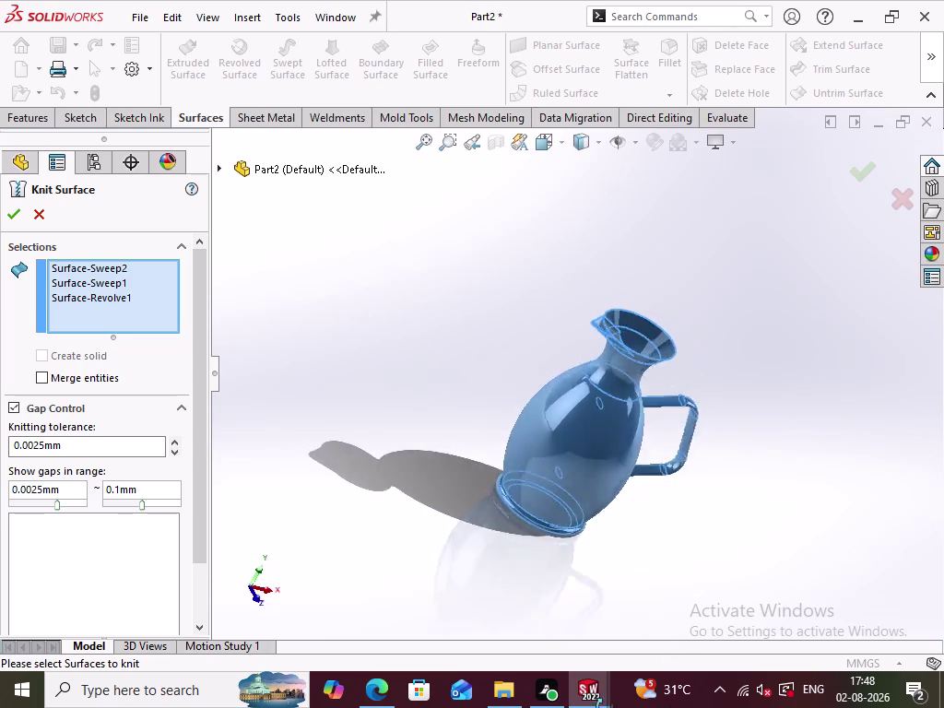
middle_drag(625, 707, 572, 702)
click(6, 220)
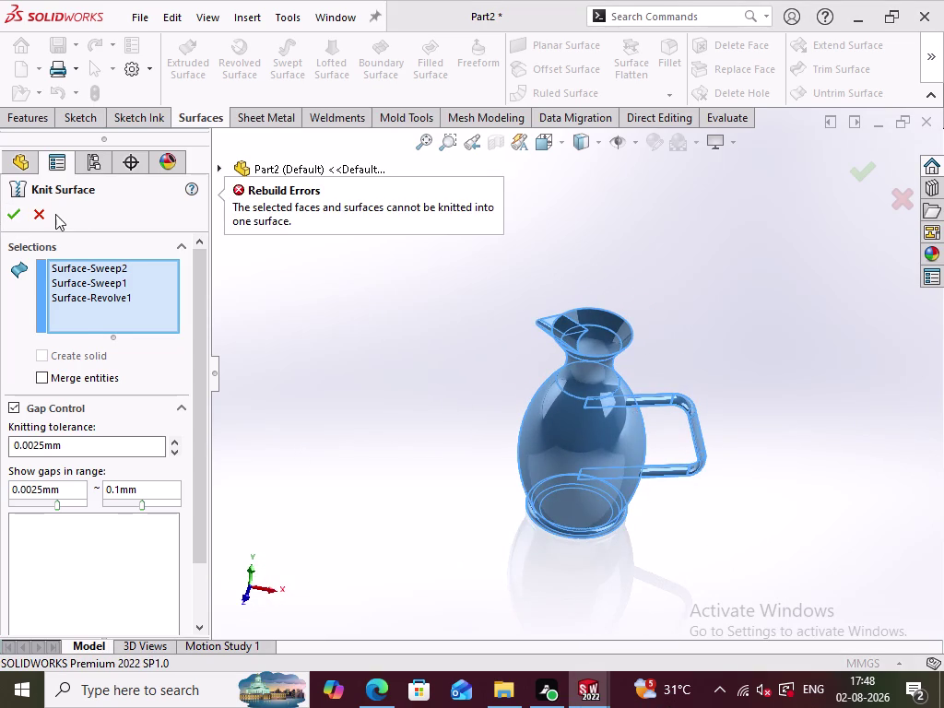
click(46, 214)
click(407, 352)
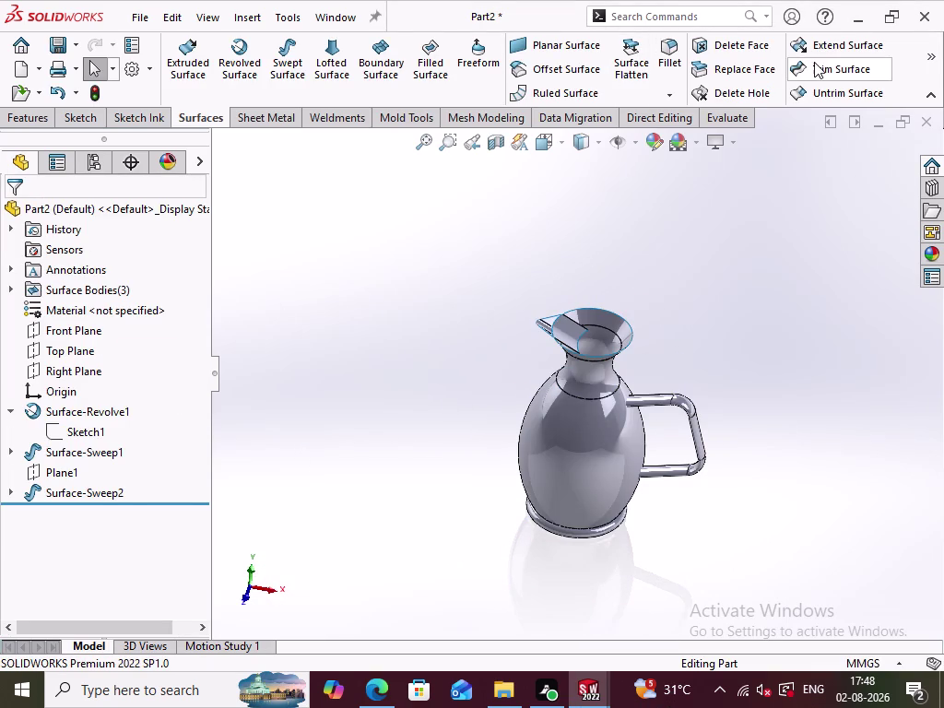
Start a mutual Trim Surface selecting Surface-Sweep2, Surface-Revolve1 and Surface-Sweep1.
click(814, 62)
scroll(down, 3)
scroll(up, 3)
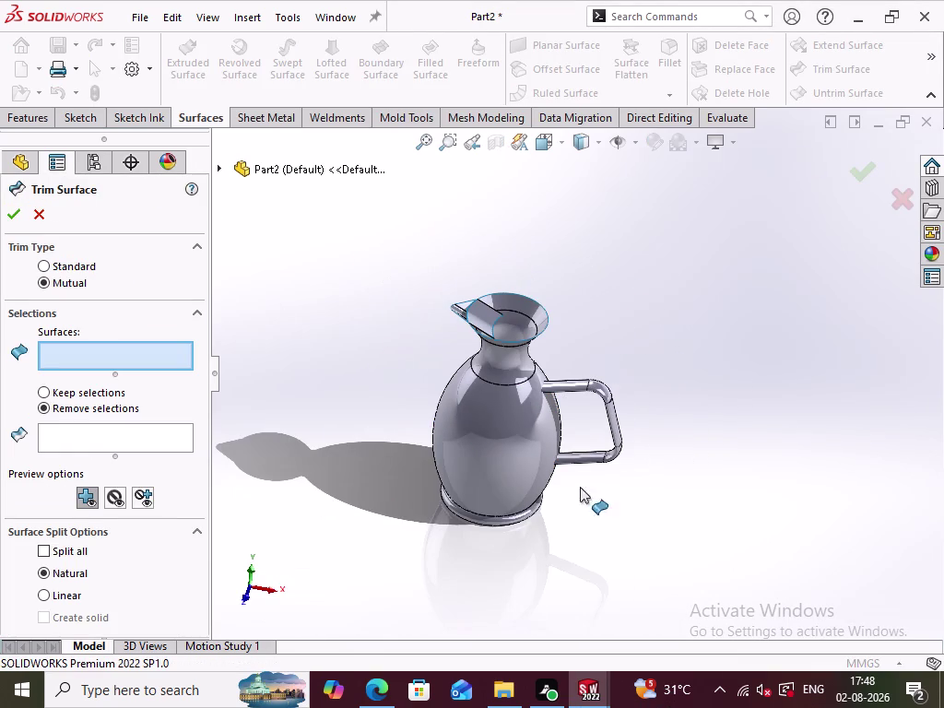
drag(609, 562, 402, 251)
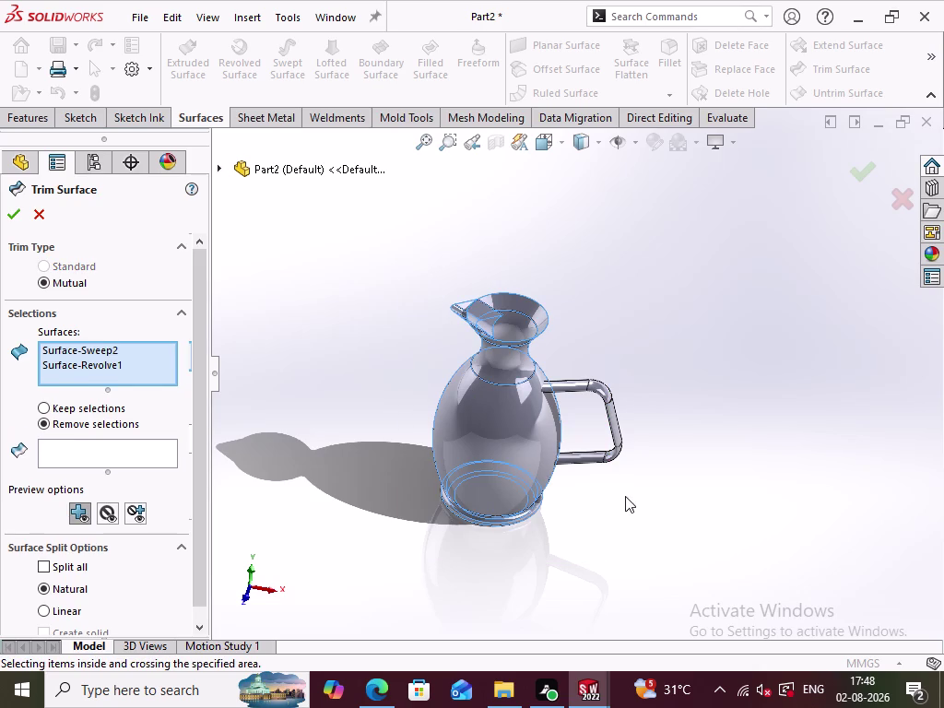
drag(668, 576, 535, 293)
click(614, 417)
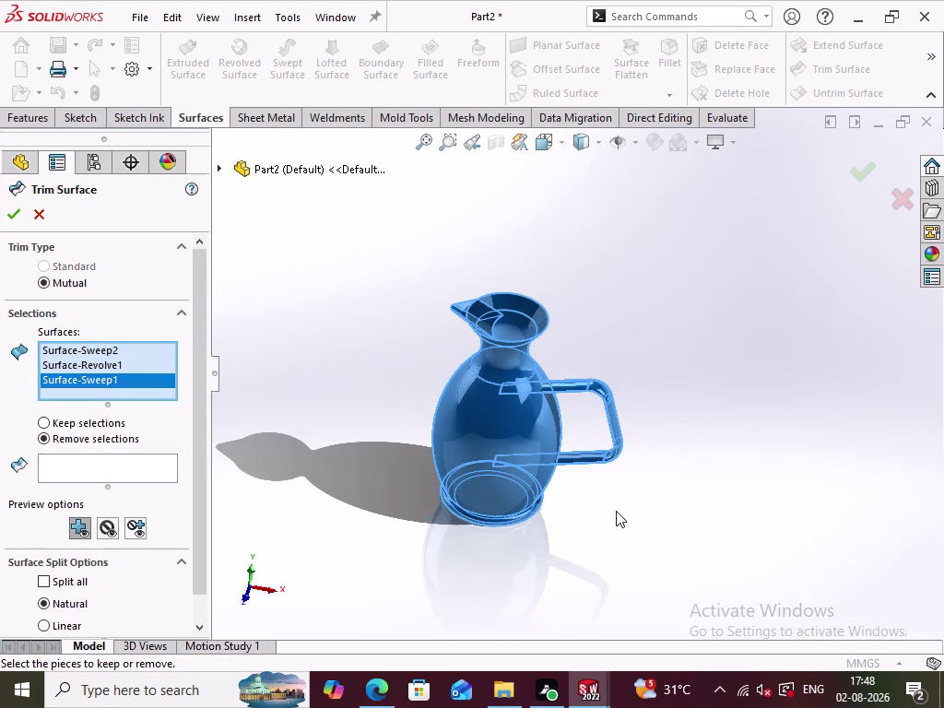
click(135, 463)
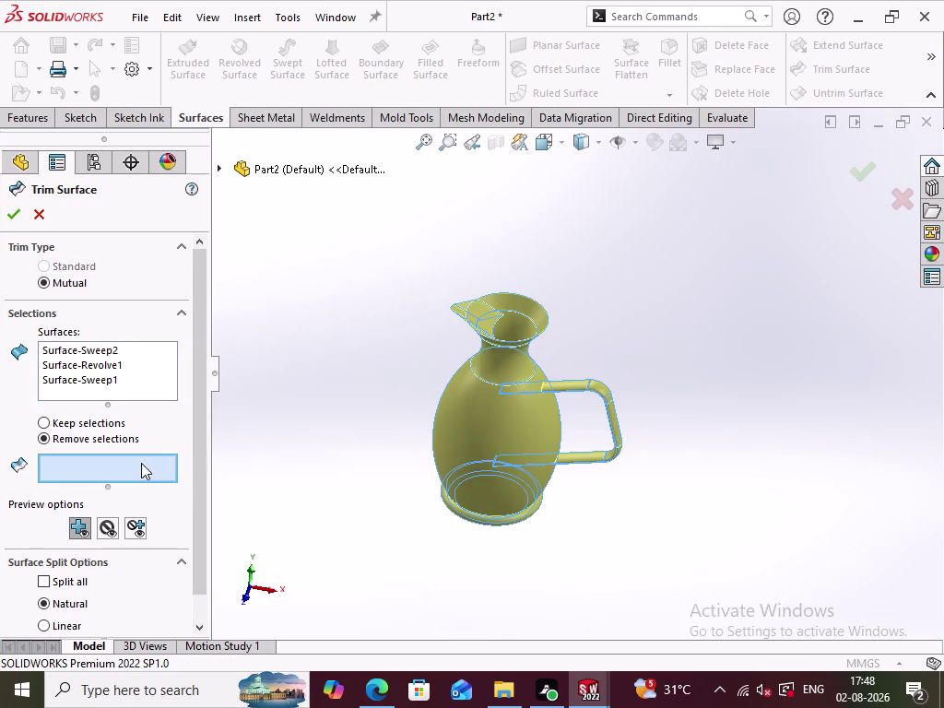
Mark the spout piece inside the neck and the body sliver behind the spout for removal.
middle_drag(643, 369, 642, 449)
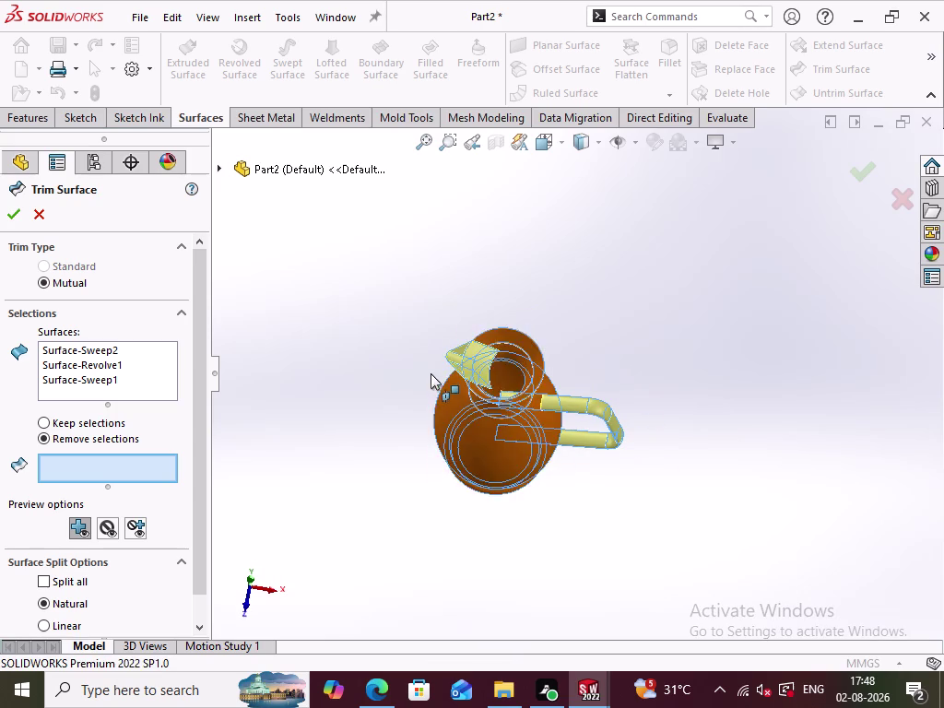
scroll(down, 3)
scroll(down, 3)
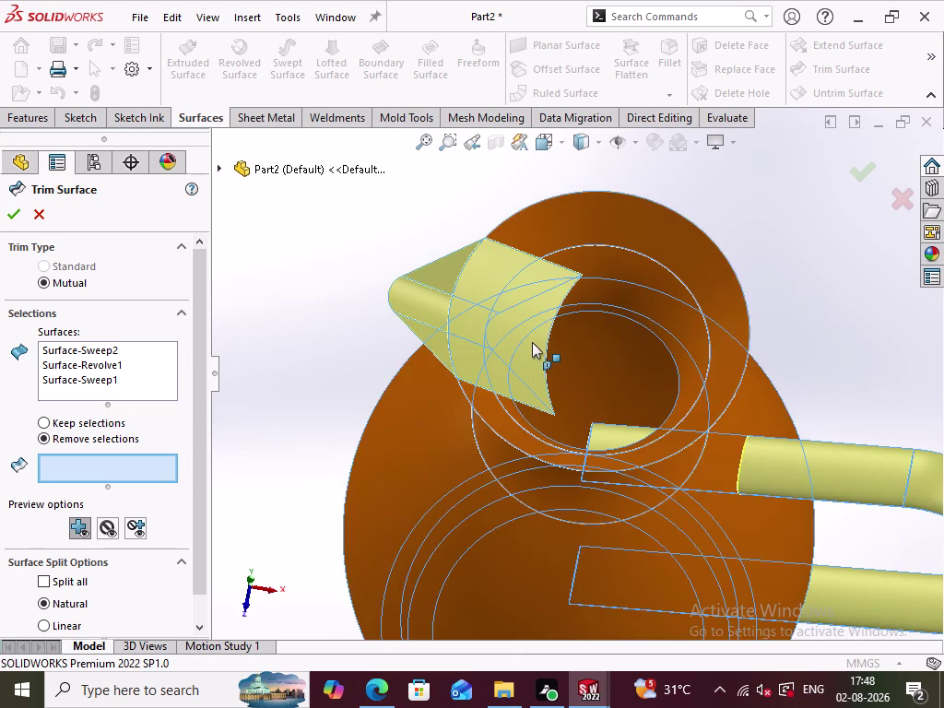
click(531, 342)
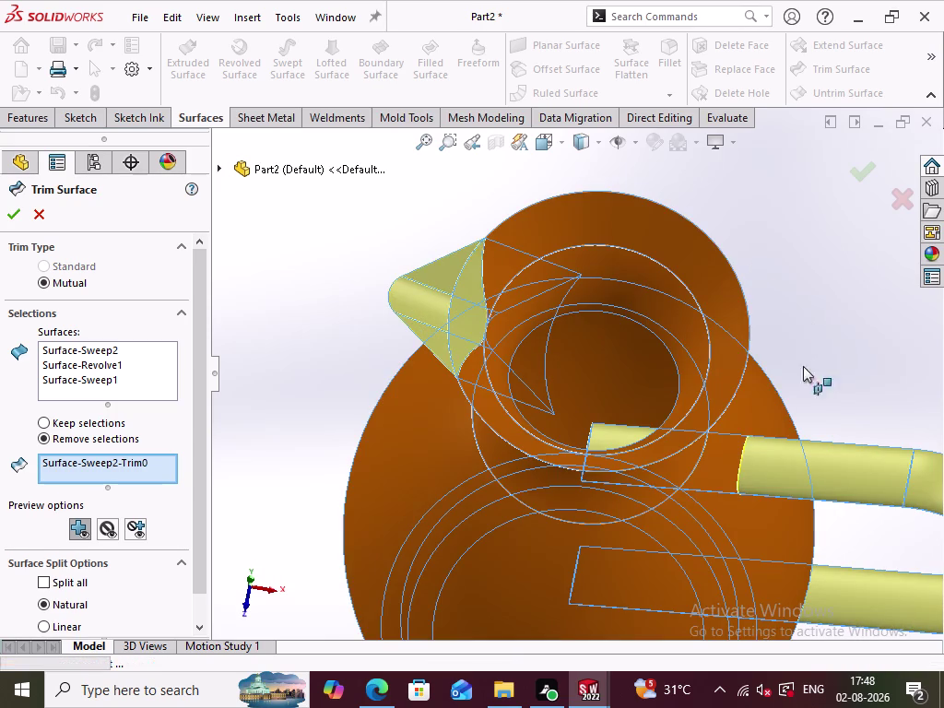
scroll(up, 3)
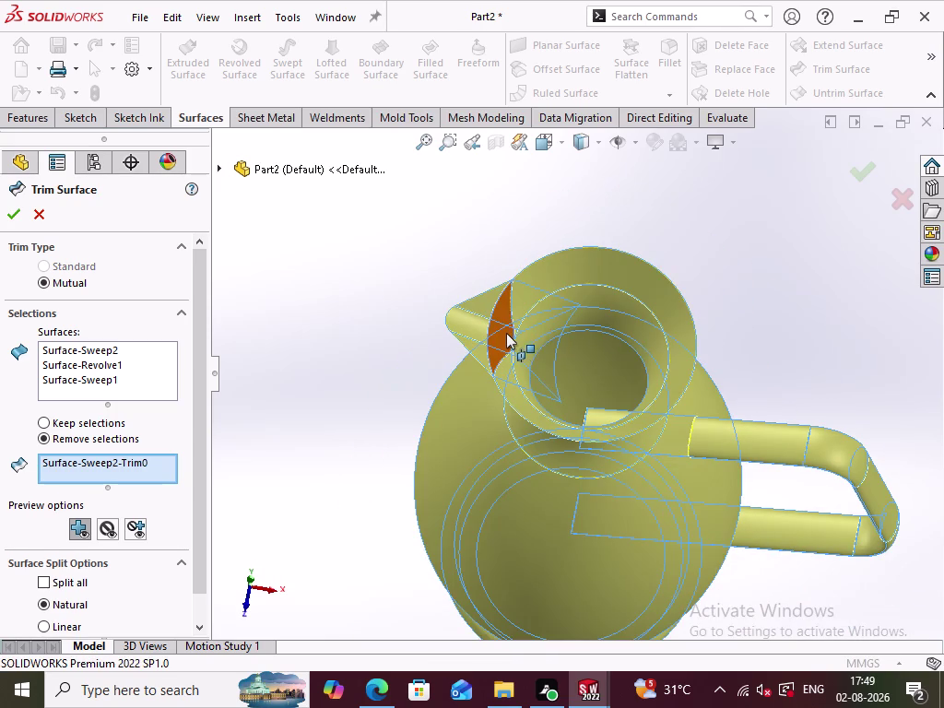
click(506, 333)
Mark both handle ends inside the body for removal and apply the trim.
middle_drag(373, 369, 413, 295)
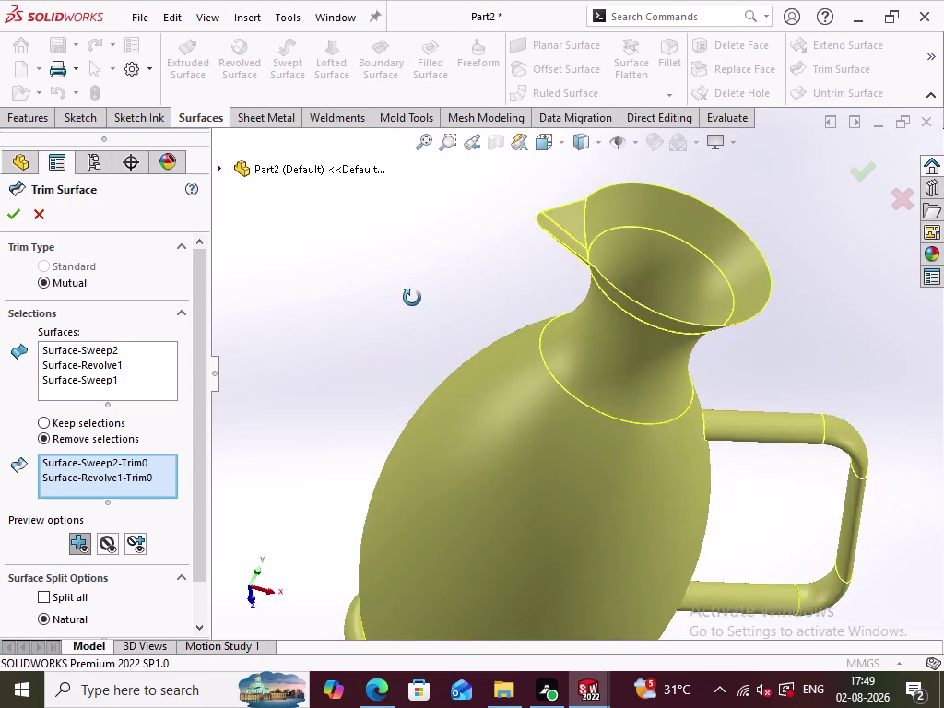
middle_drag(413, 295, 413, 422)
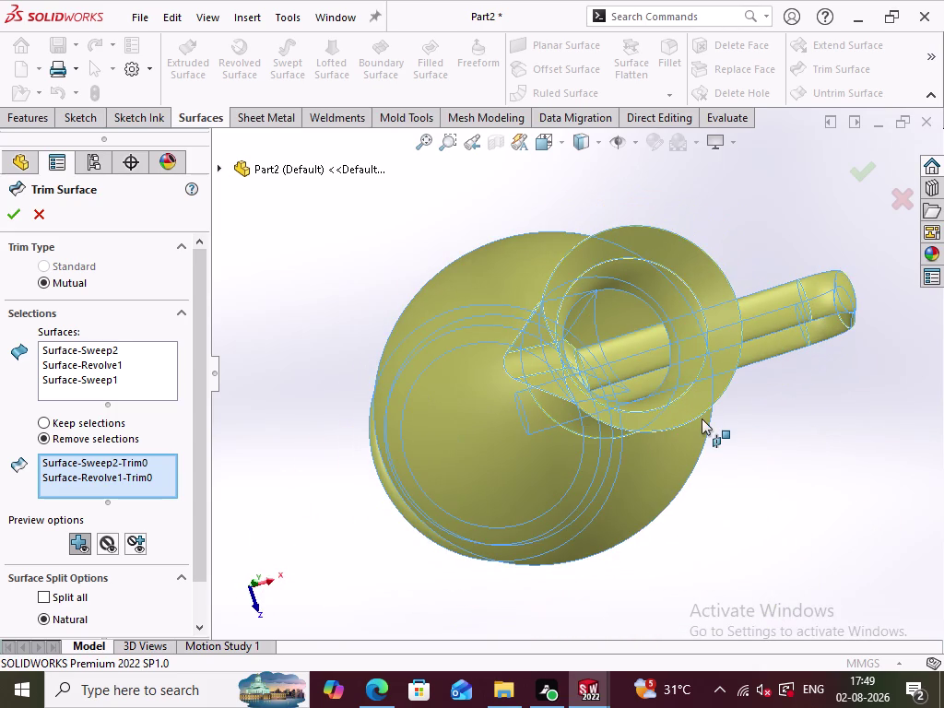
scroll(down, 3)
click(556, 310)
scroll(down, 3)
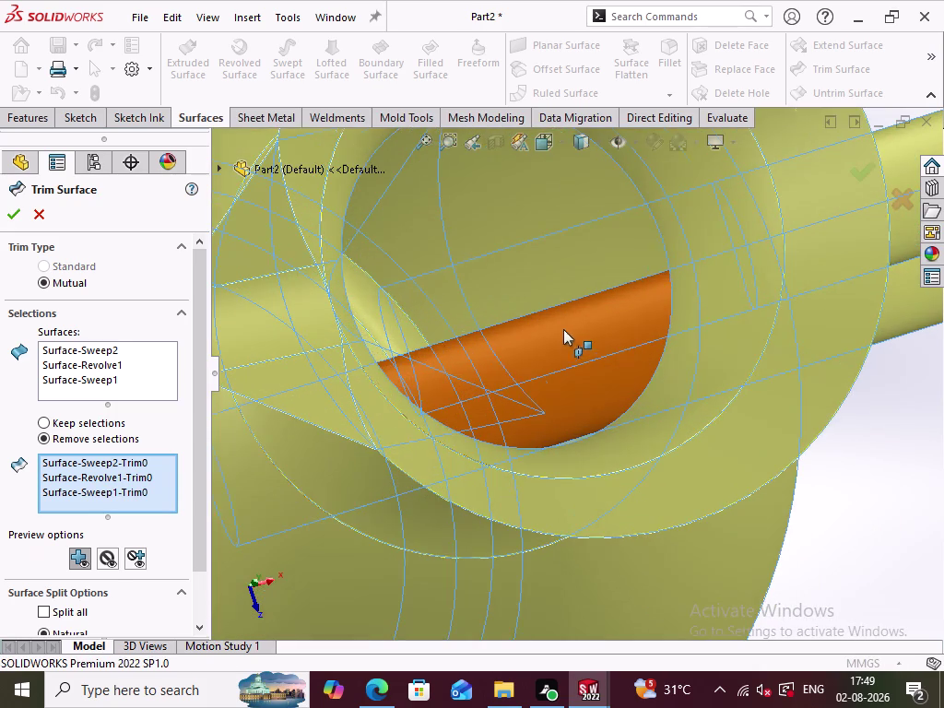
click(555, 346)
scroll(up, 3)
scroll(up, 3)
scroll(down, 3)
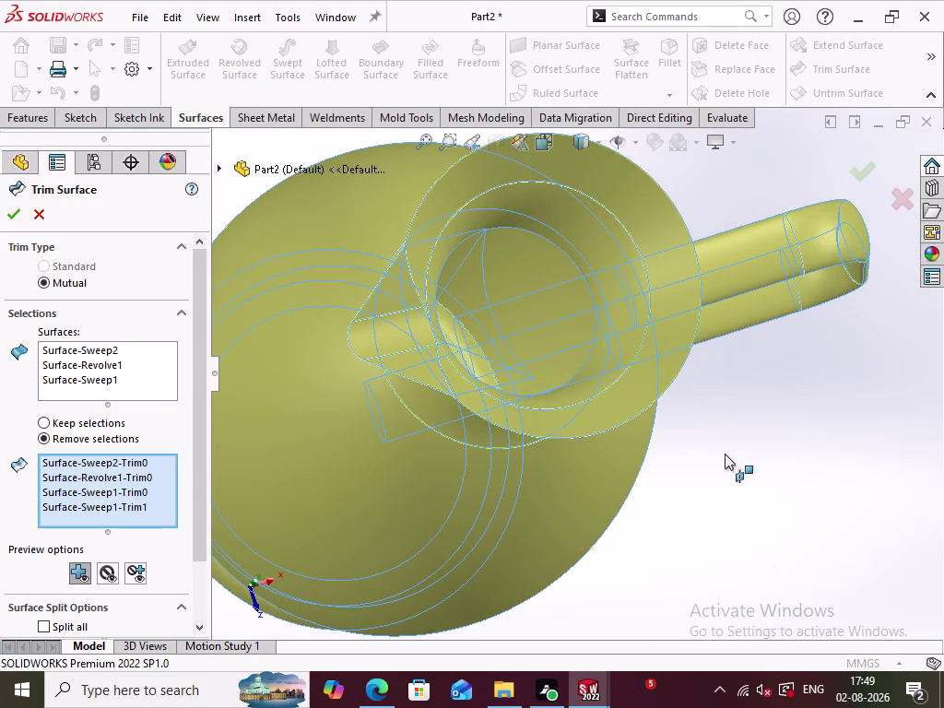
middle_drag(733, 477, 700, 430)
scroll(up, 3)
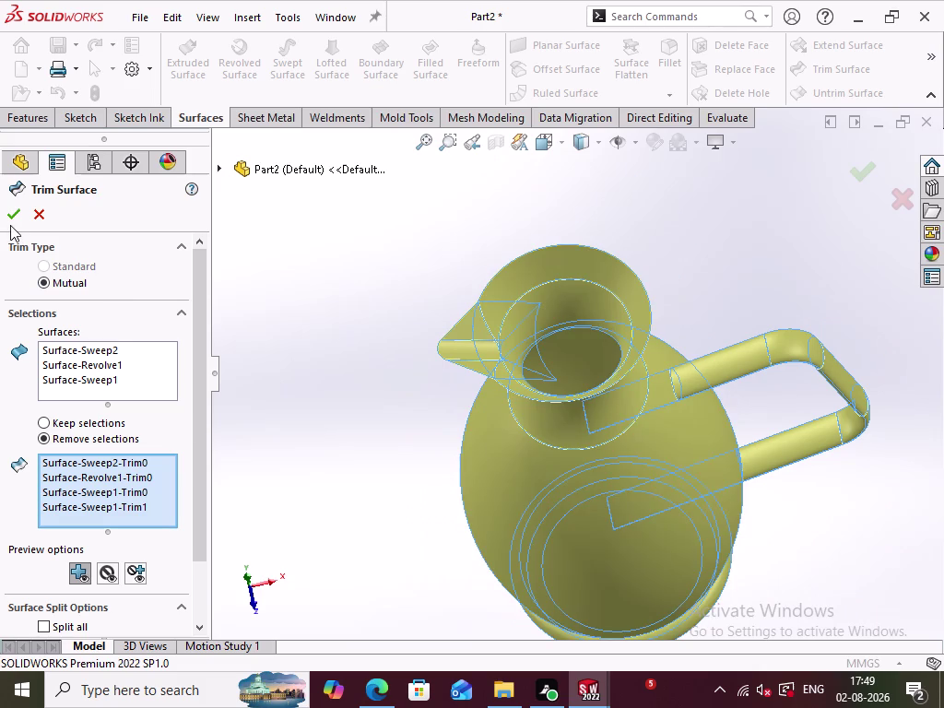
click(7, 219)
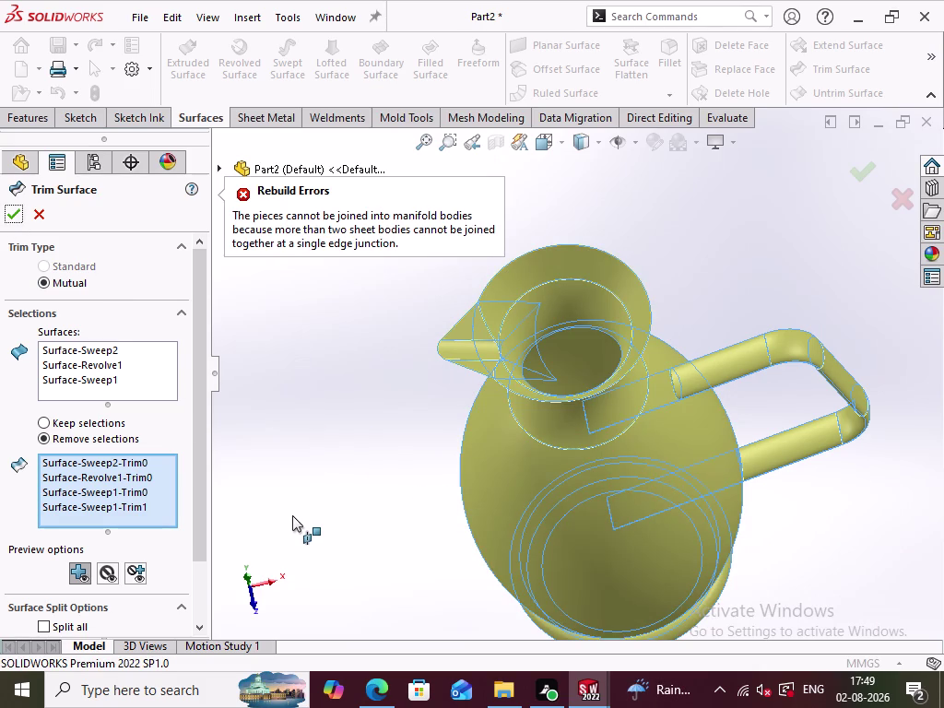
Orbit the jug from its side, base, top and spout to inspect the trim preview.
middle_drag(365, 408, 365, 437)
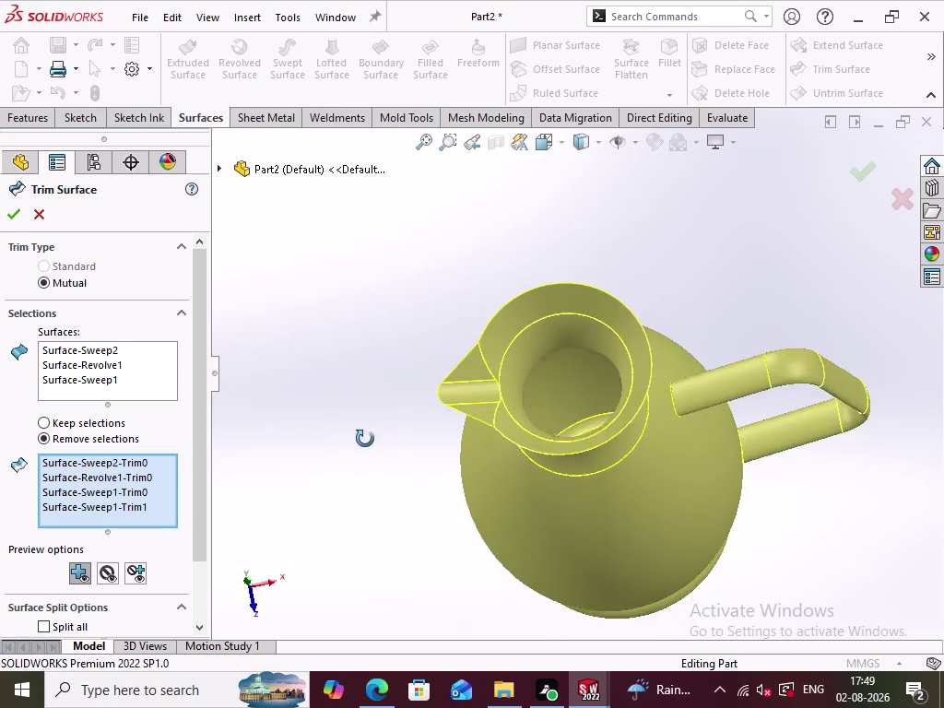
middle_drag(365, 437, 455, 456)
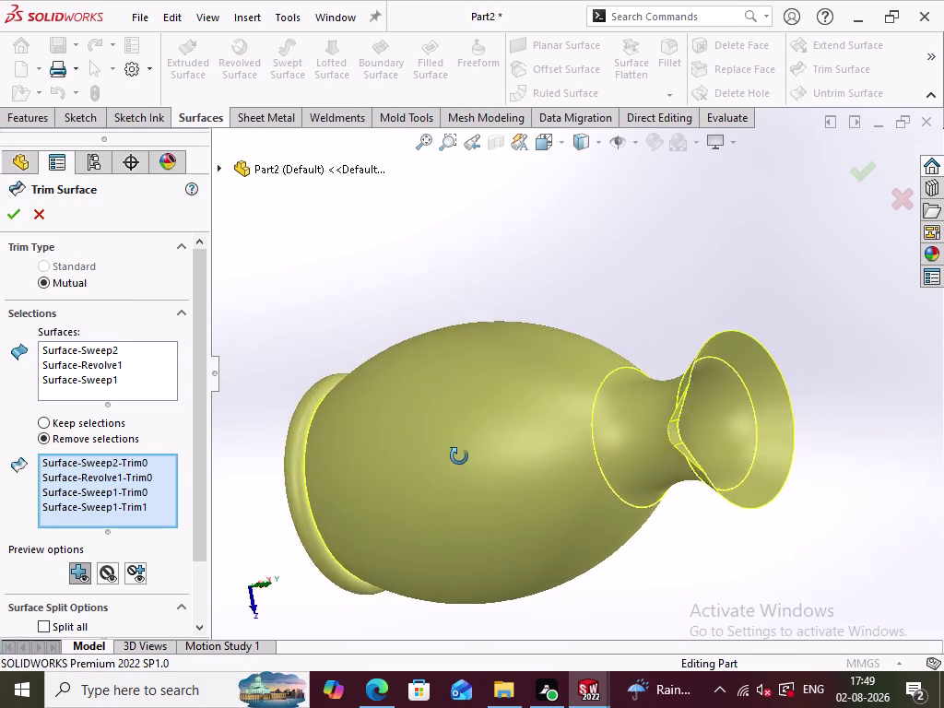
middle_drag(455, 457, 412, 195)
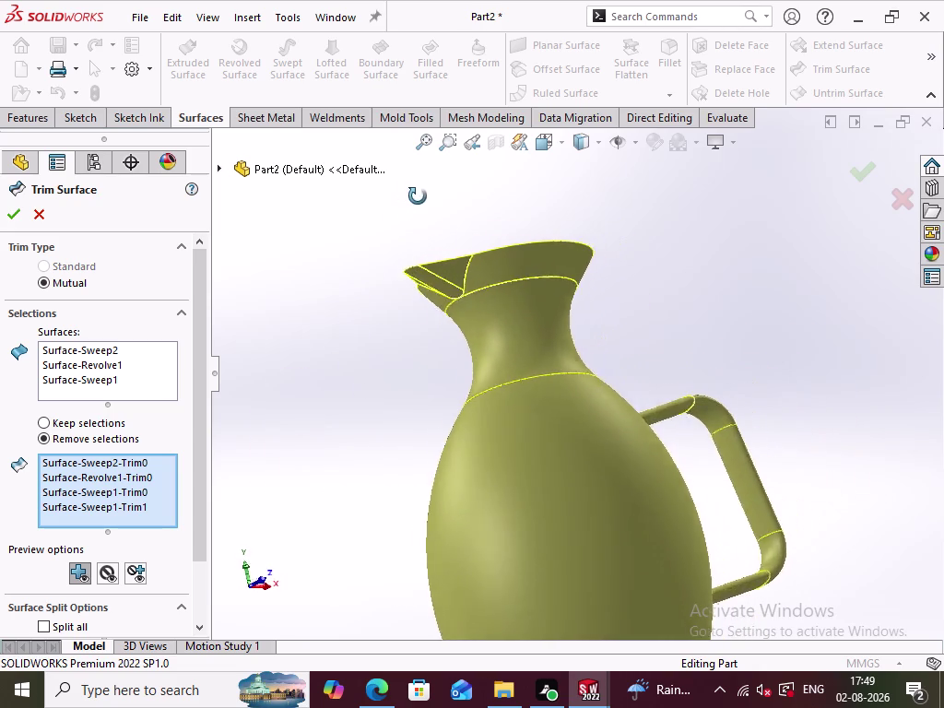
middle_drag(412, 195, 345, 294)
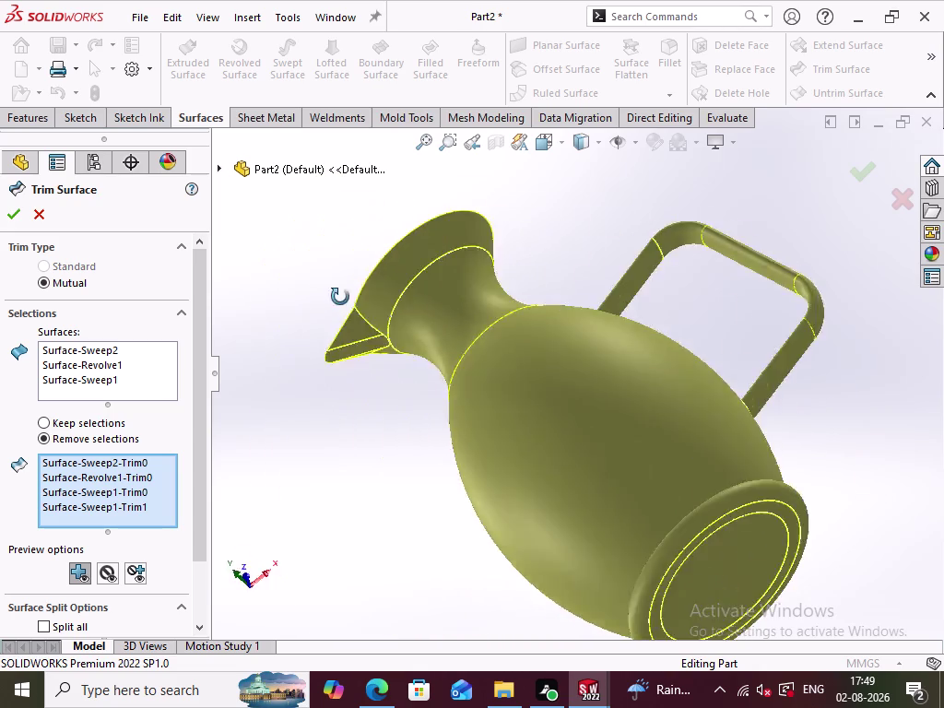
middle_drag(345, 294, 367, 660)
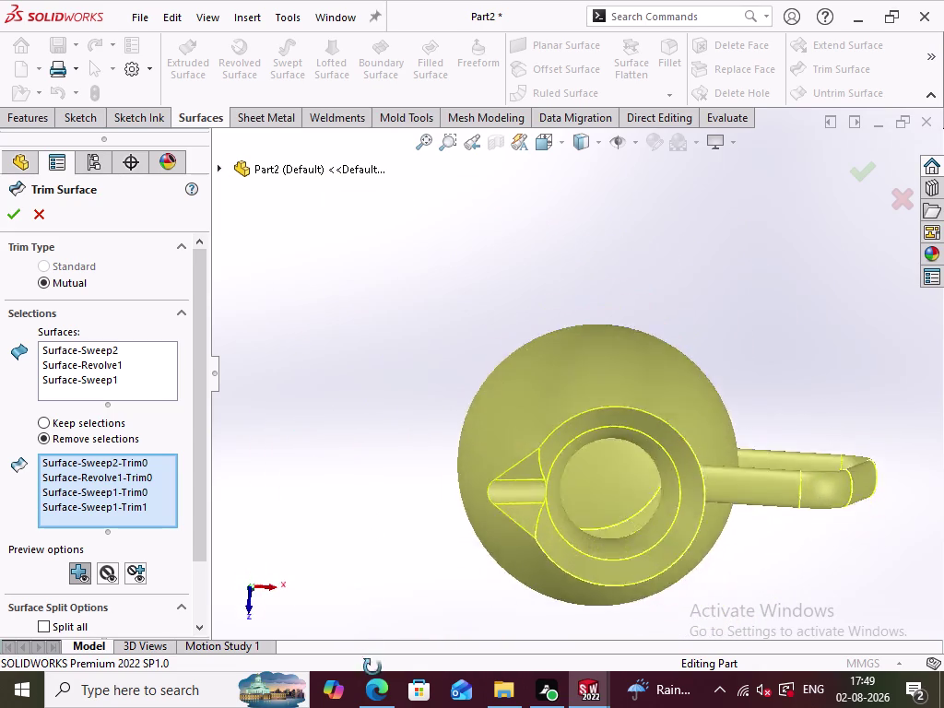
middle_drag(367, 660, 337, 673)
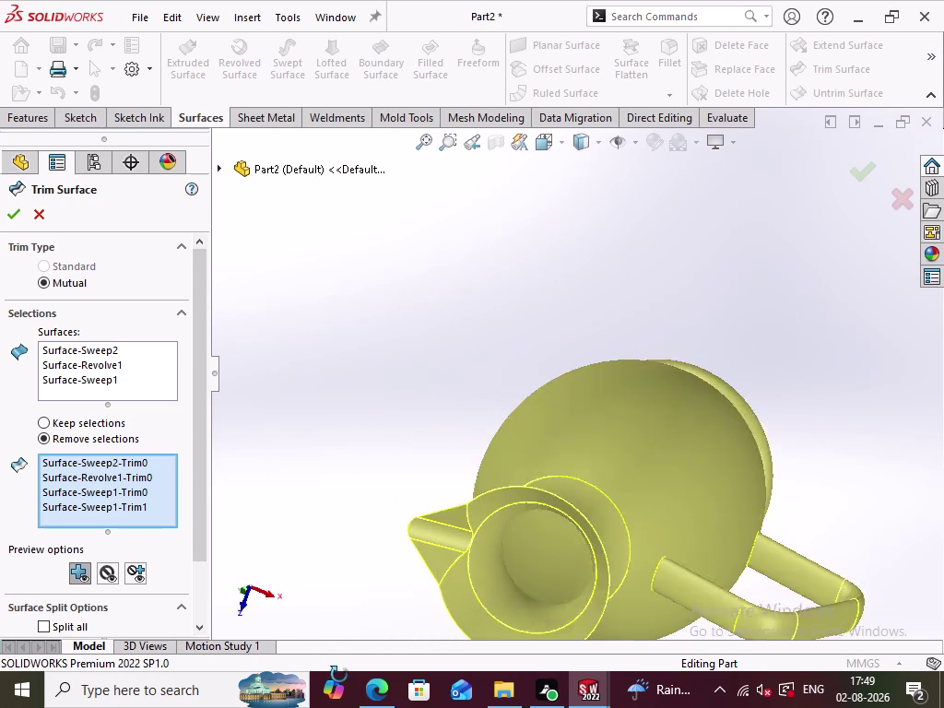
middle_drag(337, 674, 352, 580)
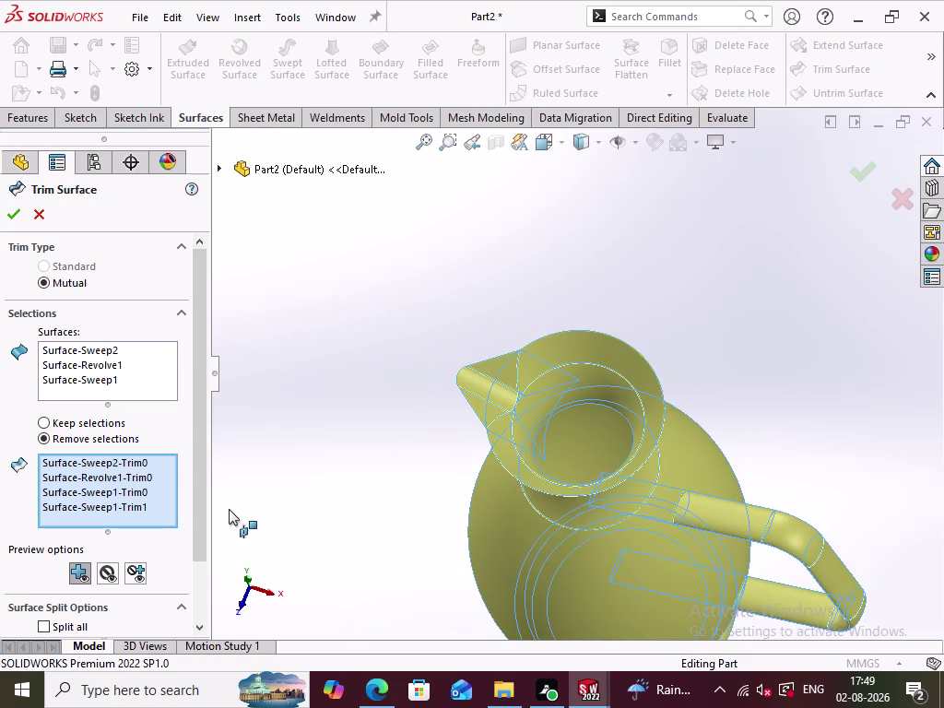
drag(202, 418, 194, 509)
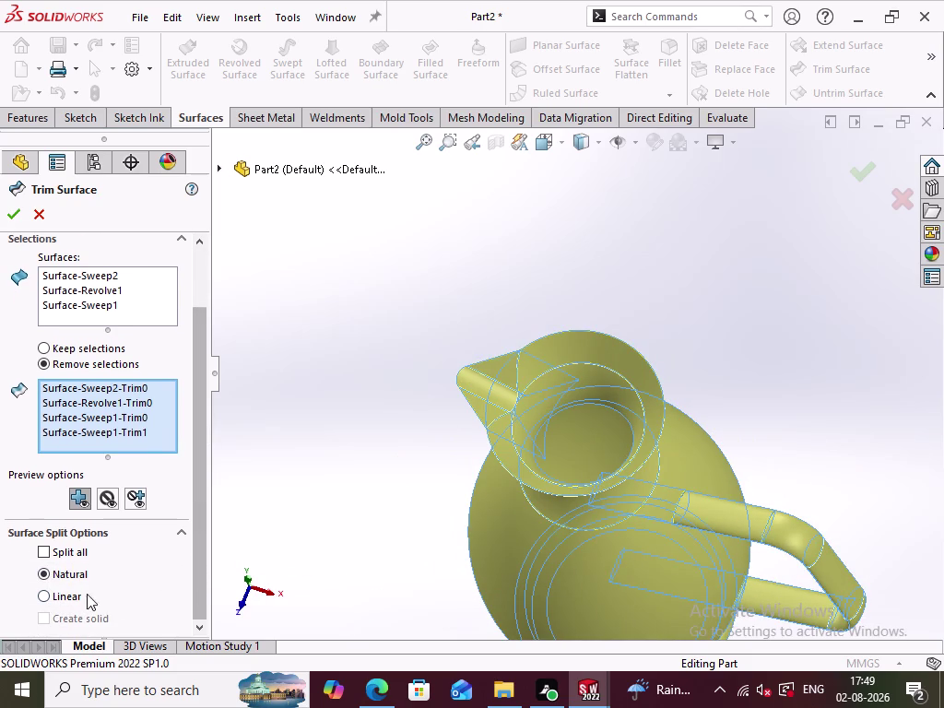
Switch the surface split option to Linear, then back to Natural.
click(58, 594)
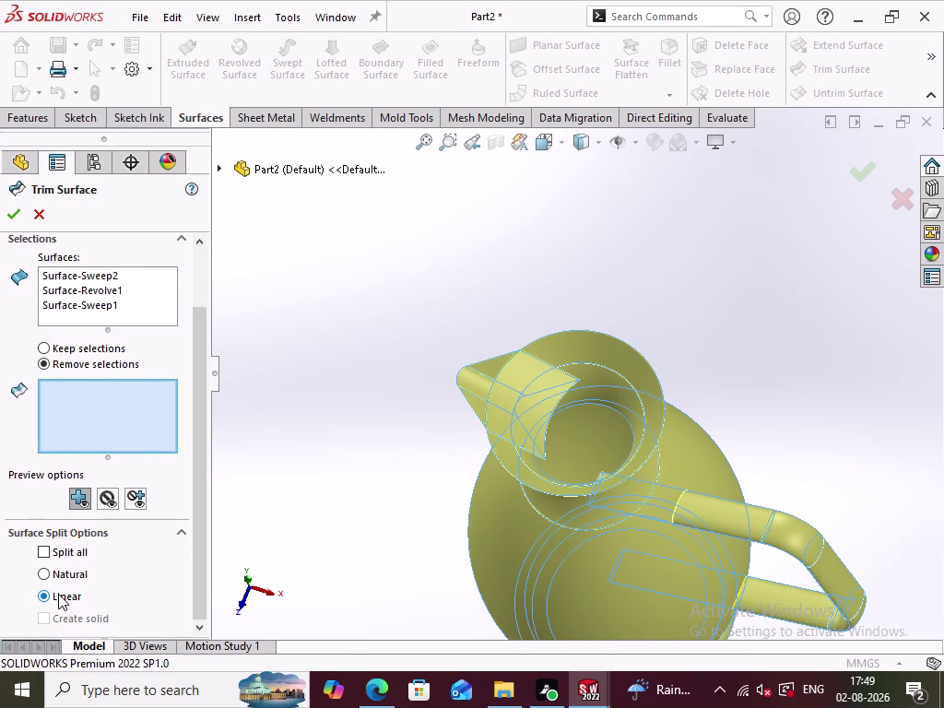
click(65, 572)
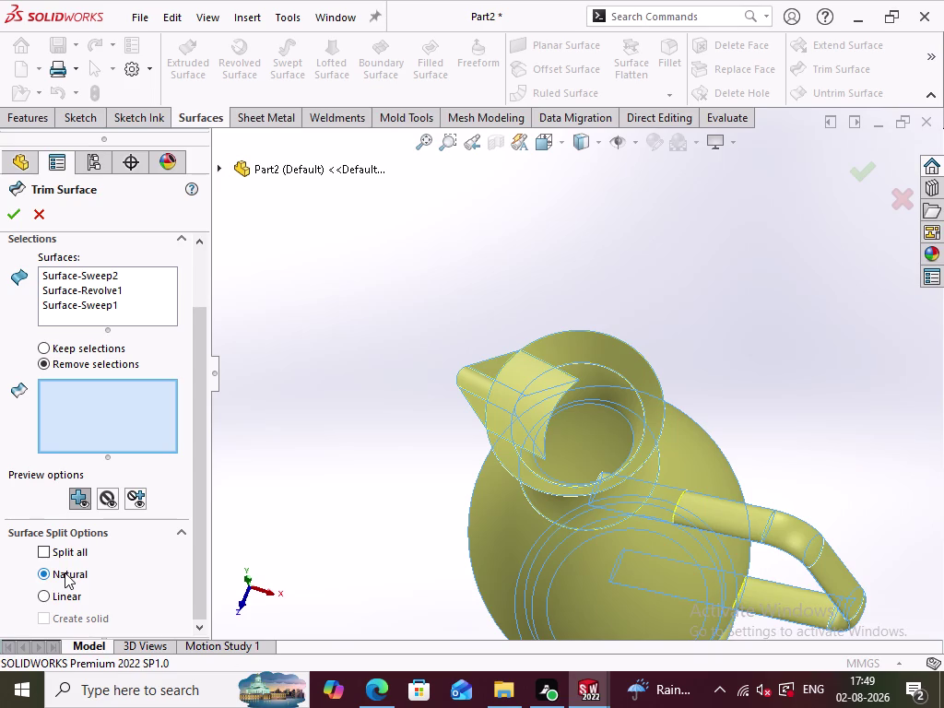
double_click(69, 547)
click(123, 408)
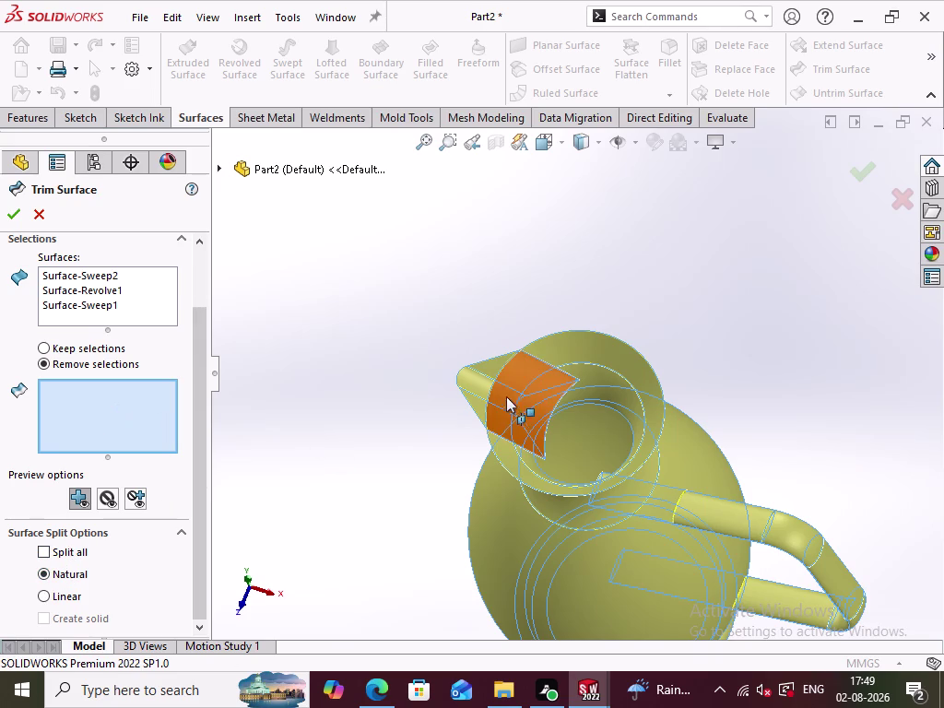
Re-mark the spout mouth piece, a body piece and both handle ends for removal.
click(536, 396)
click(500, 395)
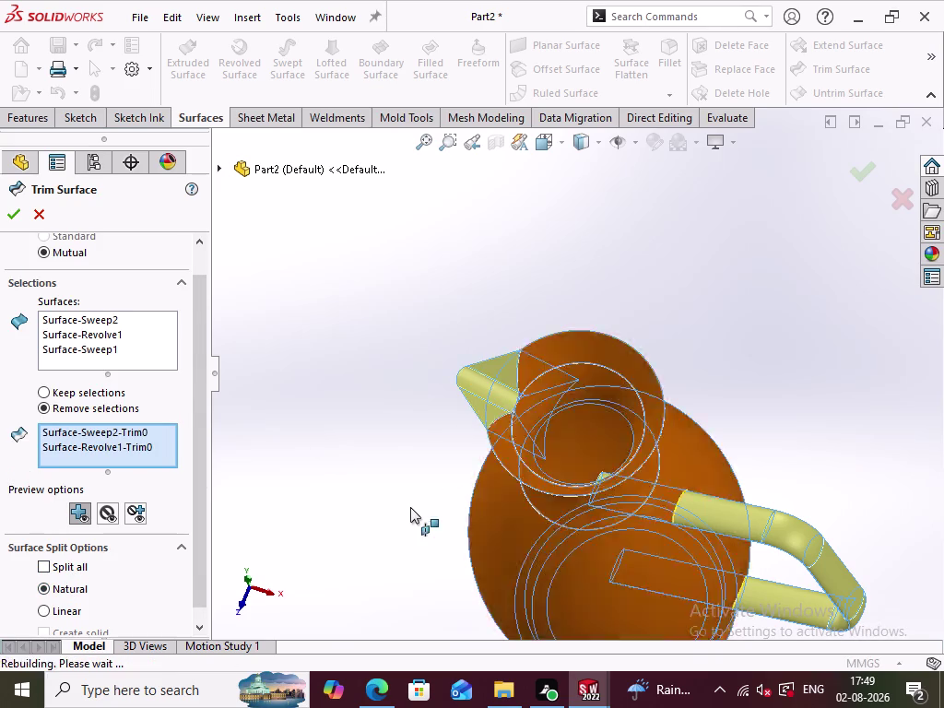
middle_drag(400, 509, 414, 554)
scroll(down, 3)
click(687, 511)
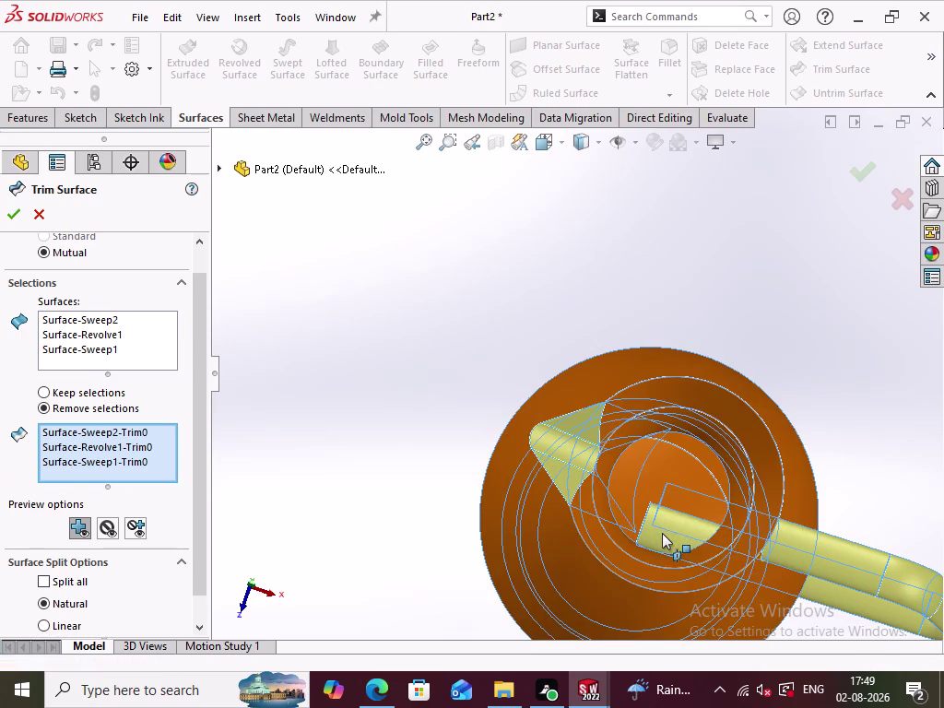
double_click(662, 532)
middle_drag(393, 555, 393, 463)
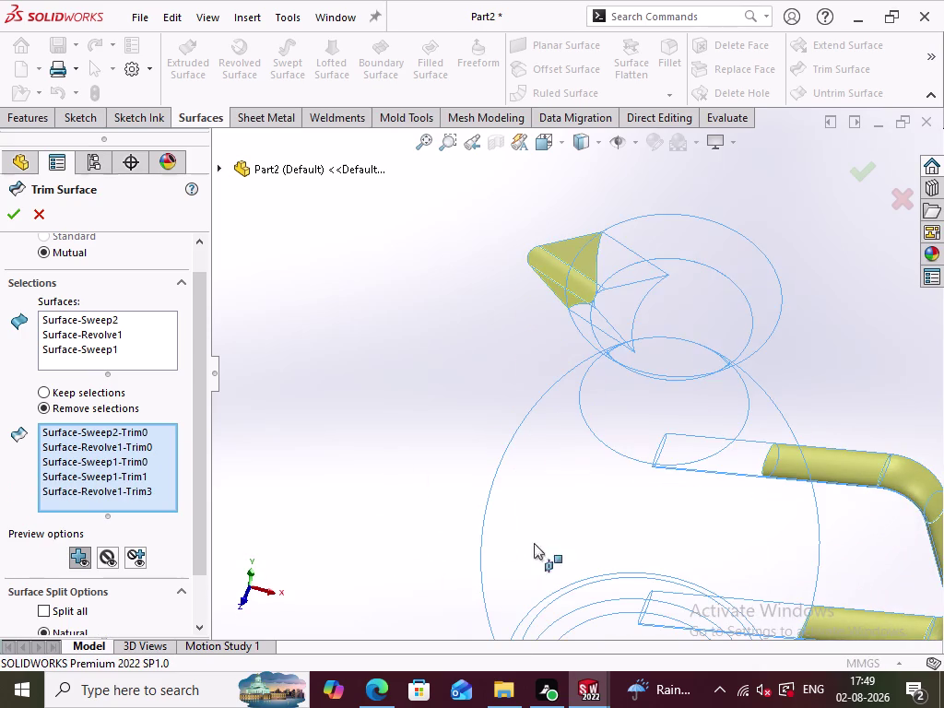
scroll(up, 3)
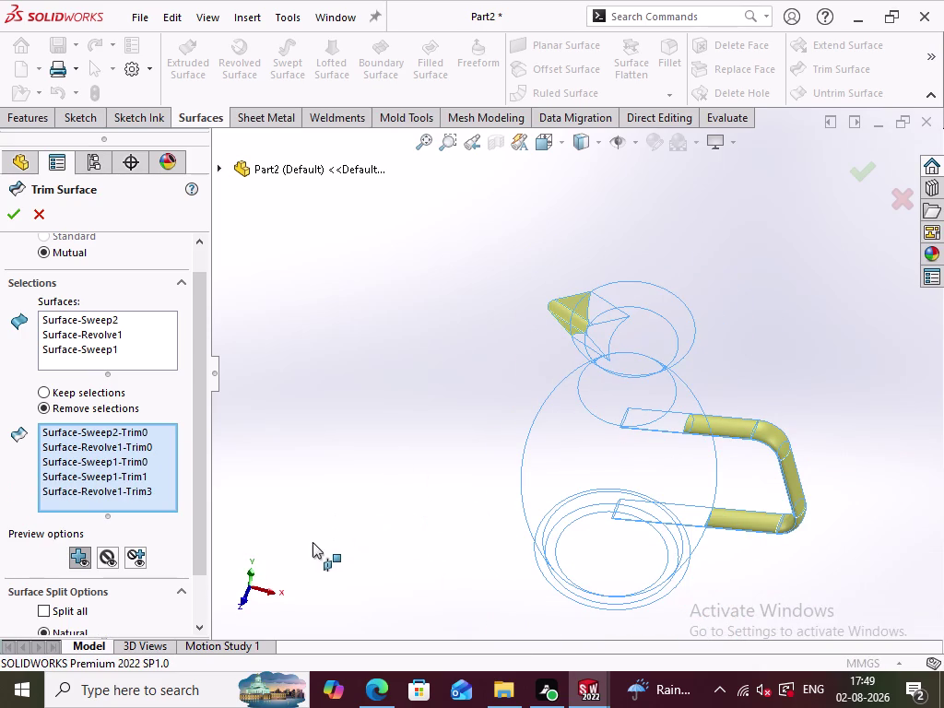
Delete the stray body piece Surface-Revolve1-Trim3 from the removal list.
right_click(112, 489)
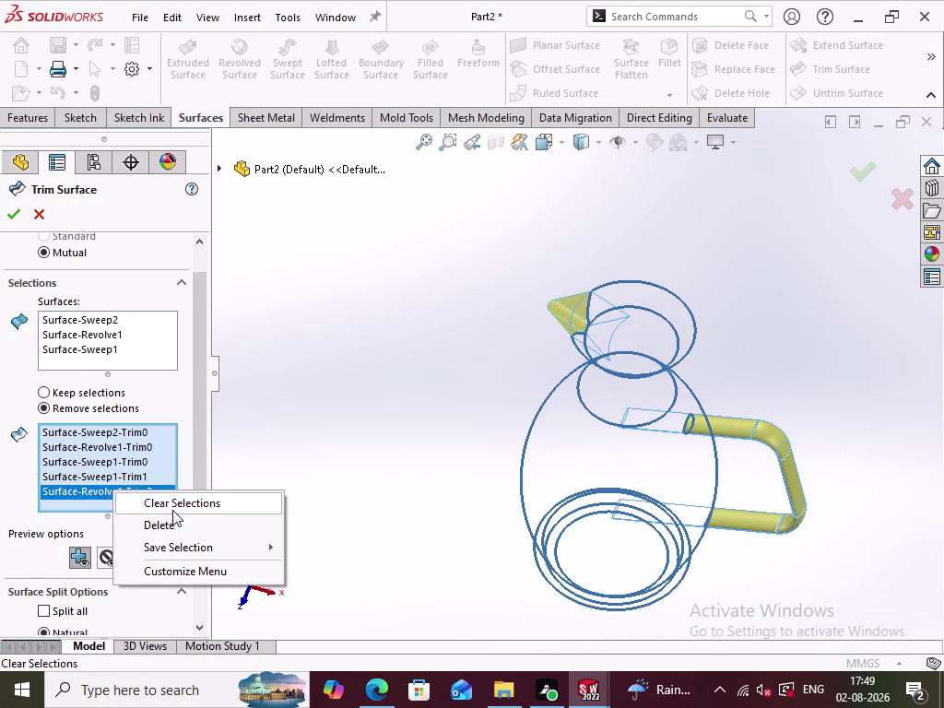
click(173, 524)
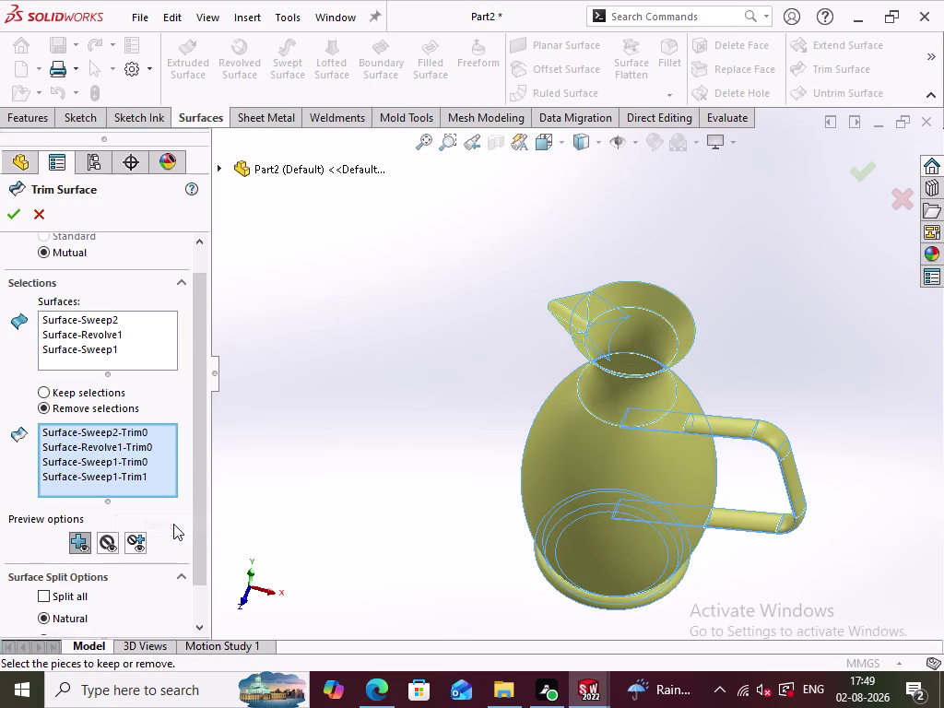
middle_drag(360, 439, 383, 552)
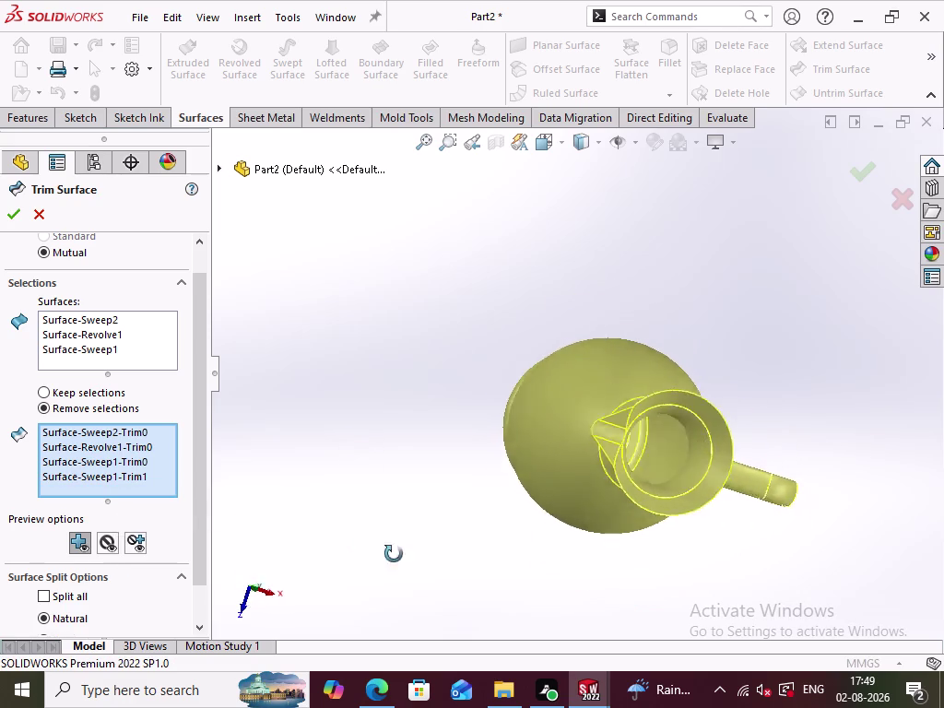
middle_drag(383, 553, 408, 555)
Try OK, orbit the jug after the manifold rebuild error, then cancel Trim Surface.
click(5, 214)
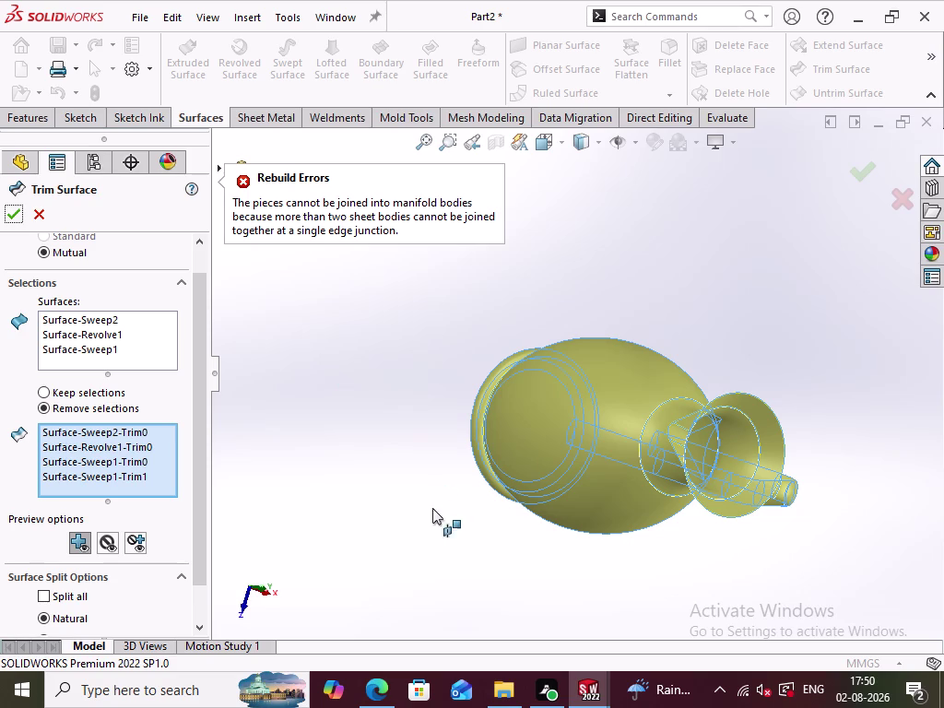
middle_drag(438, 532, 478, 282)
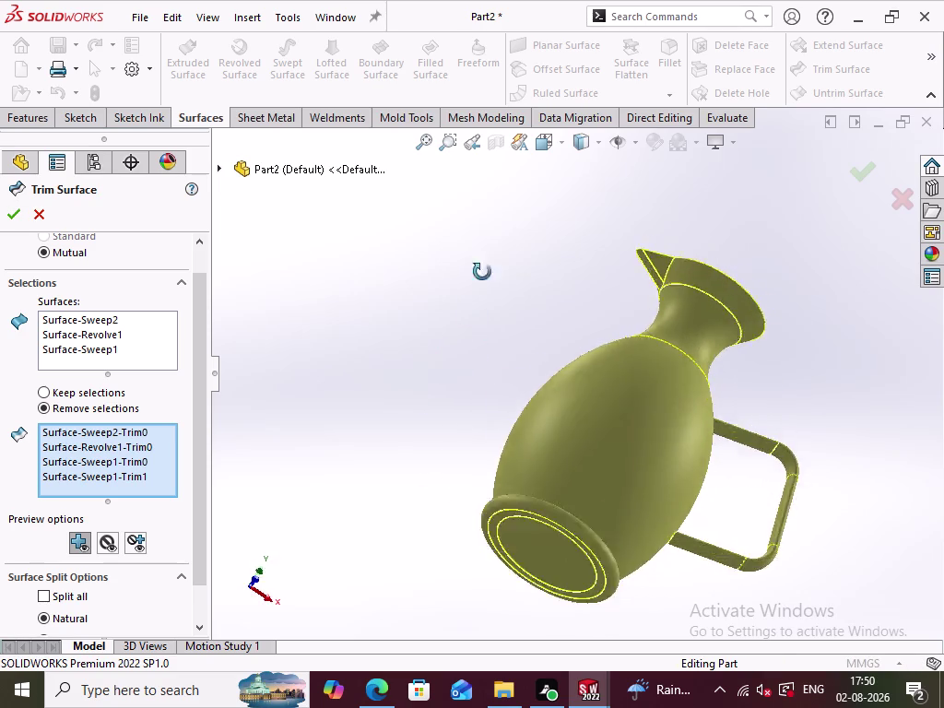
middle_drag(478, 282, 330, 467)
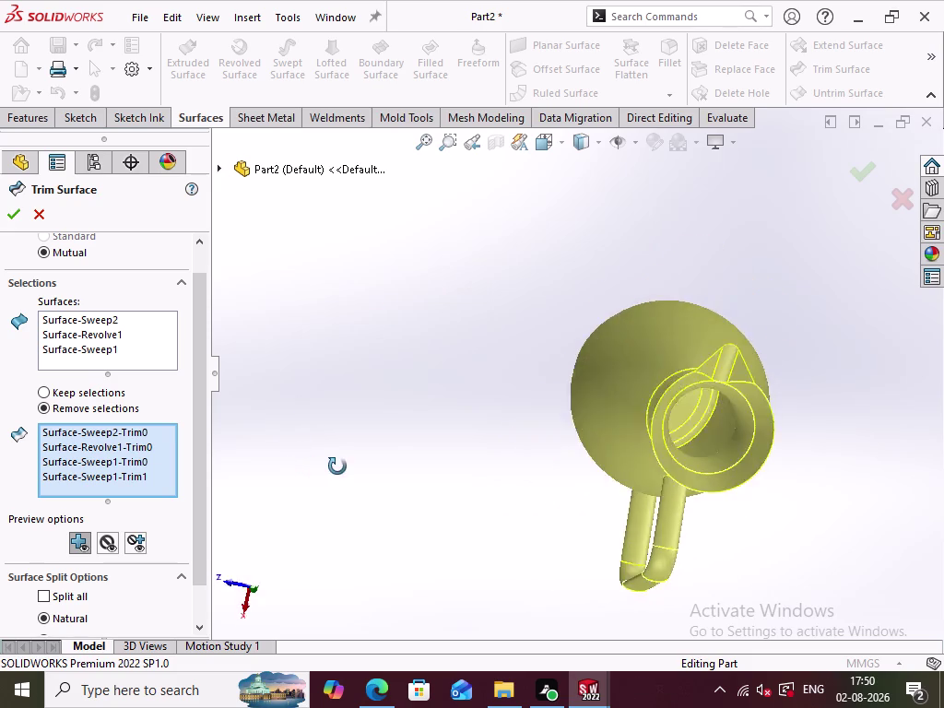
middle_drag(330, 467, 252, 337)
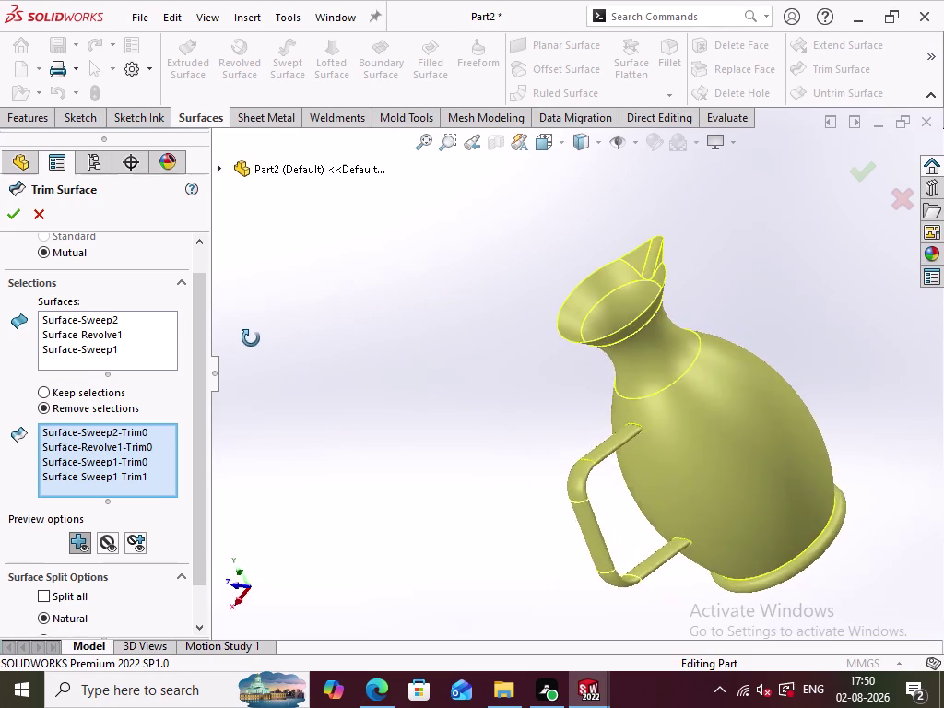
middle_drag(251, 337, 277, 461)
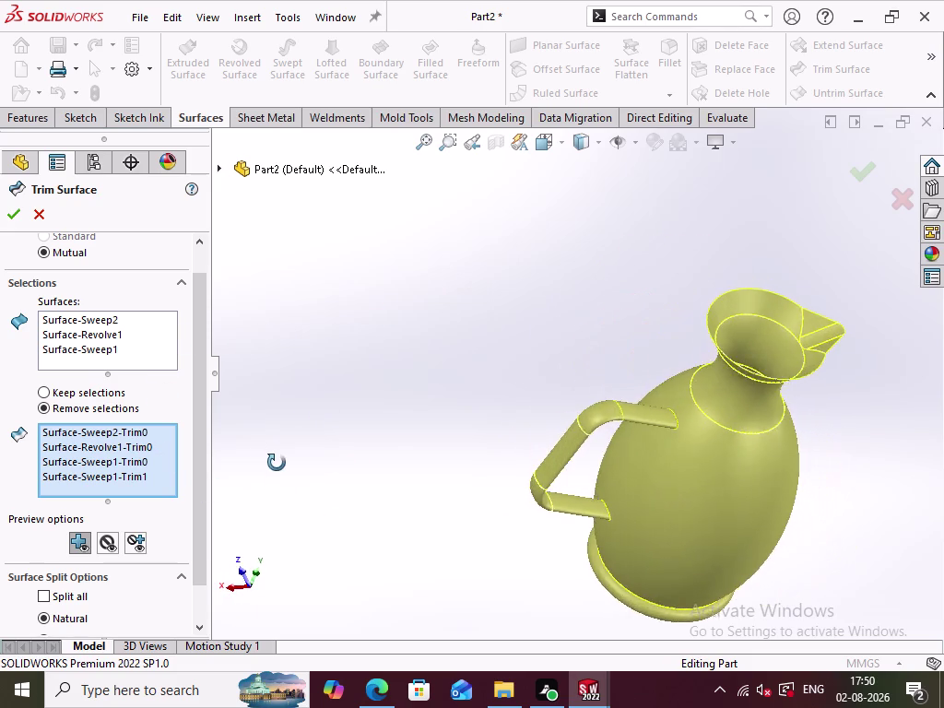
middle_drag(277, 461, 278, 487)
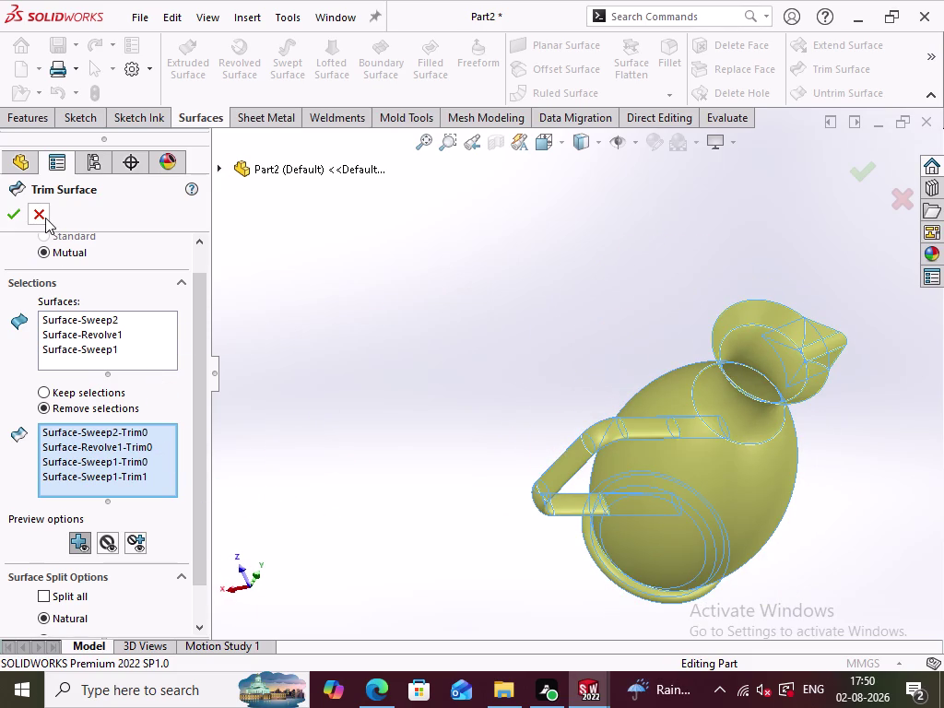
click(40, 211)
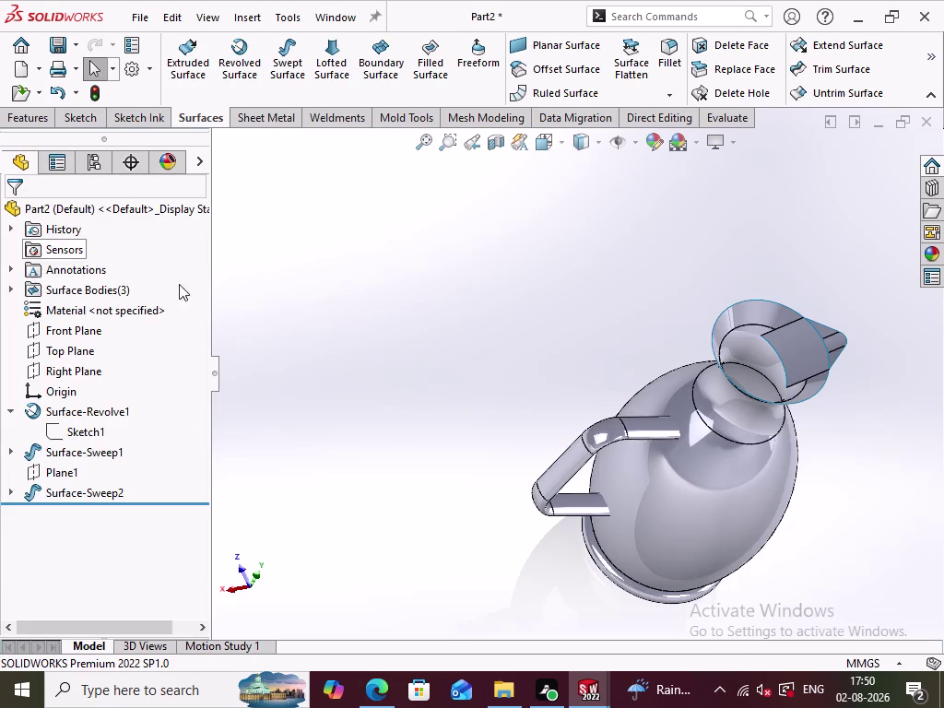
Open a new mutual Trim Surface and box-select Surface-Sweep2, Surface-Sweep1 and Surface-Revolve1.
click(350, 278)
middle_drag(642, 317, 607, 340)
scroll(down, 3)
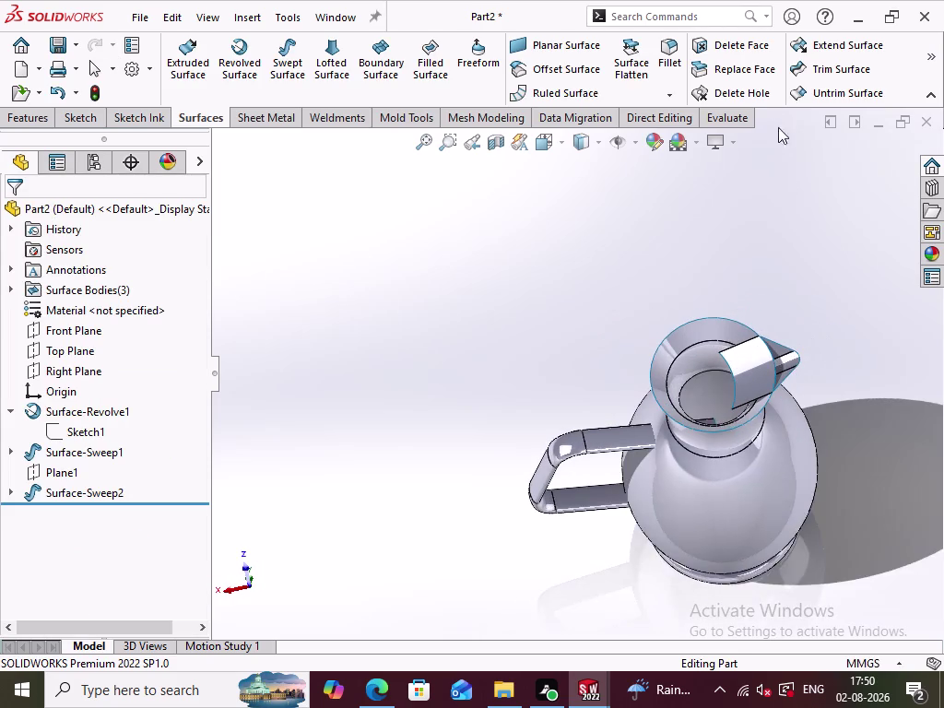
click(811, 65)
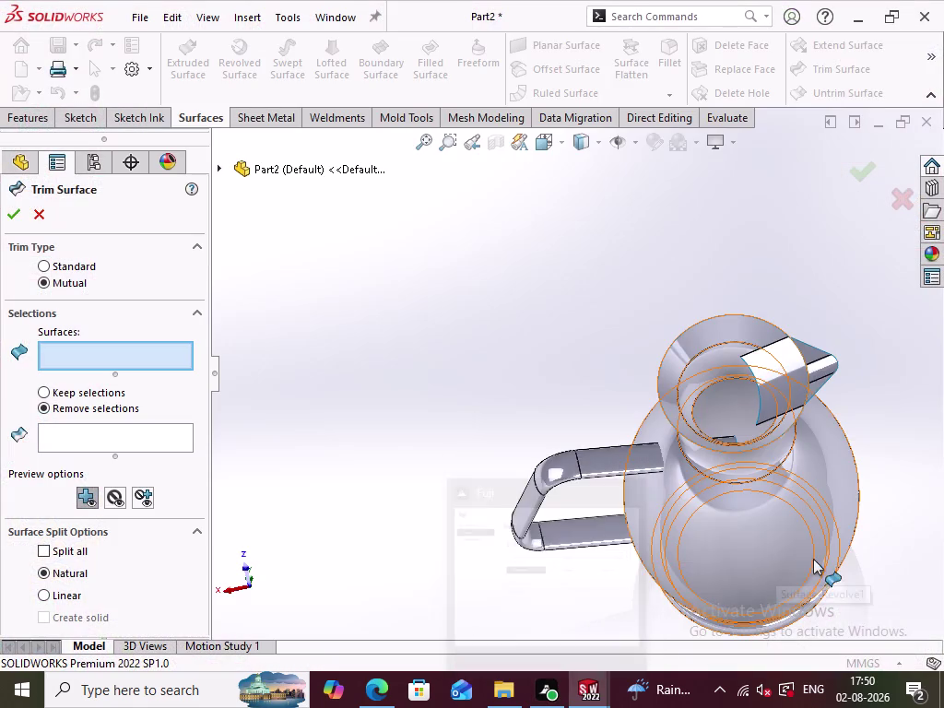
scroll(up, 3)
scroll(down, 3)
scroll(down, 3)
scroll(up, 3)
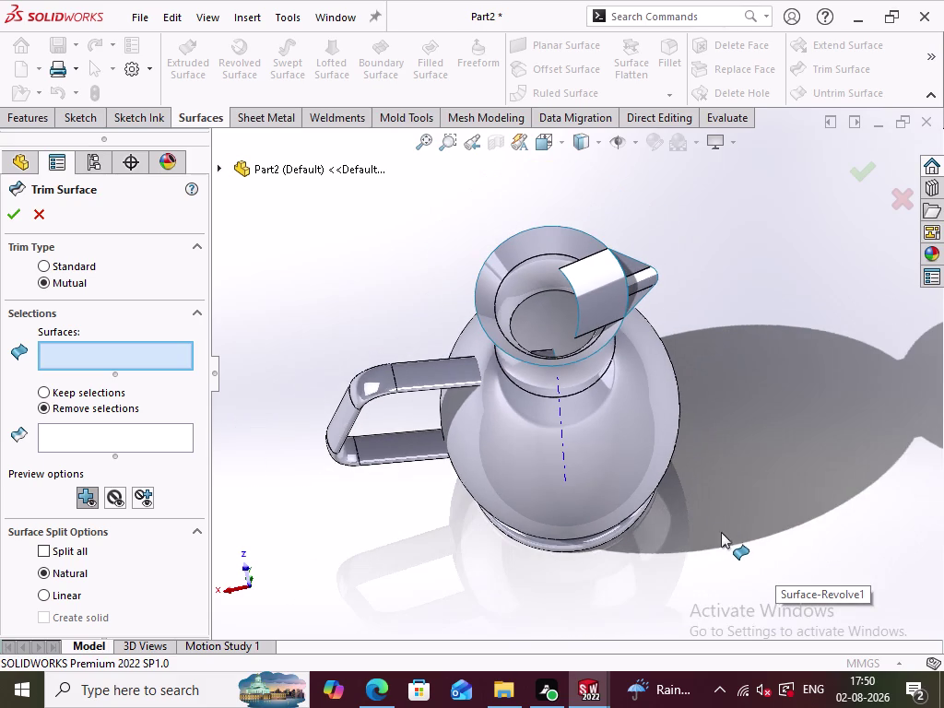
drag(720, 545, 315, 200)
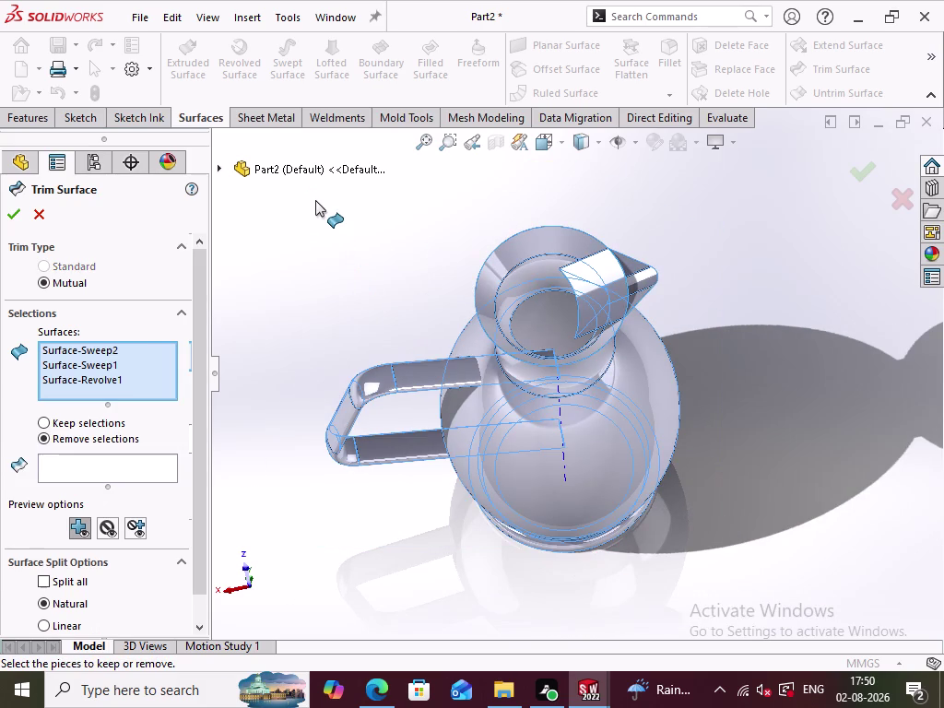